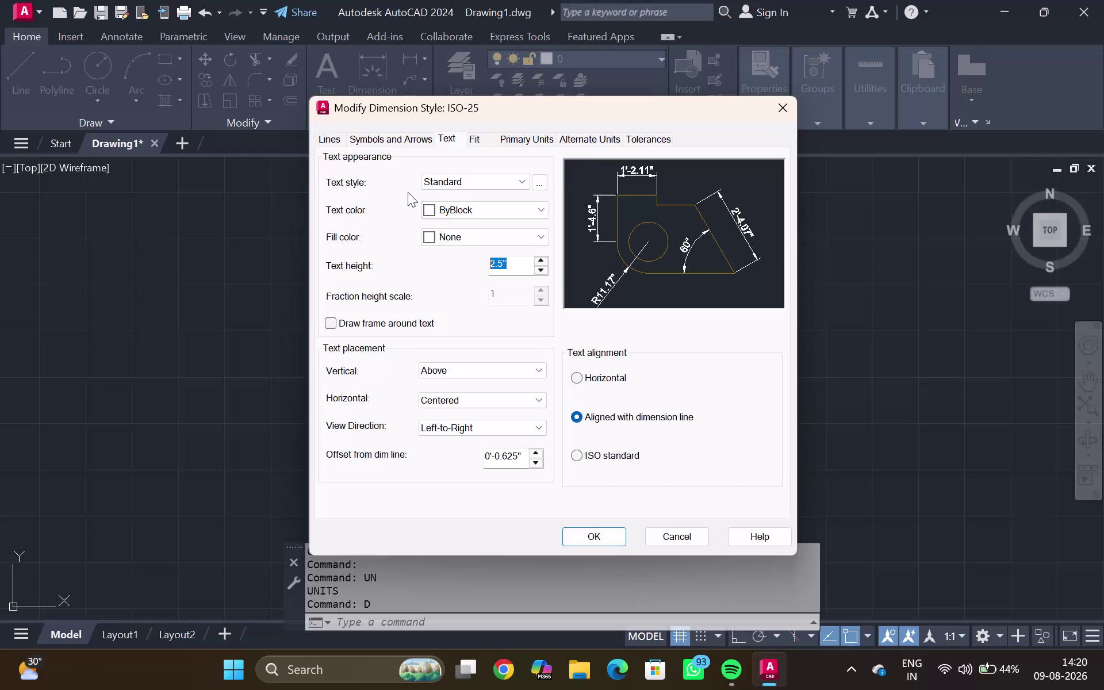
Give ISO-25 a text height of 5 and arrow size of 5", and make it current.
click(407, 192)
key(5)
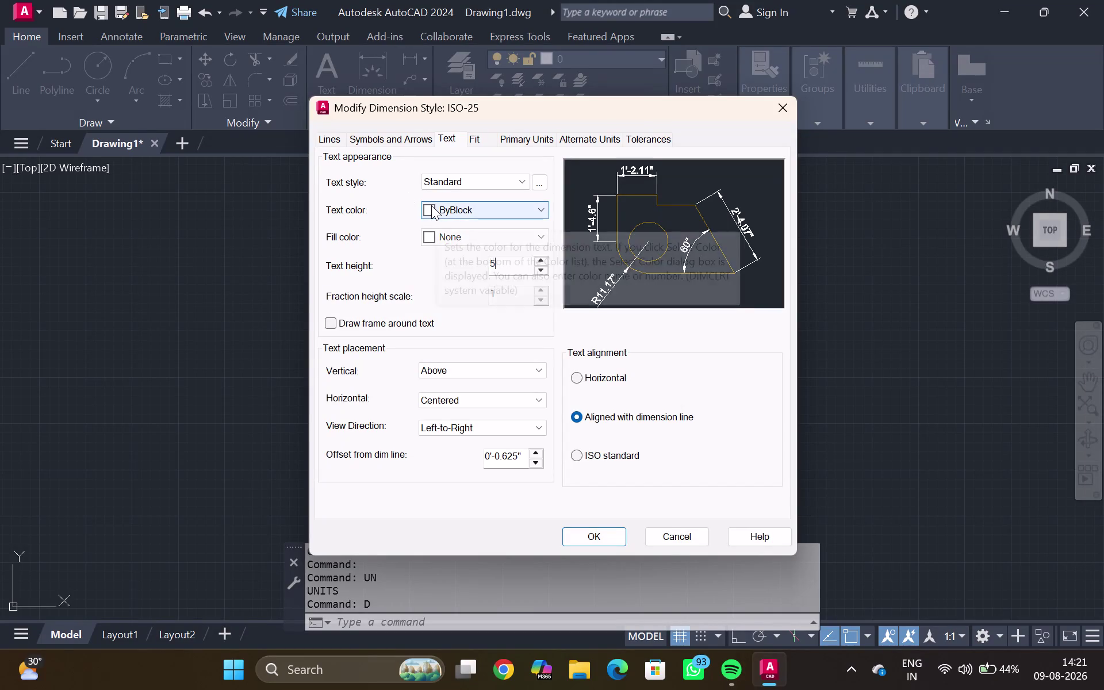
key(shift+quotedbl)
click(397, 134)
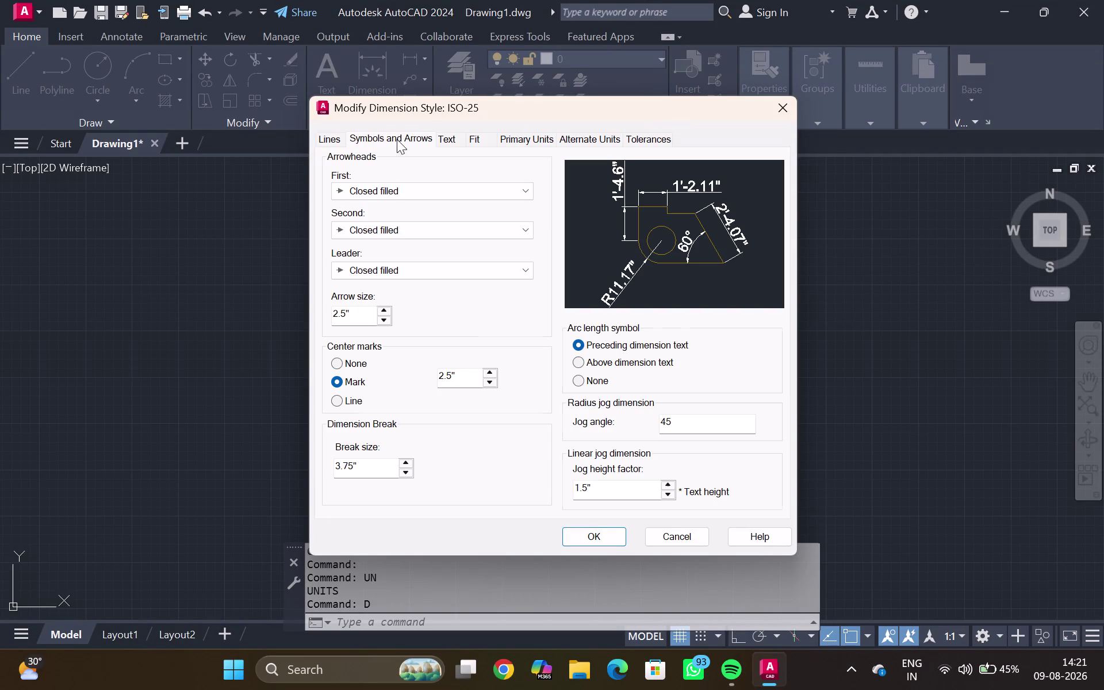
drag(358, 316, 294, 326)
text(5)
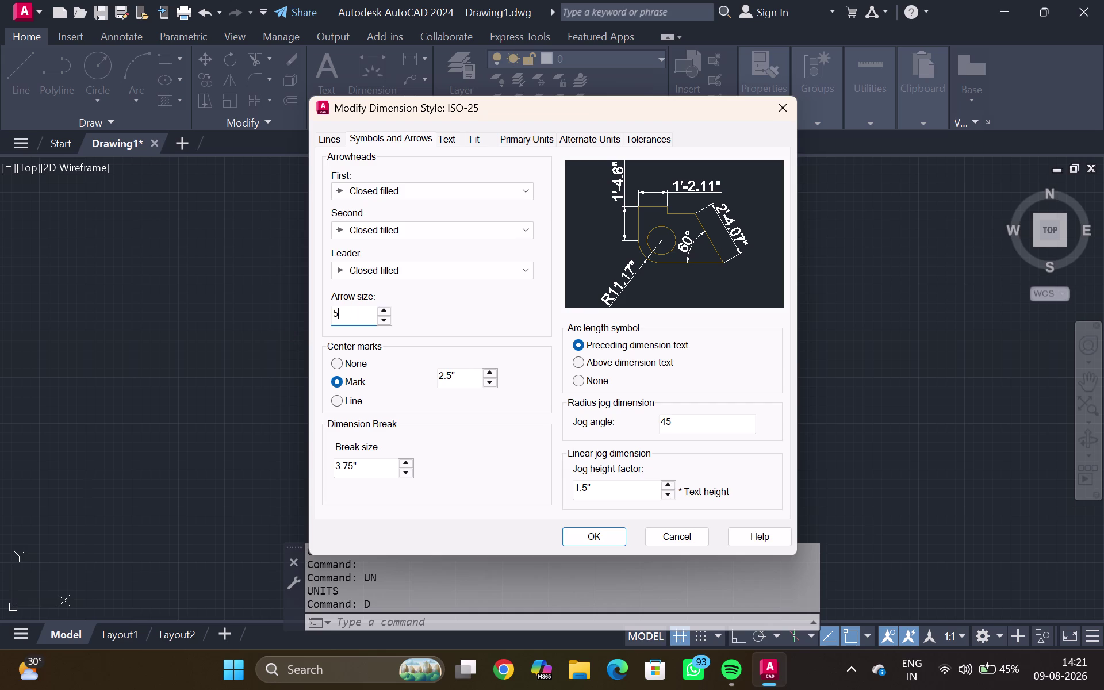
text(")
click(582, 542)
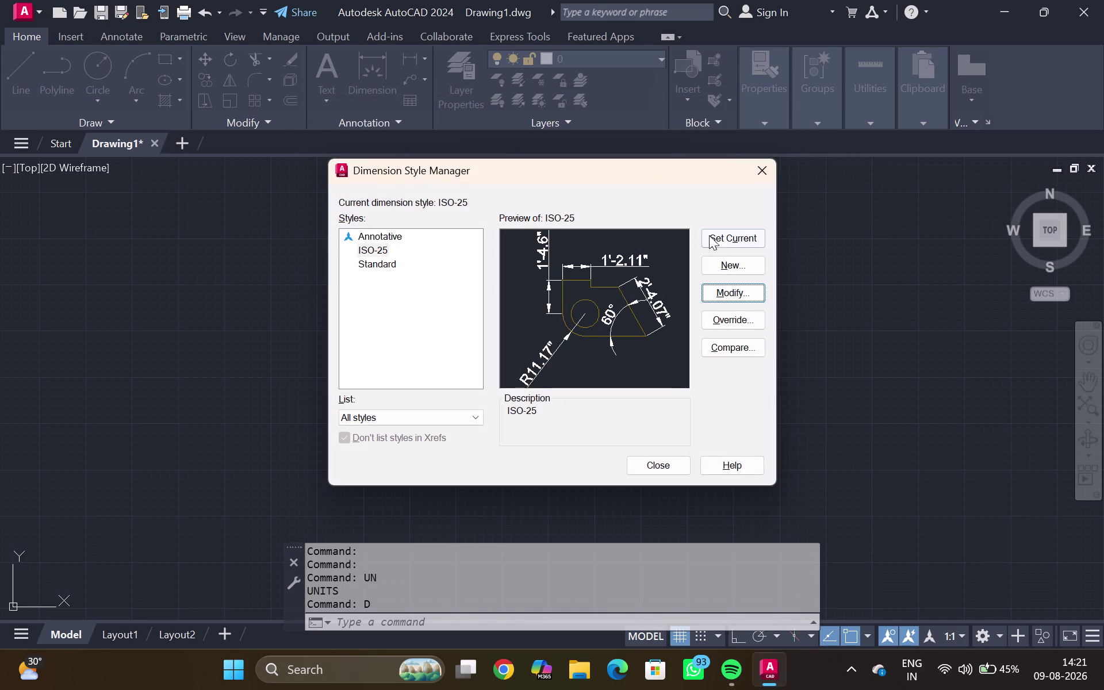
click(720, 243)
click(654, 469)
Draw a horizontal XL construction line through 0,0 with Ortho on.
scroll(down, 3)
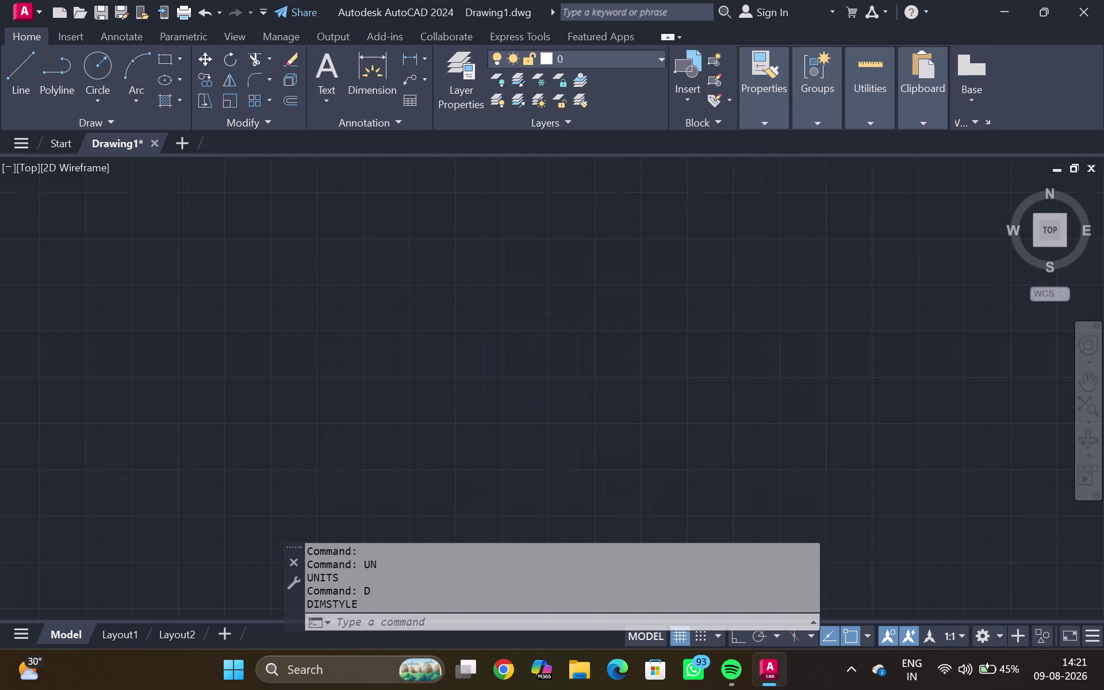
scroll(down, 3)
middle_drag(399, 393, 472, 301)
scroll(up, 3)
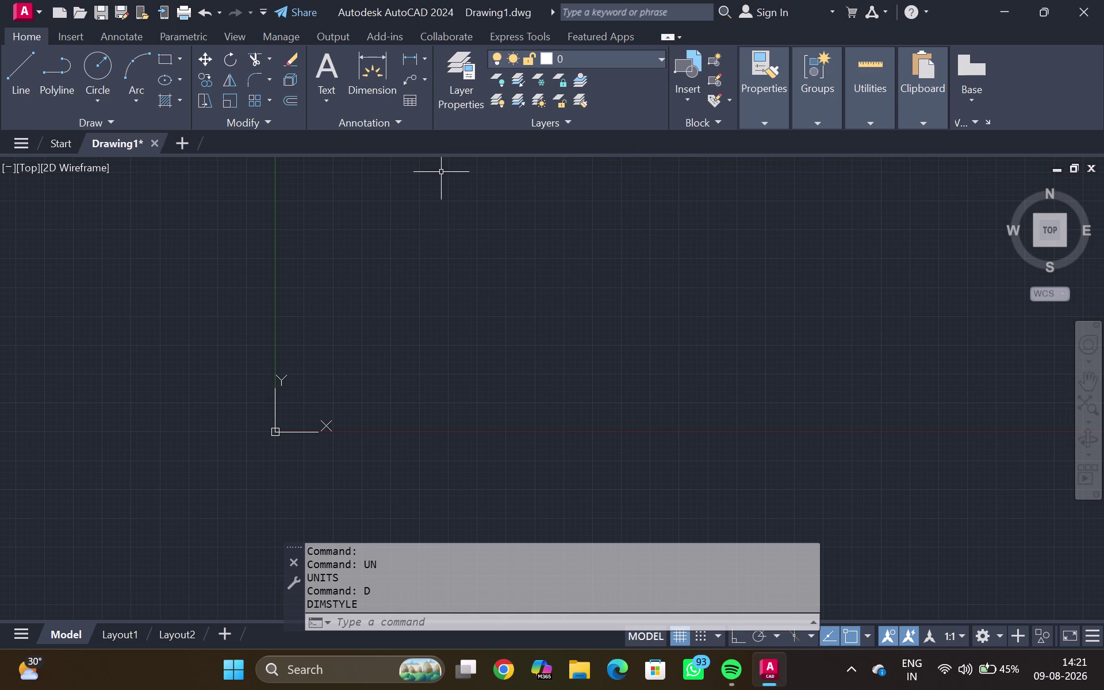
key(x)
key(l)
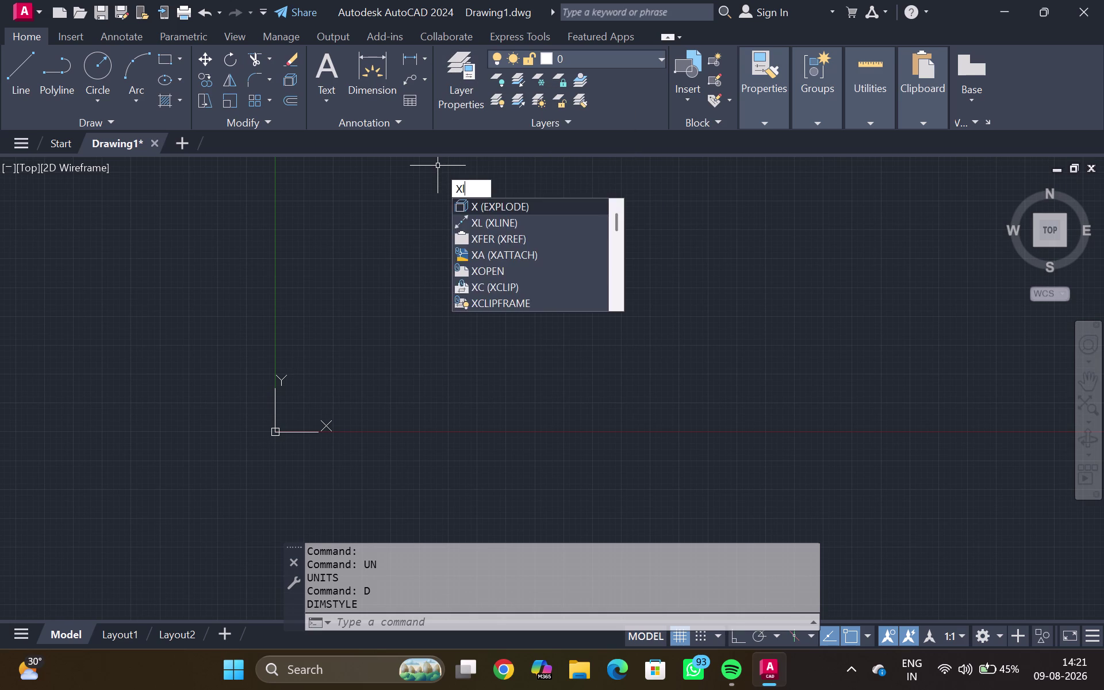
key(Return)
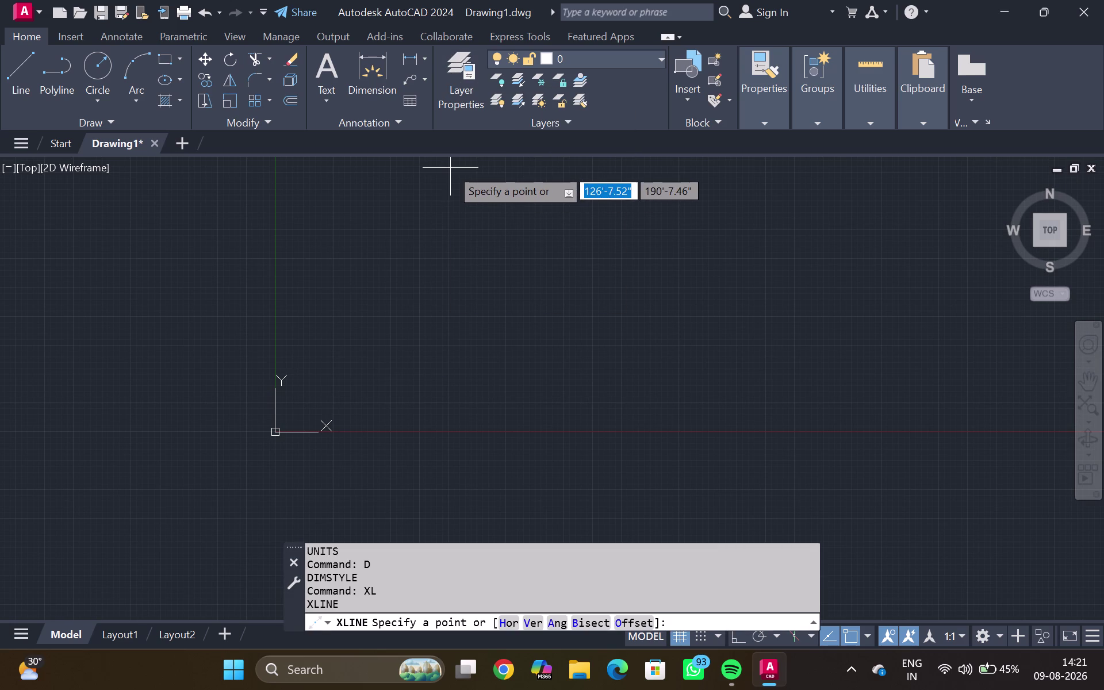
text(0,0)
key(Return)
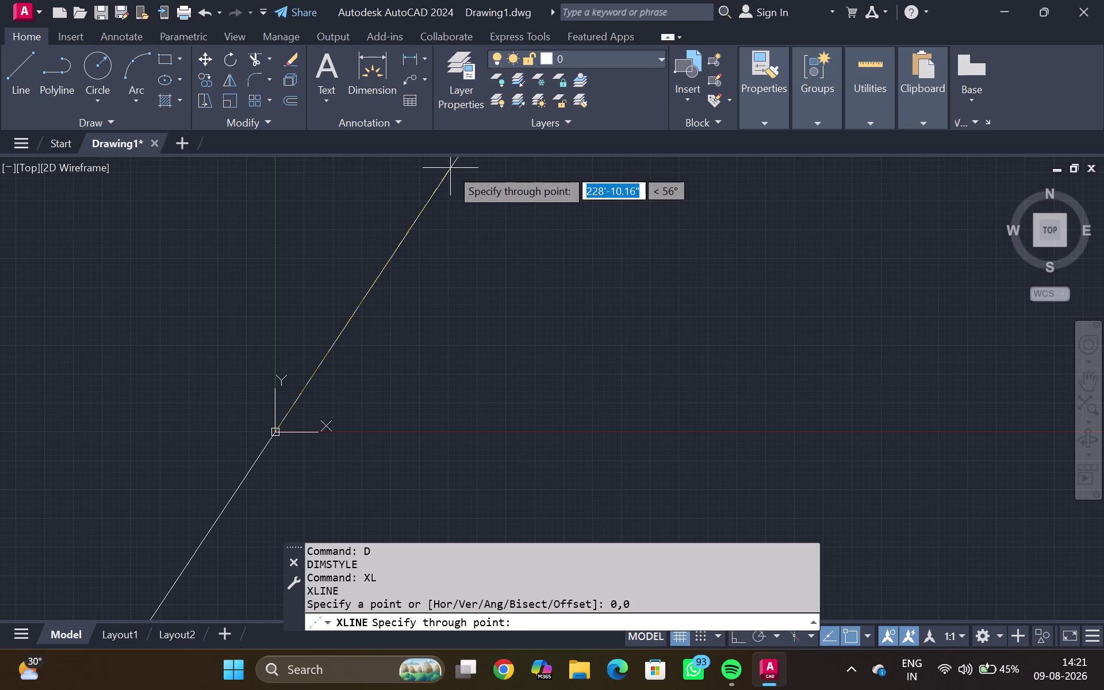
click(734, 632)
click(589, 472)
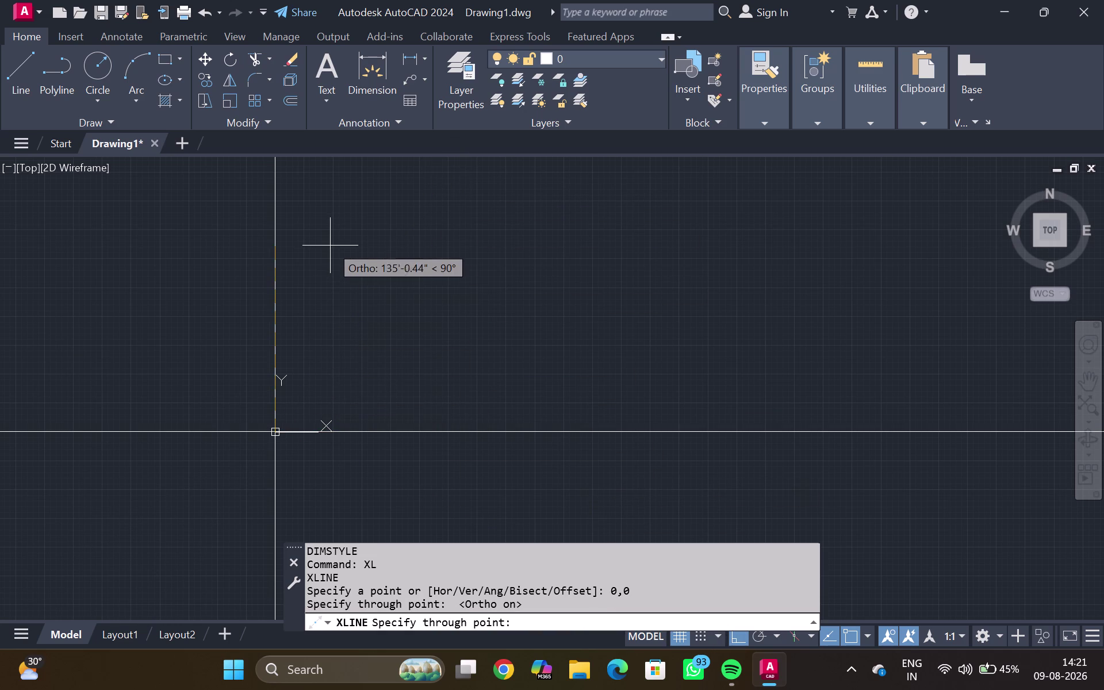
key(Escape)
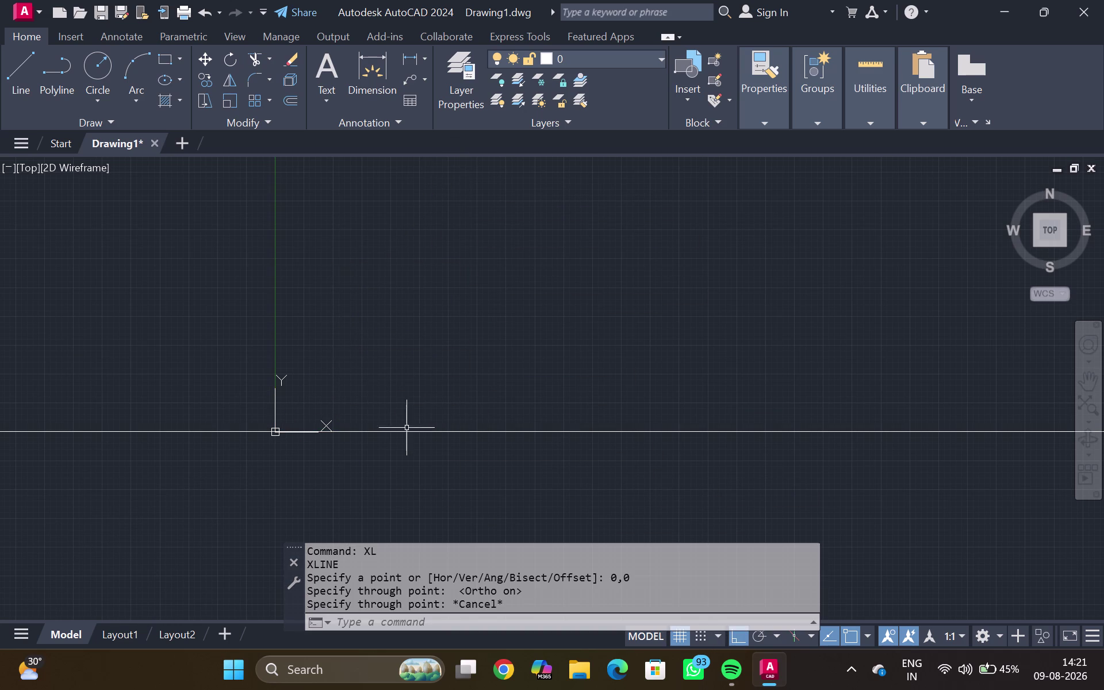
Start offsetting the horizontal line with a 0.75" distance.
click(408, 431)
key(o)
key(Return)
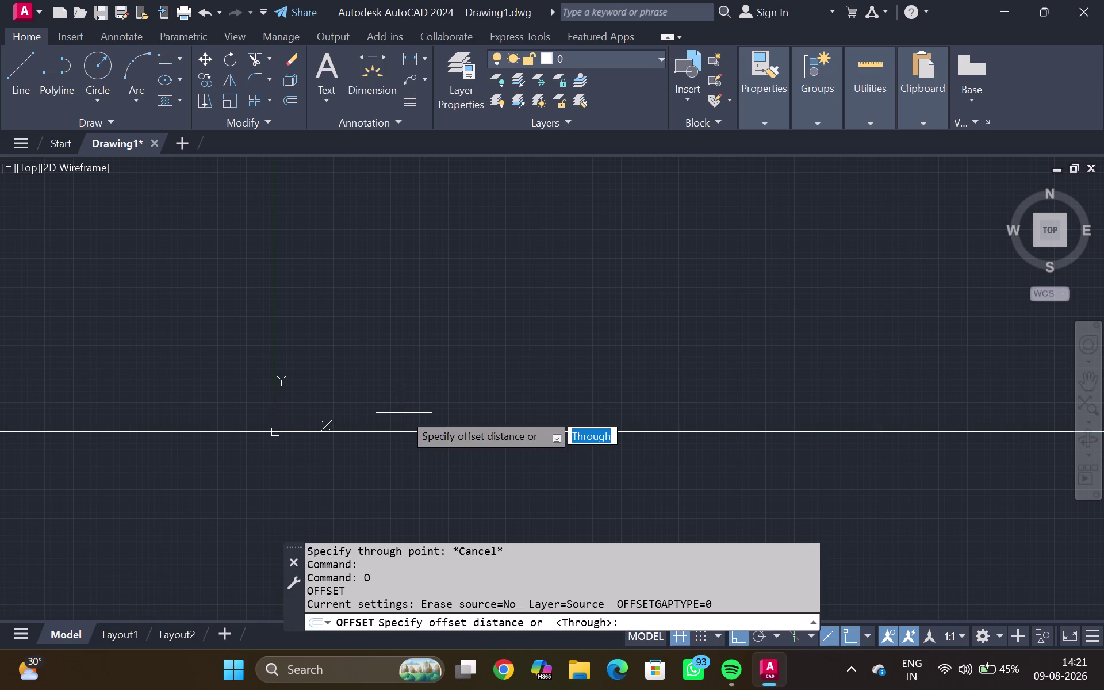
text(0)
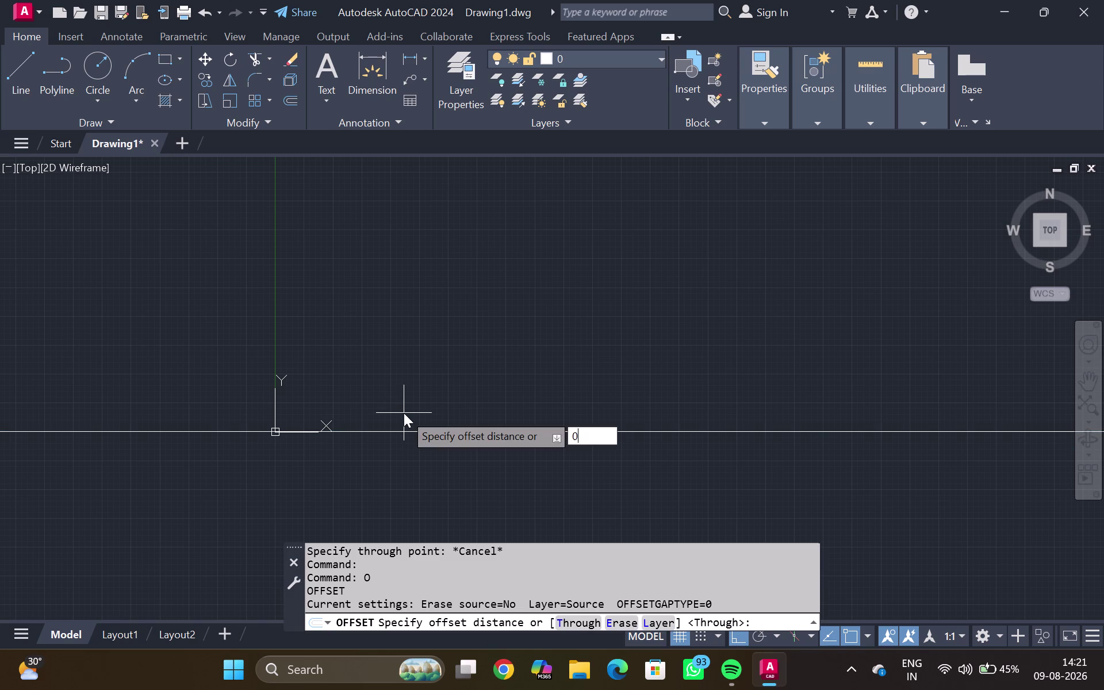
text(.)
text(75)
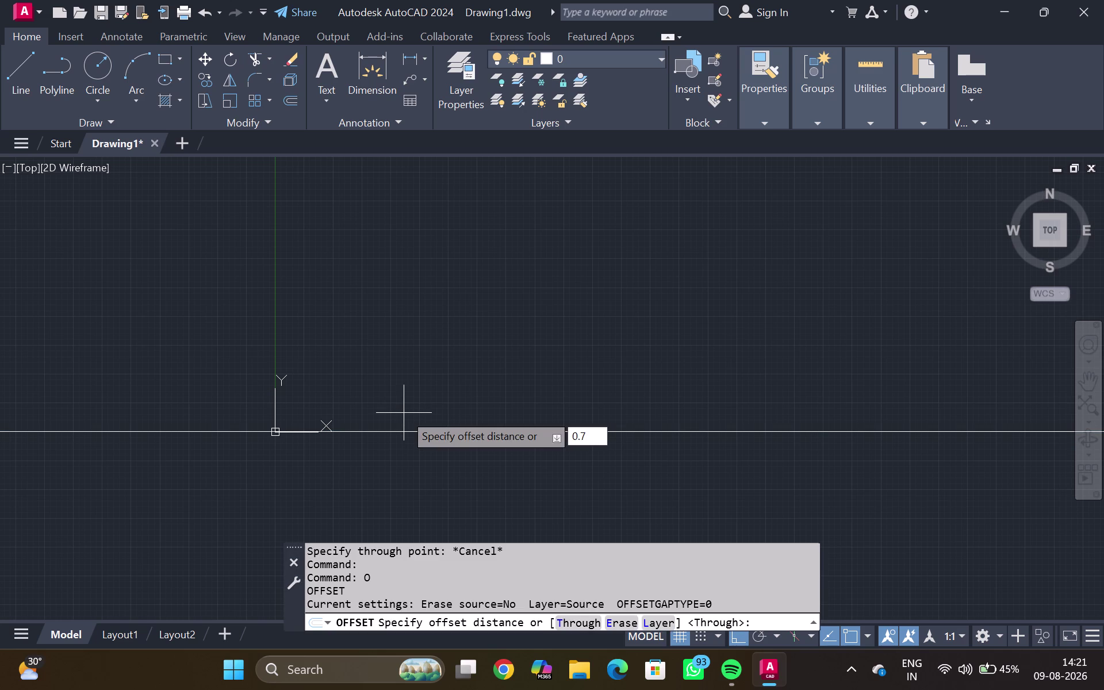
text(")
key(Return)
click(403, 413)
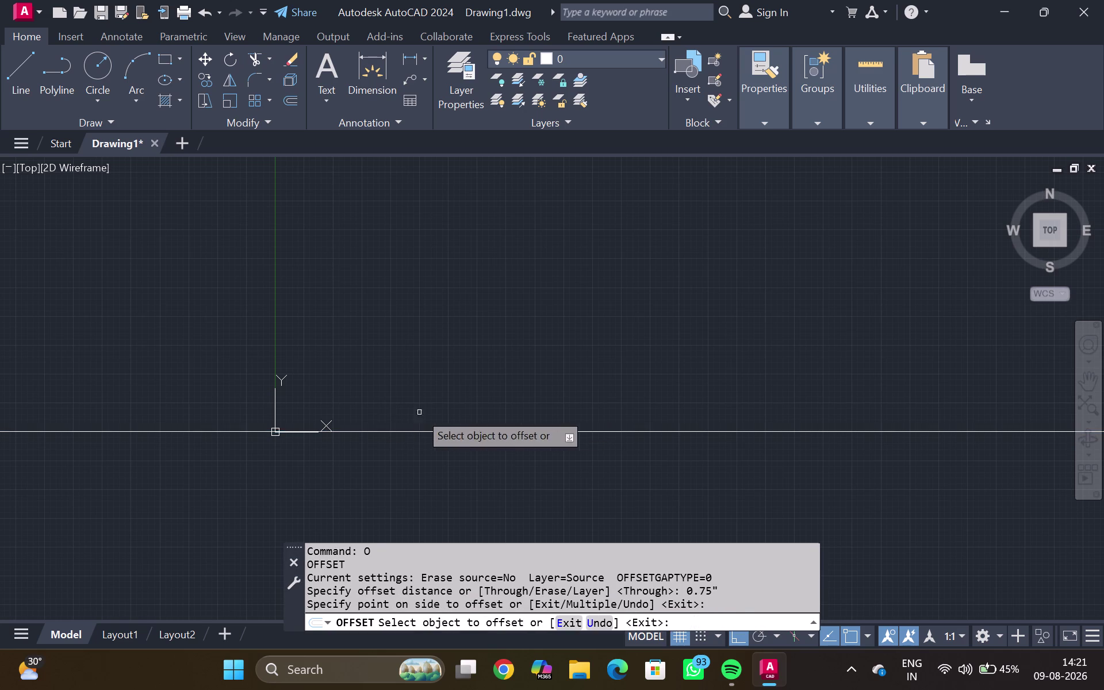
scroll(up, 3)
middle_drag(404, 337, 419, 596)
scroll(up, 3)
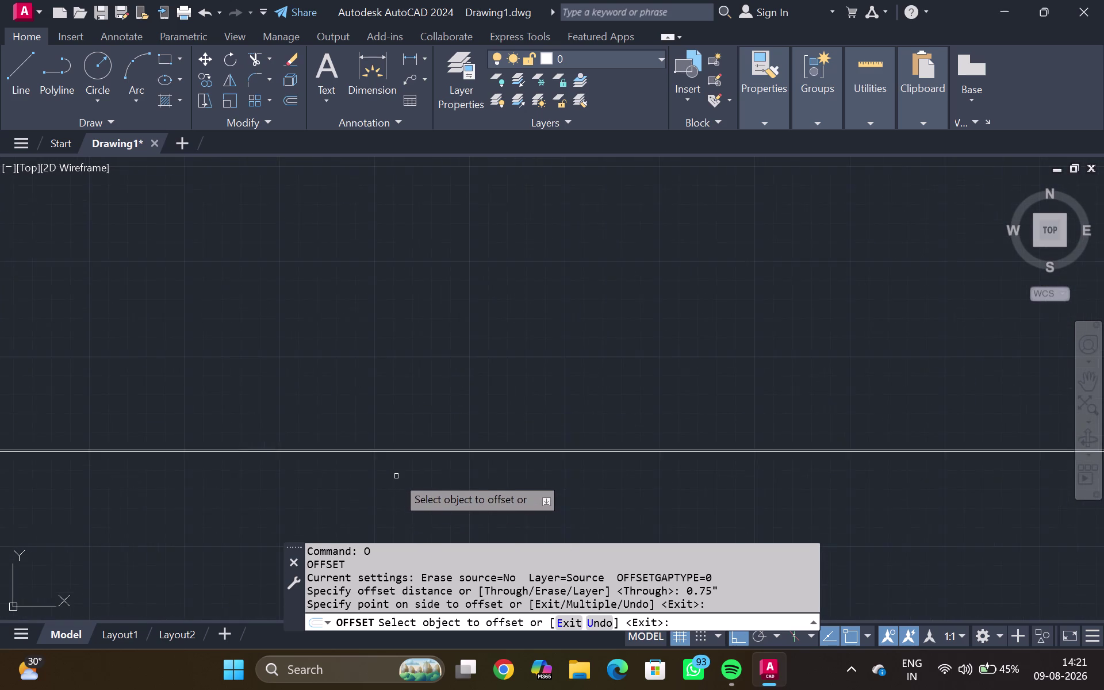
scroll(up, 3)
middle_drag(390, 460, 388, 492)
scroll(up, 3)
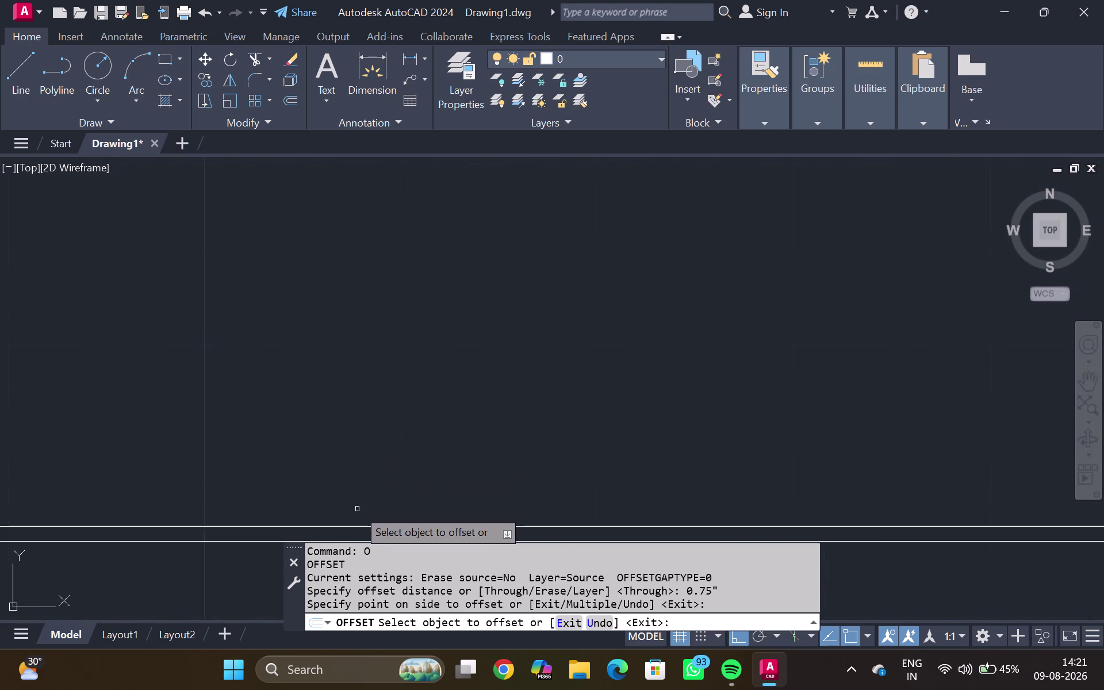
Offset a line 9" upward, then copy that upper line 0.75" beside it.
click(351, 526)
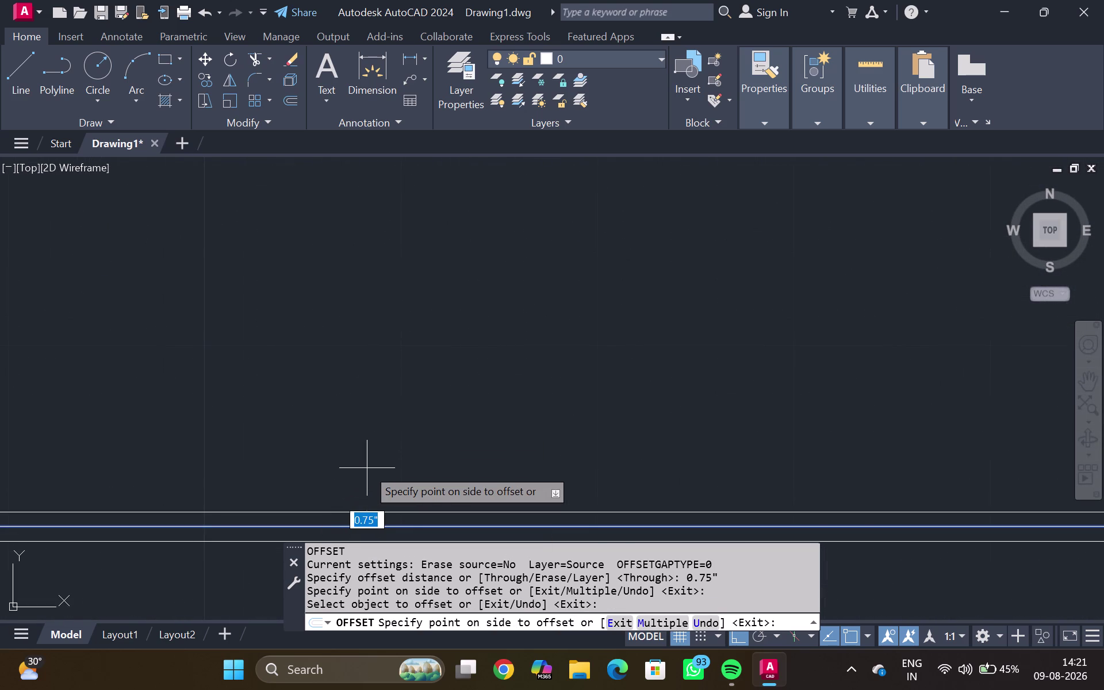
text(9)
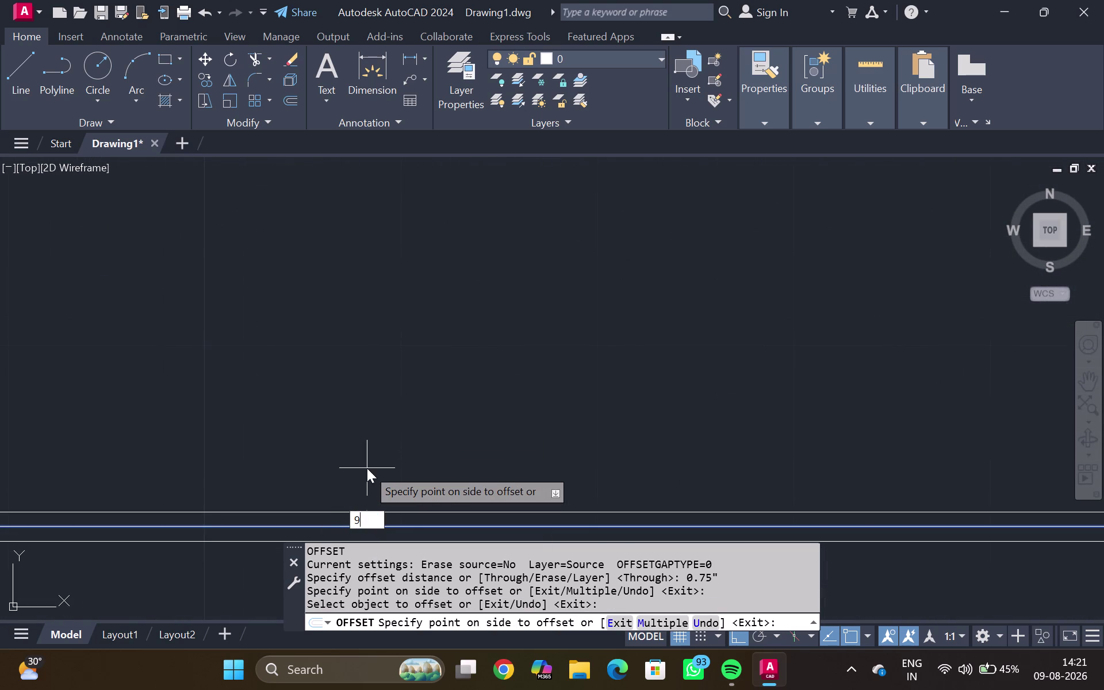
text(")
key(Return)
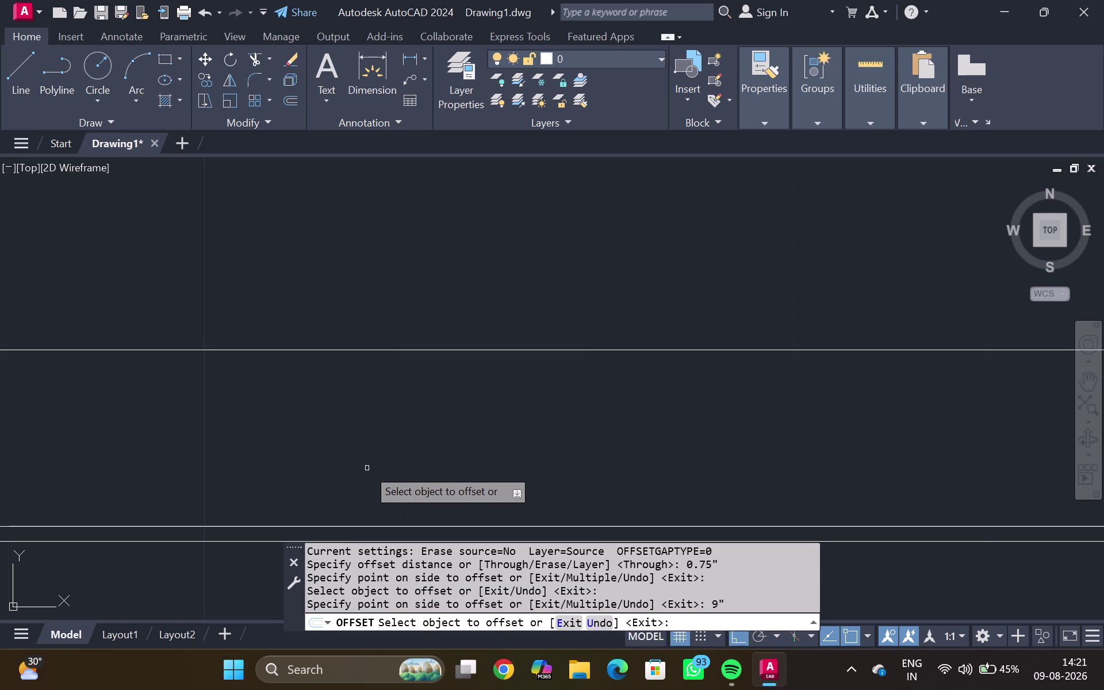
click(396, 352)
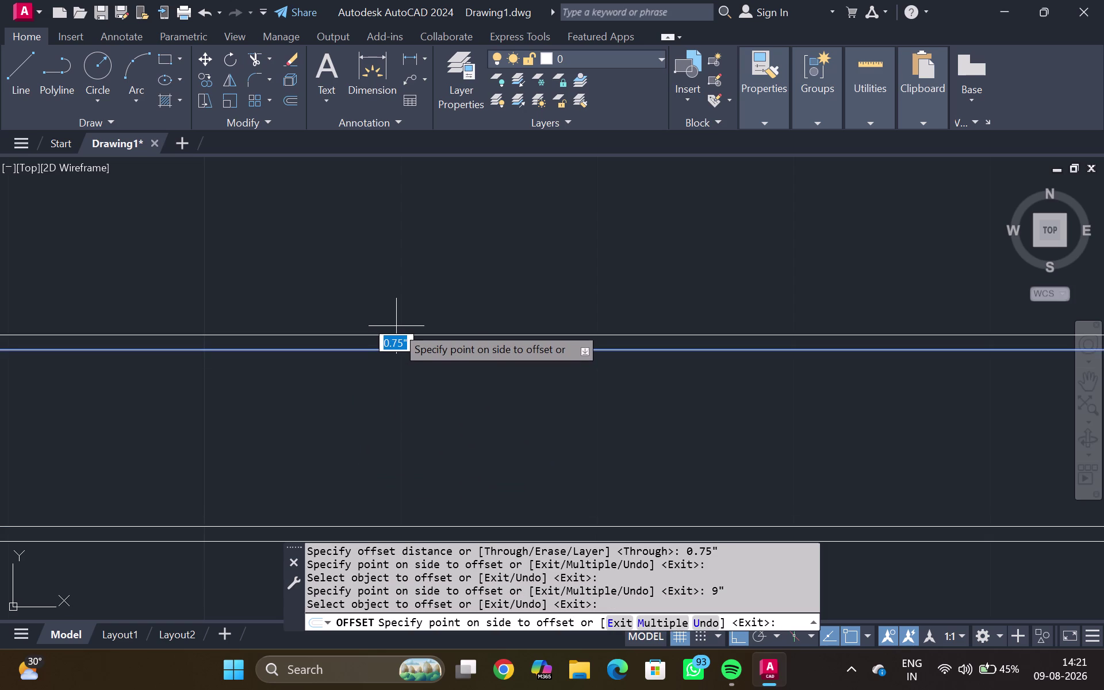
click(397, 328)
Pan and zoom to frame both pairs of parallel lines.
scroll(down, 3)
middle_drag(215, 332, 621, 316)
middle_drag(171, 304, 263, 317)
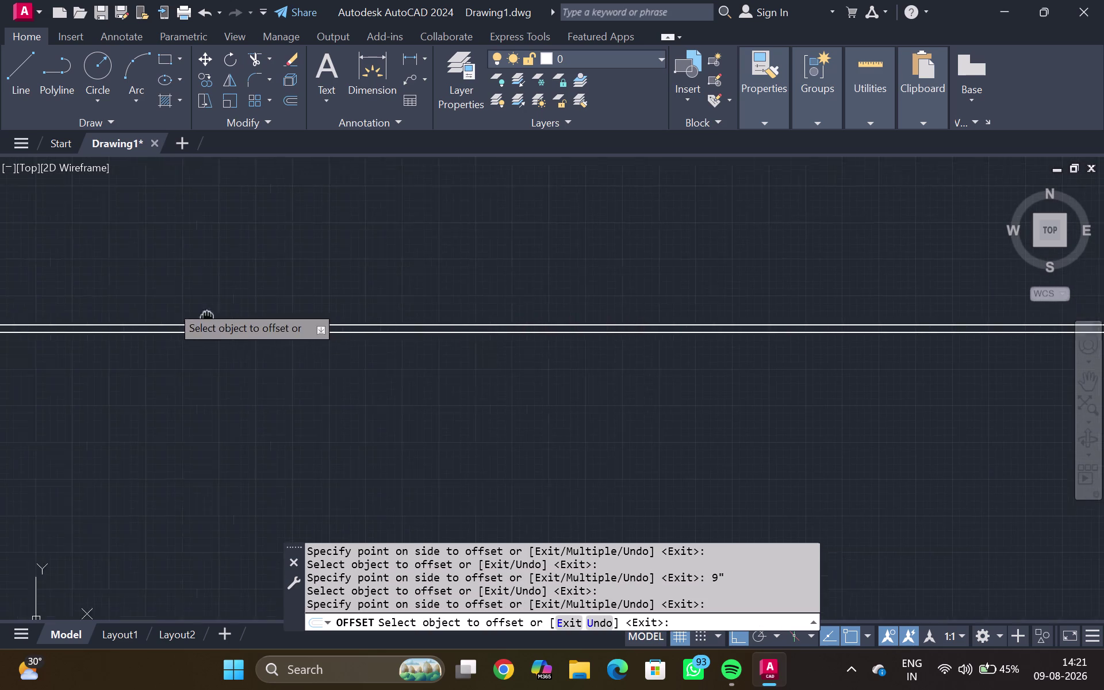
middle_drag(263, 317, 739, 308)
scroll(down, 3)
middle_click(424, 311)
scroll(up, 3)
scroll(up, 3)
middle_drag(276, 330, 338, 368)
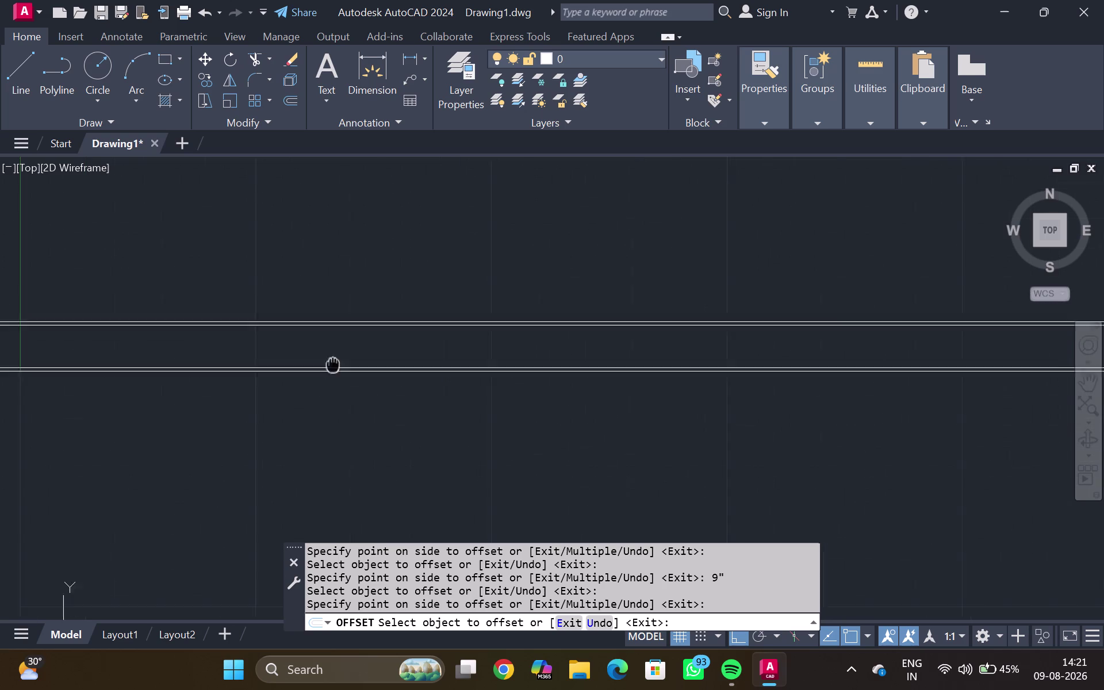
middle_drag(338, 368, 360, 366)
scroll(down, 3)
middle_drag(236, 351, 356, 346)
middle_click(356, 344)
scroll(up, 3)
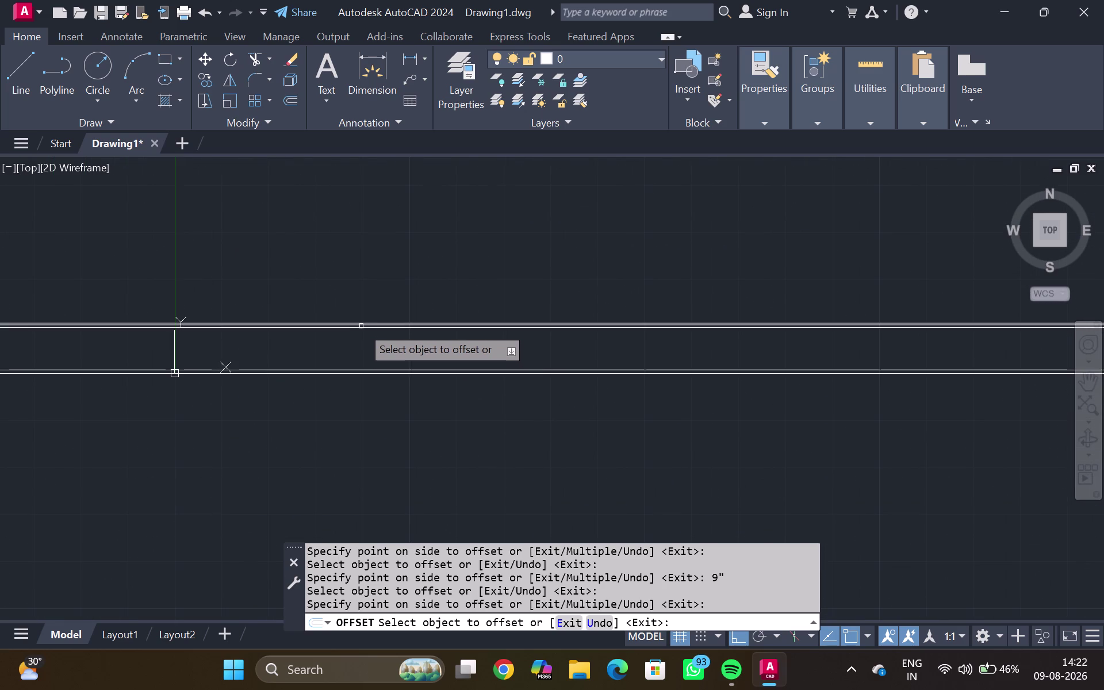
scroll(down, 3)
middle_drag(541, 334, 381, 341)
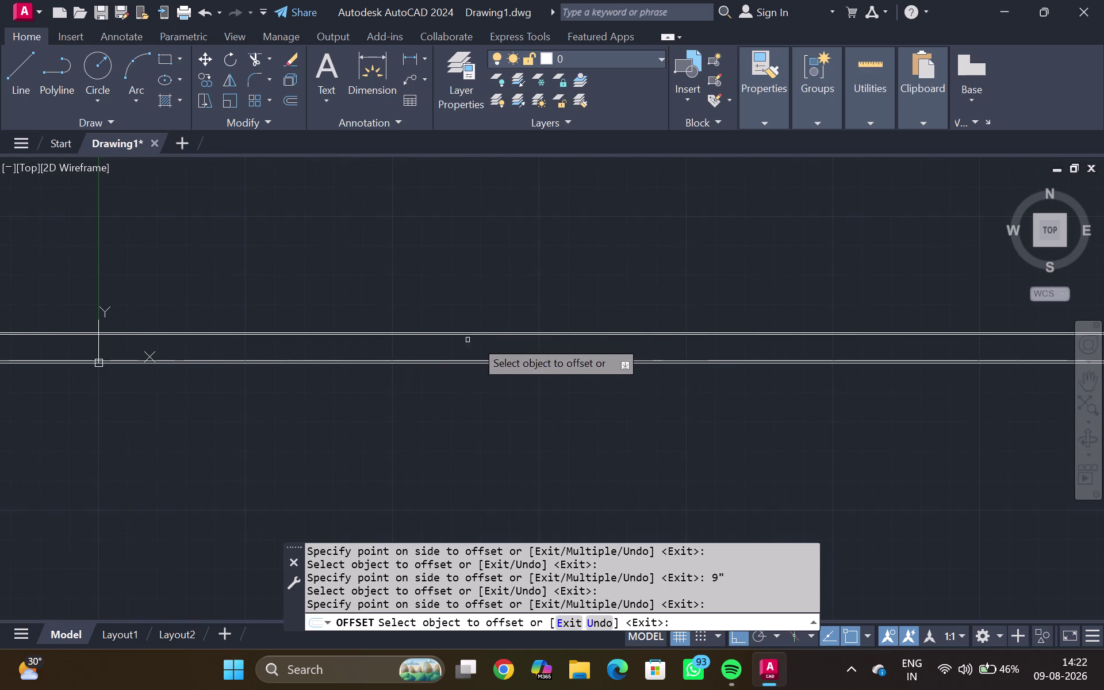
middle_drag(562, 341, 446, 346)
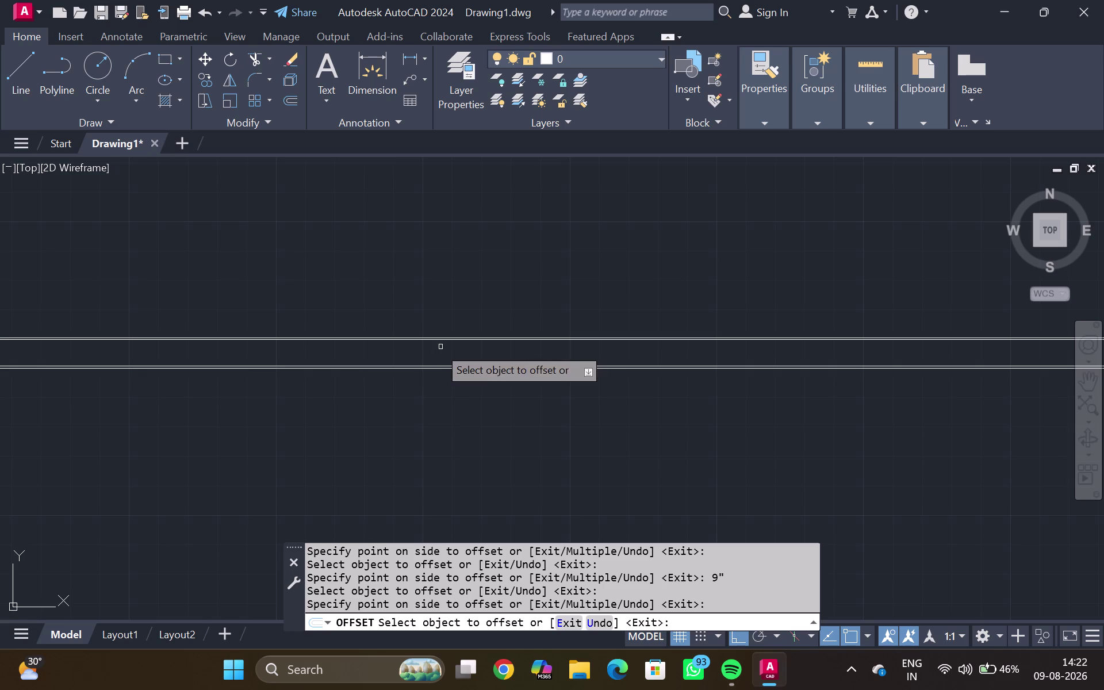
scroll(down, 3)
middle_drag(354, 355, 383, 355)
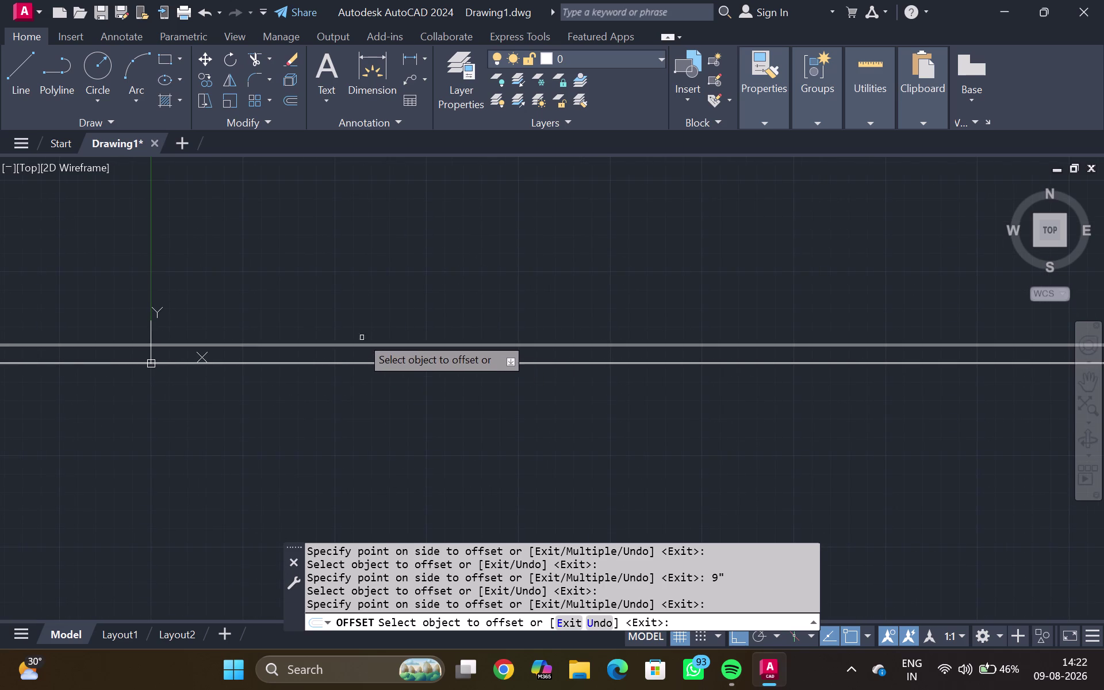
middle_drag(278, 326, 563, 267)
scroll(up, 3)
scroll(up, 3)
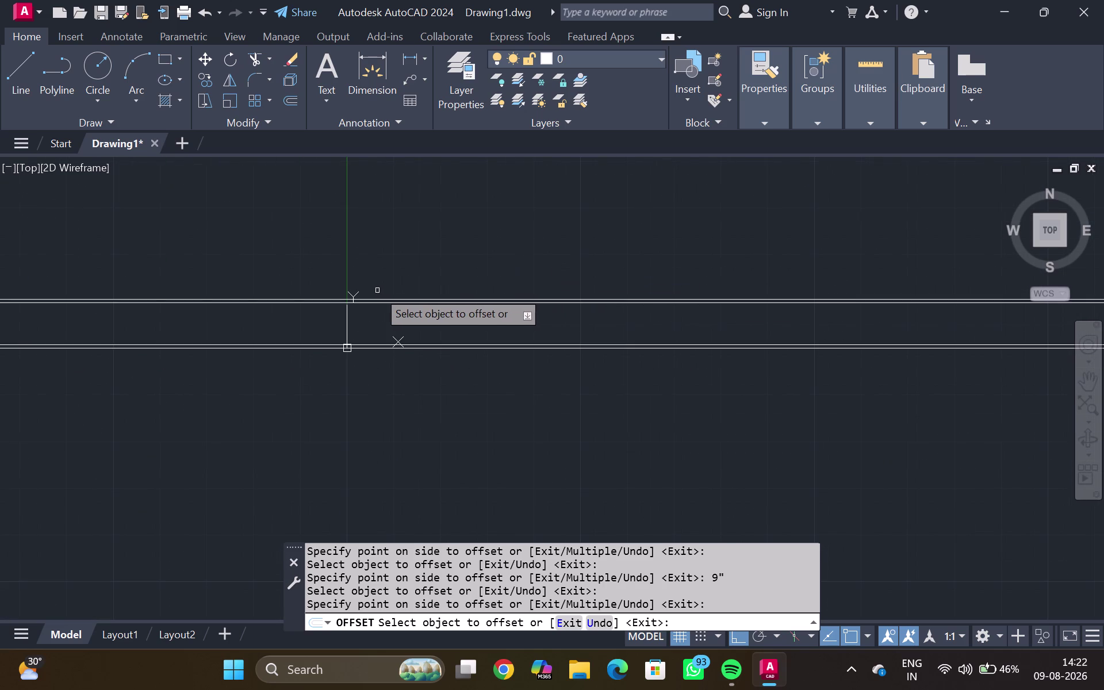
scroll(up, 3)
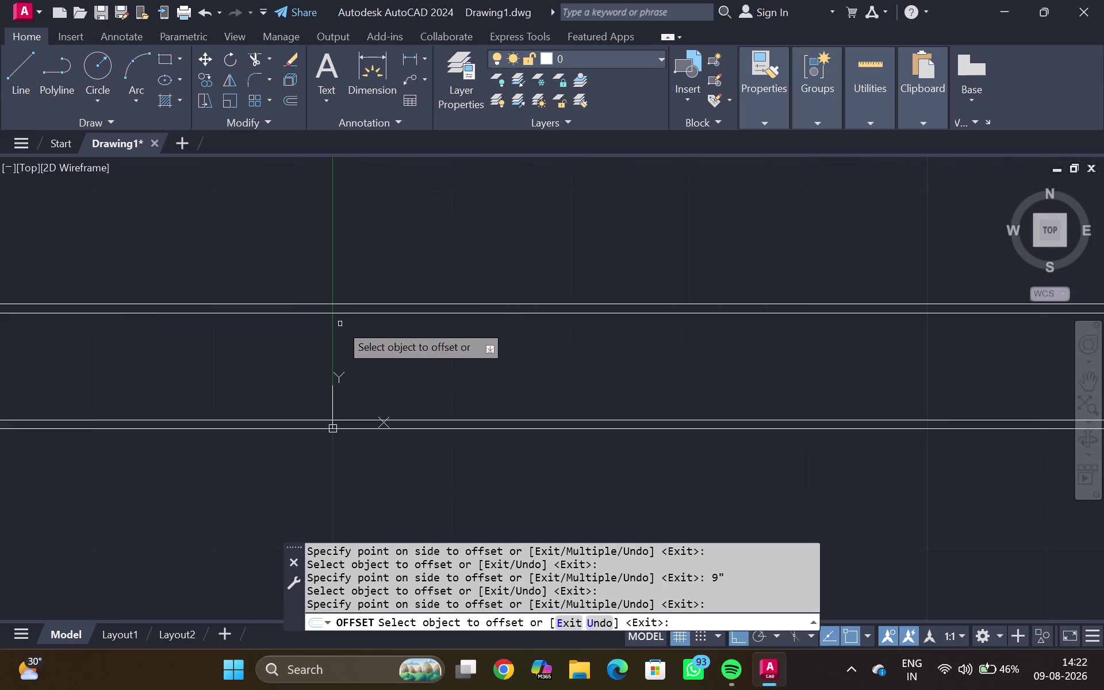
Cancel the offset command and clear any pending command.
text(xl)
key(Return)
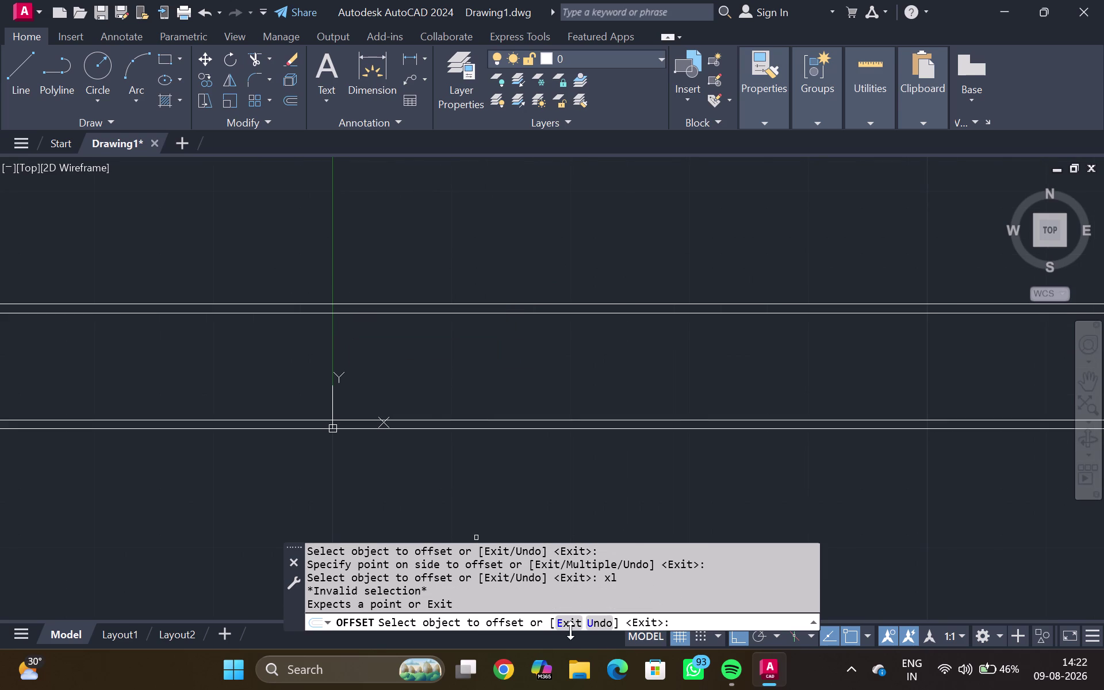
key(Escape)
key(Escape)
key(Escape)
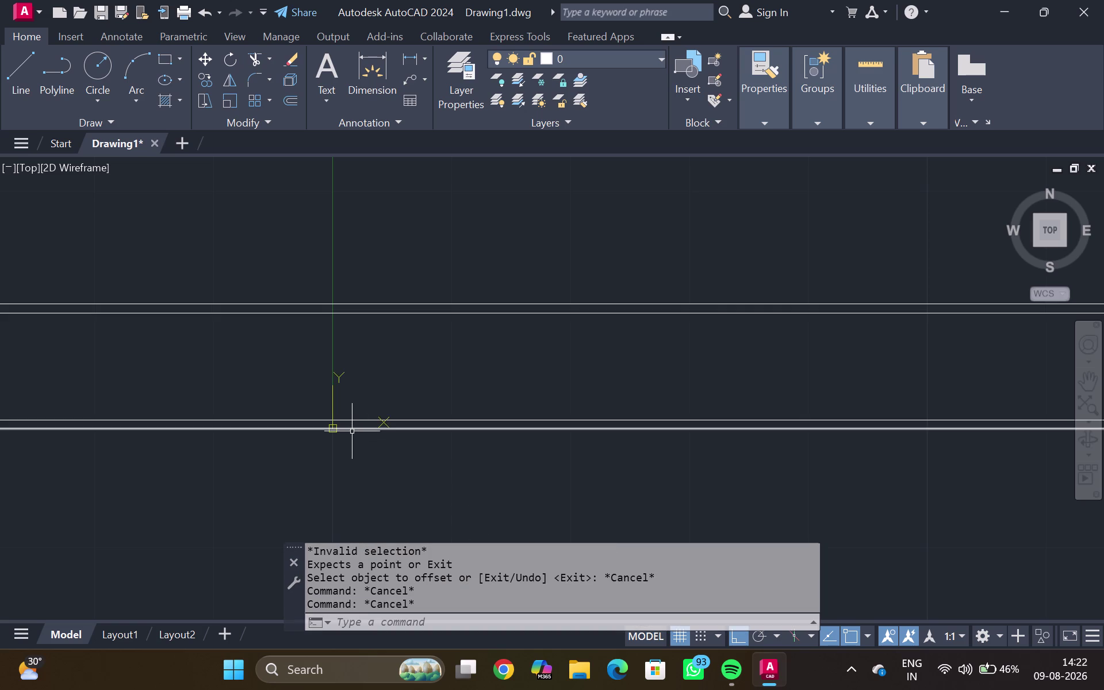
Add a vertical construction line through the wall's left corner.
drag(463, 546, 465, 566)
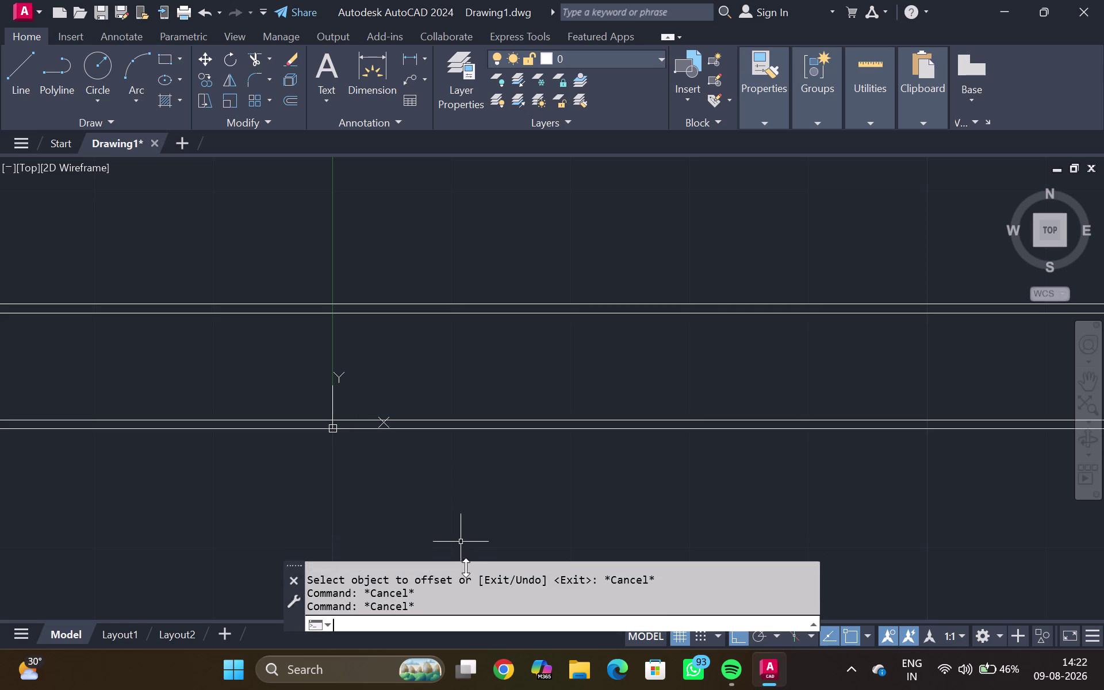
drag(466, 565, 469, 606)
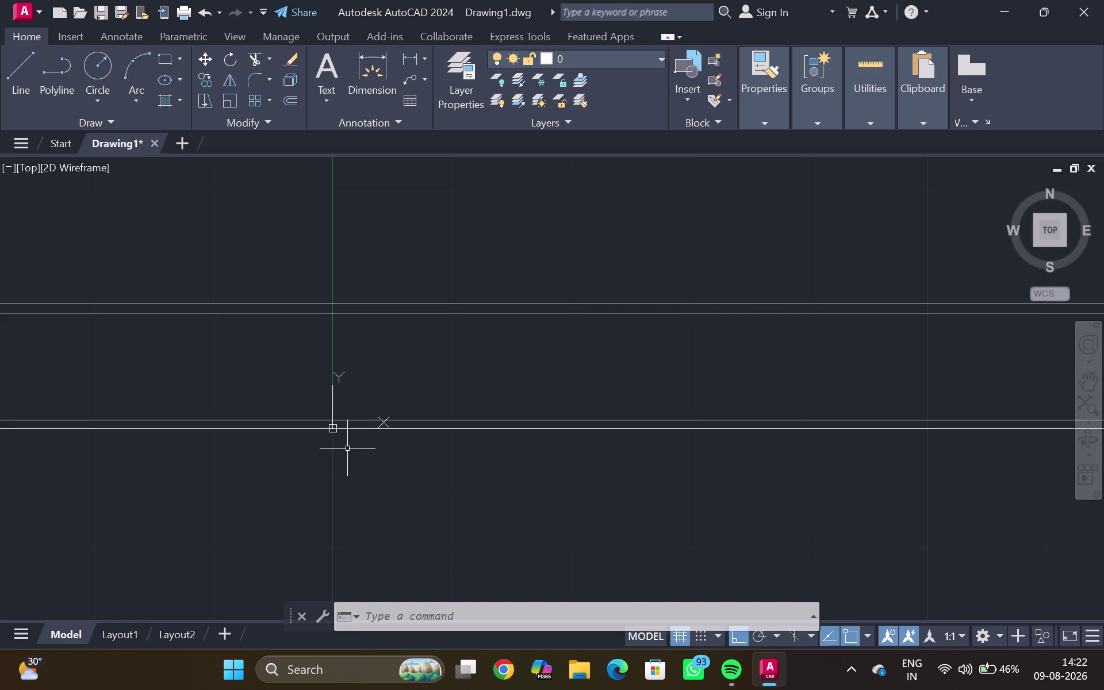
text(xl)
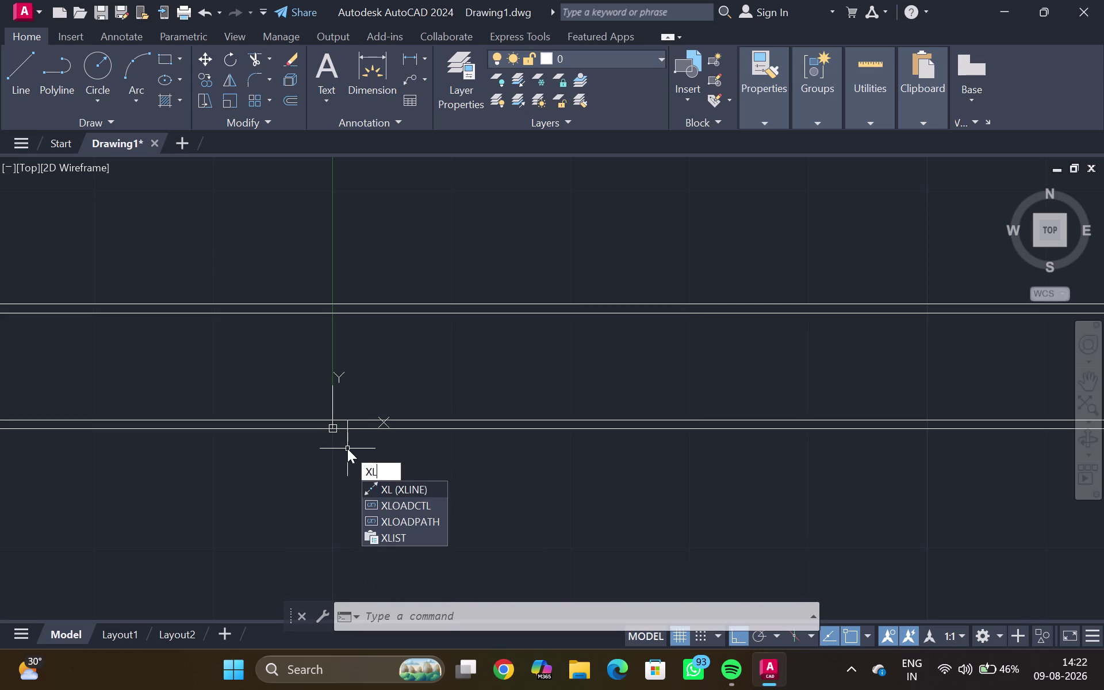
key(Return)
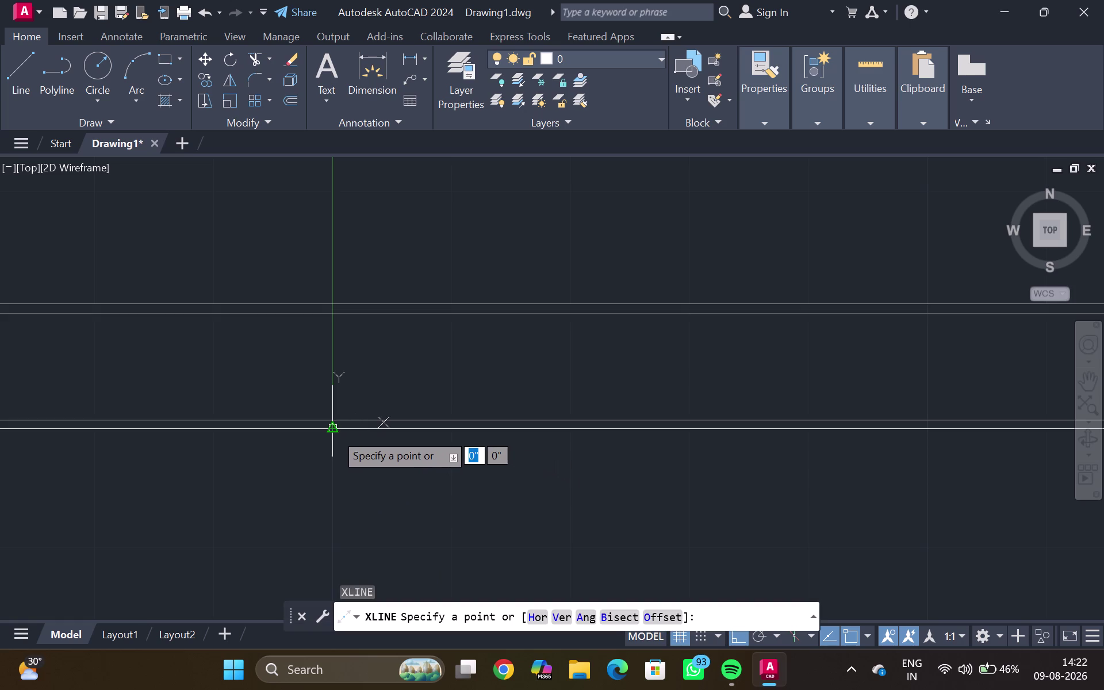
click(335, 431)
click(337, 367)
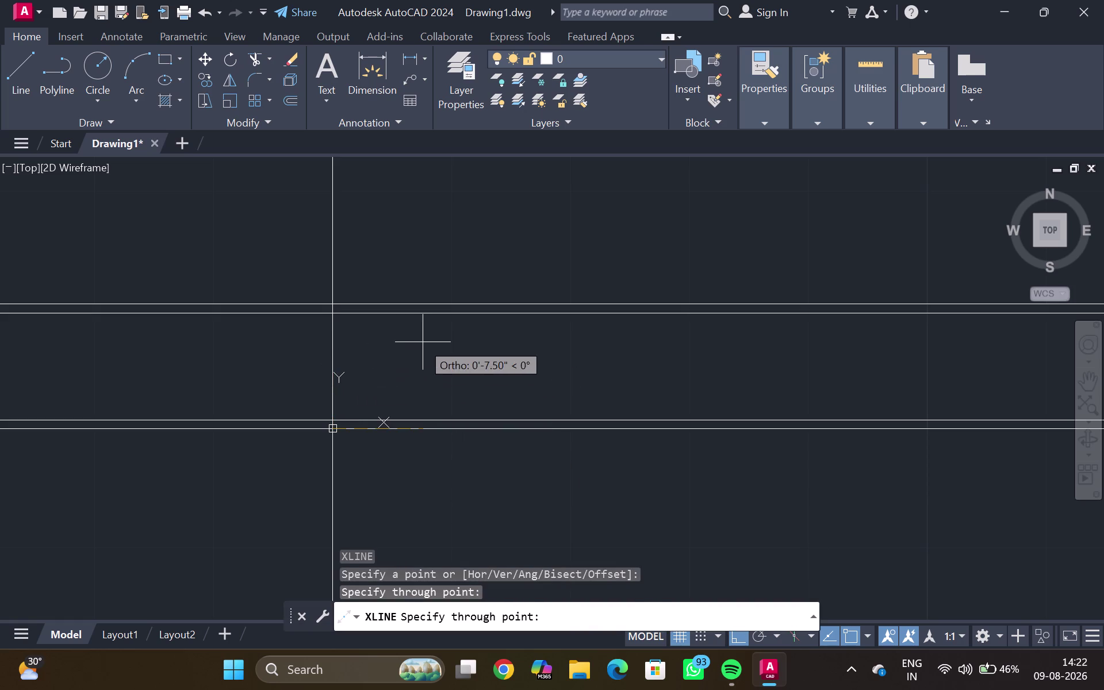
key(Escape)
Try trimming the wall lines left of and below the vertical line.
key(t)
key(r)
key(Return)
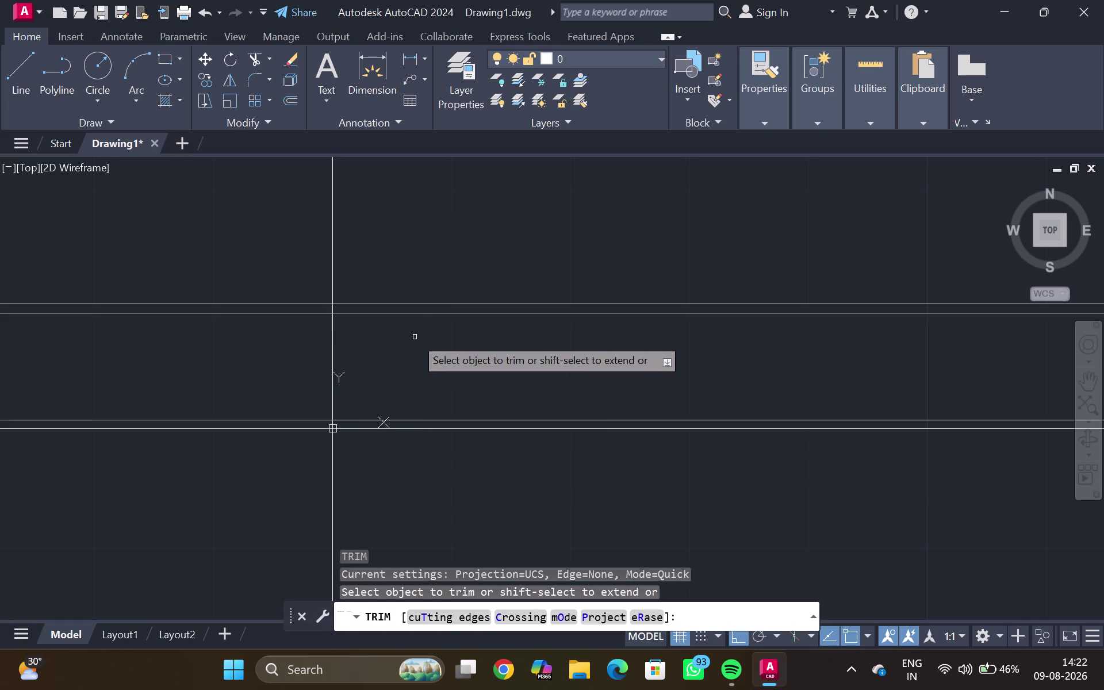
drag(253, 283, 285, 506)
key(Escape)
scroll(down, 3)
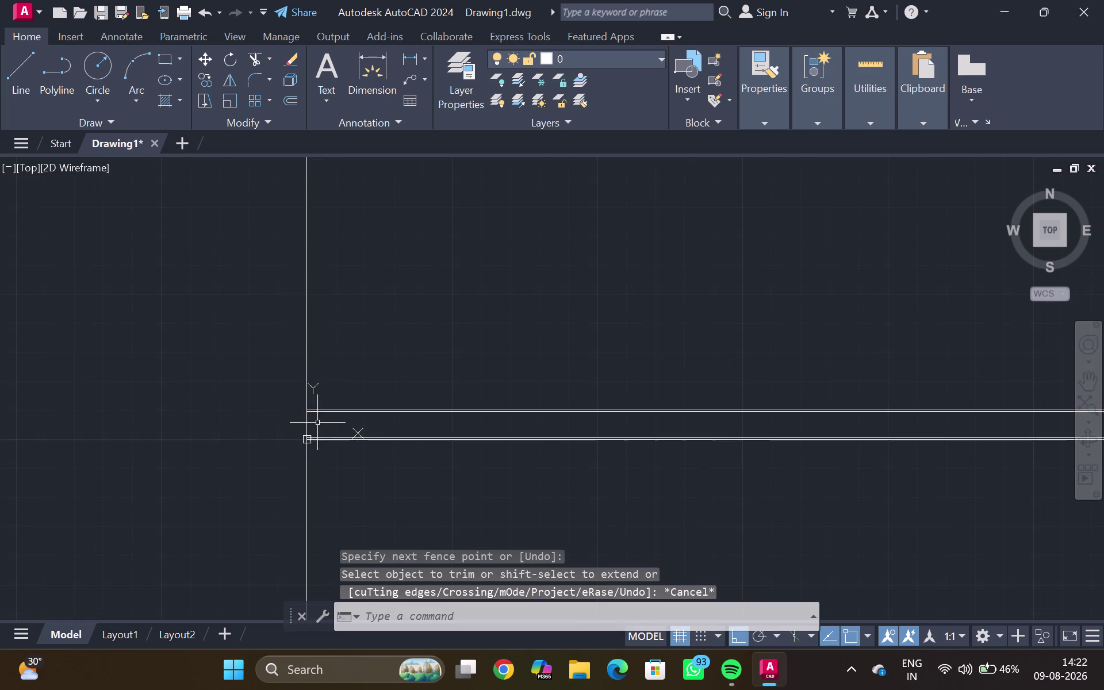
text(tr)
drag(375, 544, 134, 490)
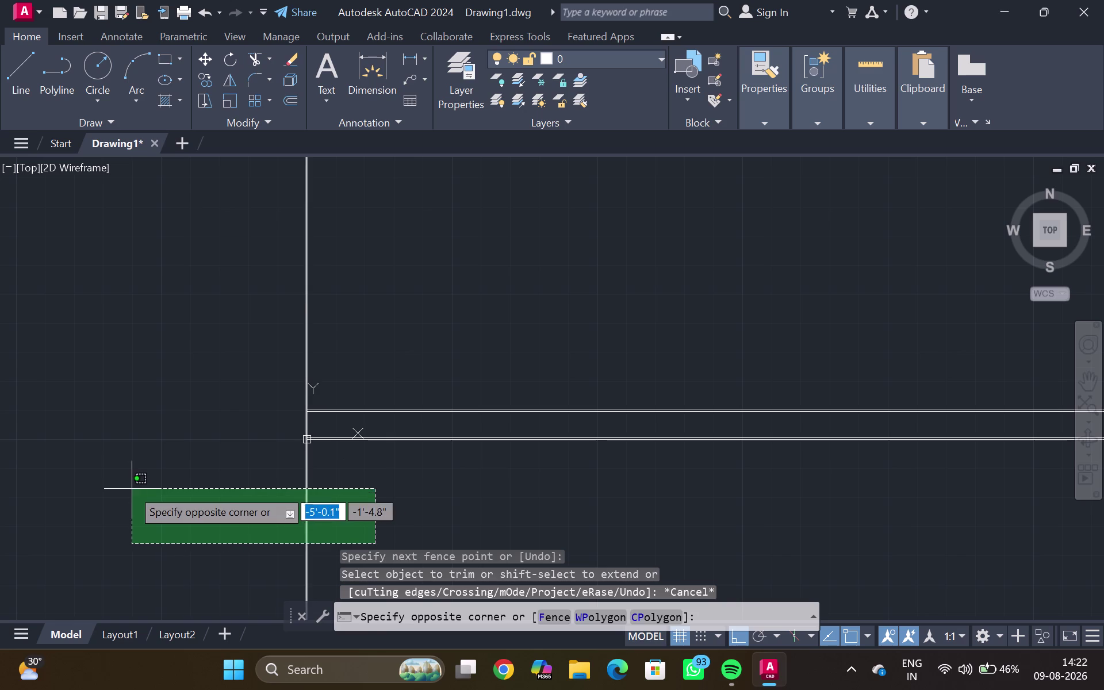
click(135, 491)
key(Escape)
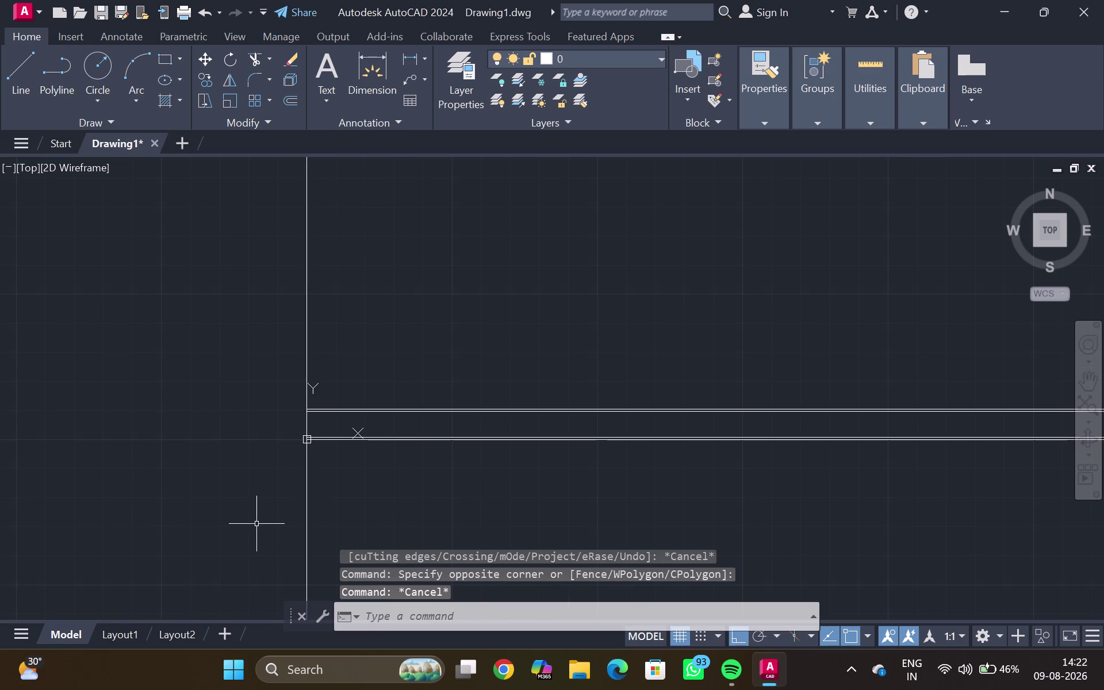
Attempt a fence trim across the line ends, then pan to check the corner.
text(tr)
drag(380, 509, 144, 553)
drag(344, 526, 318, 526)
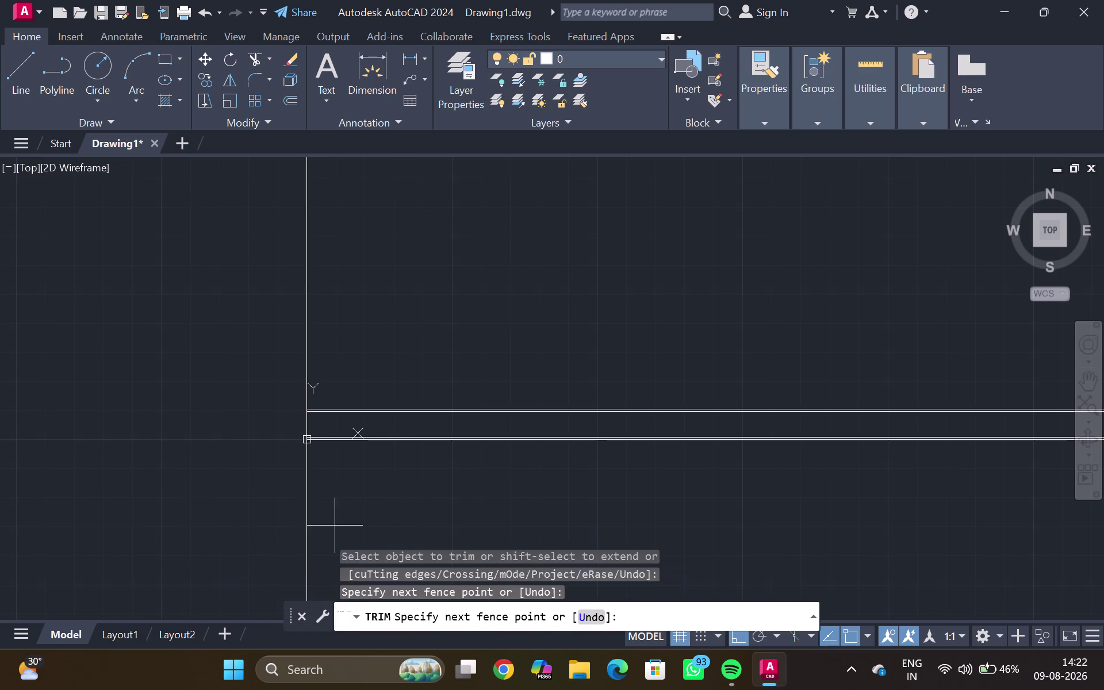
drag(318, 527, 155, 524)
key(Escape)
scroll(down, 3)
scroll(up, 3)
middle_drag(311, 434, 321, 438)
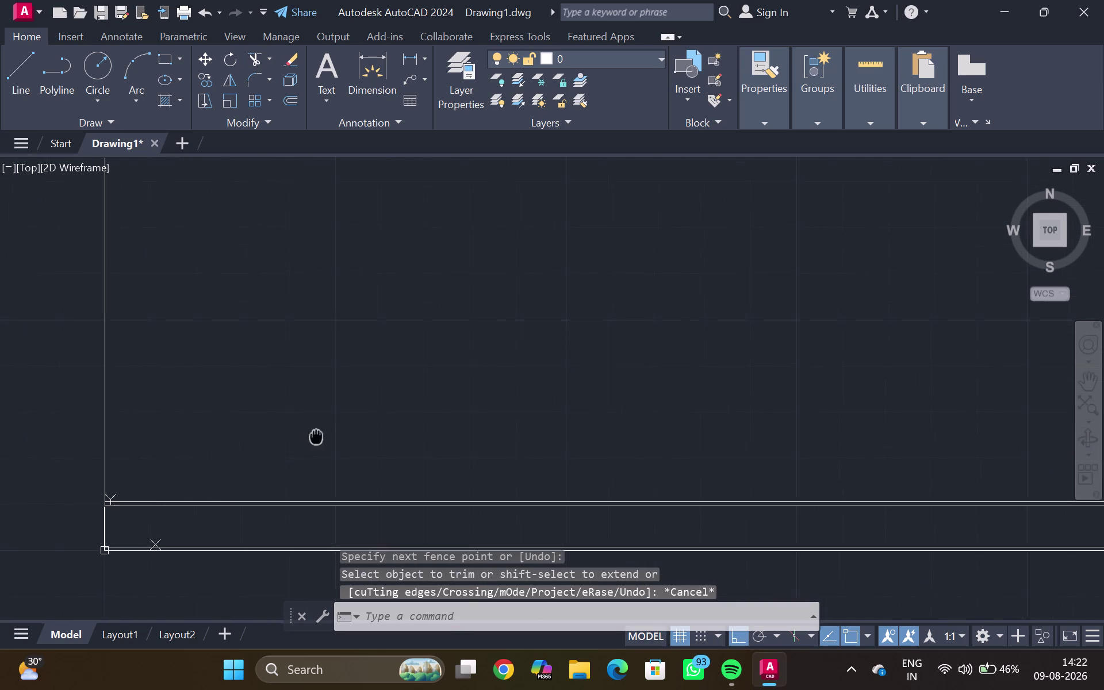
middle_drag(321, 438, 416, 335)
scroll(up, 3)
middle_drag(247, 385, 307, 335)
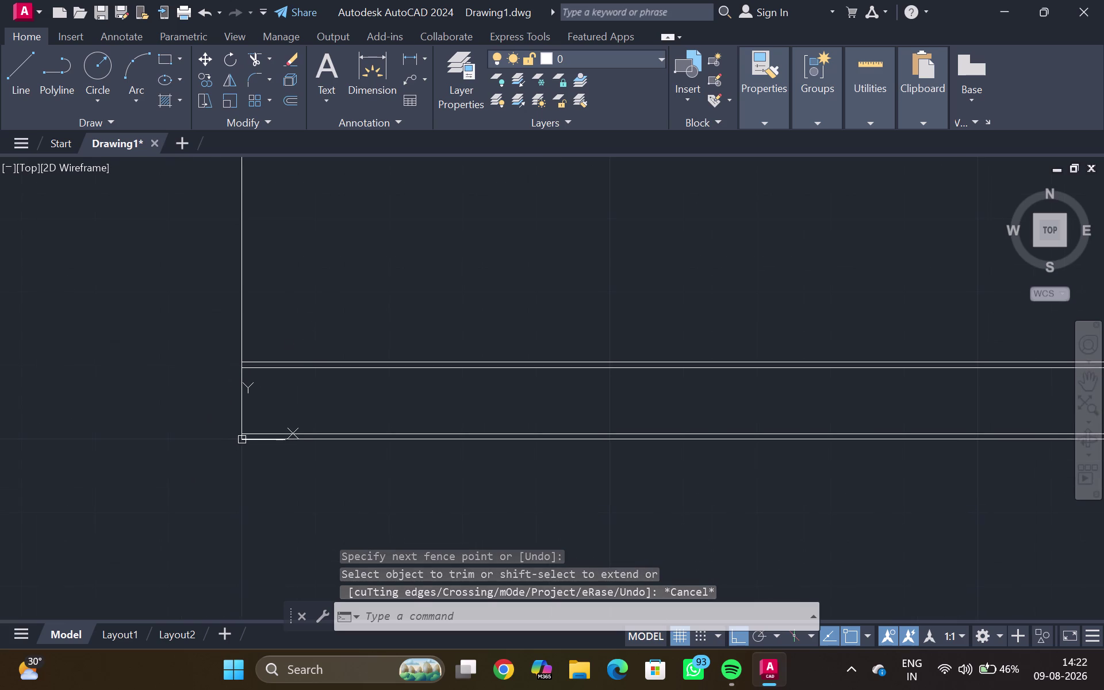
middle_drag(300, 384, 300, 418)
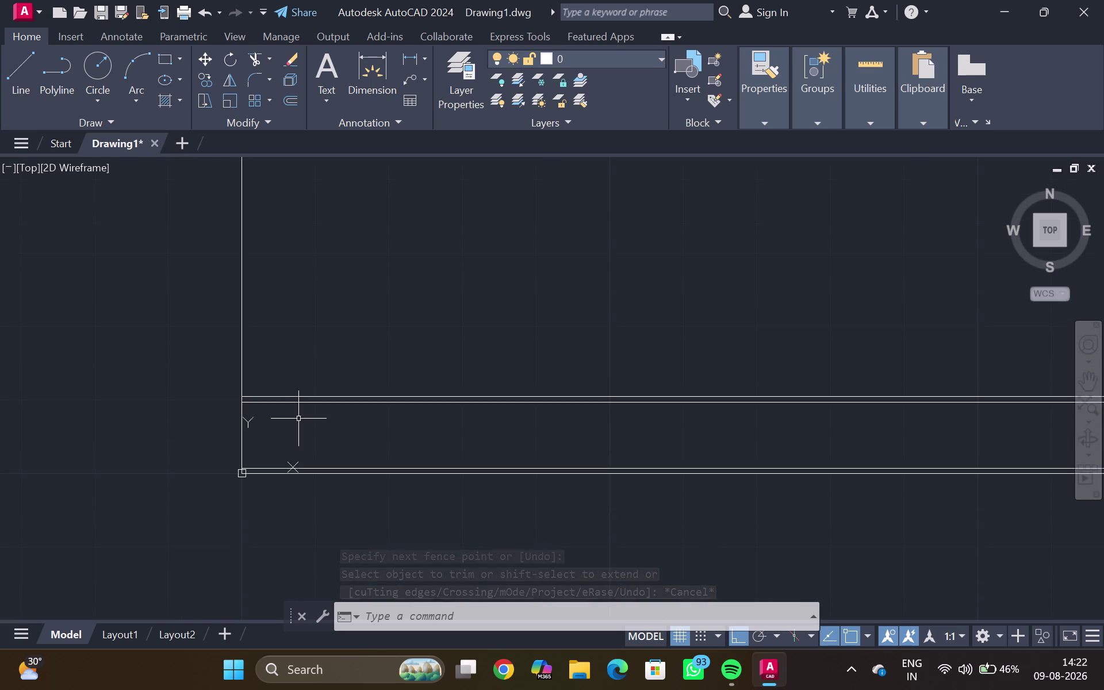
scroll(up, 3)
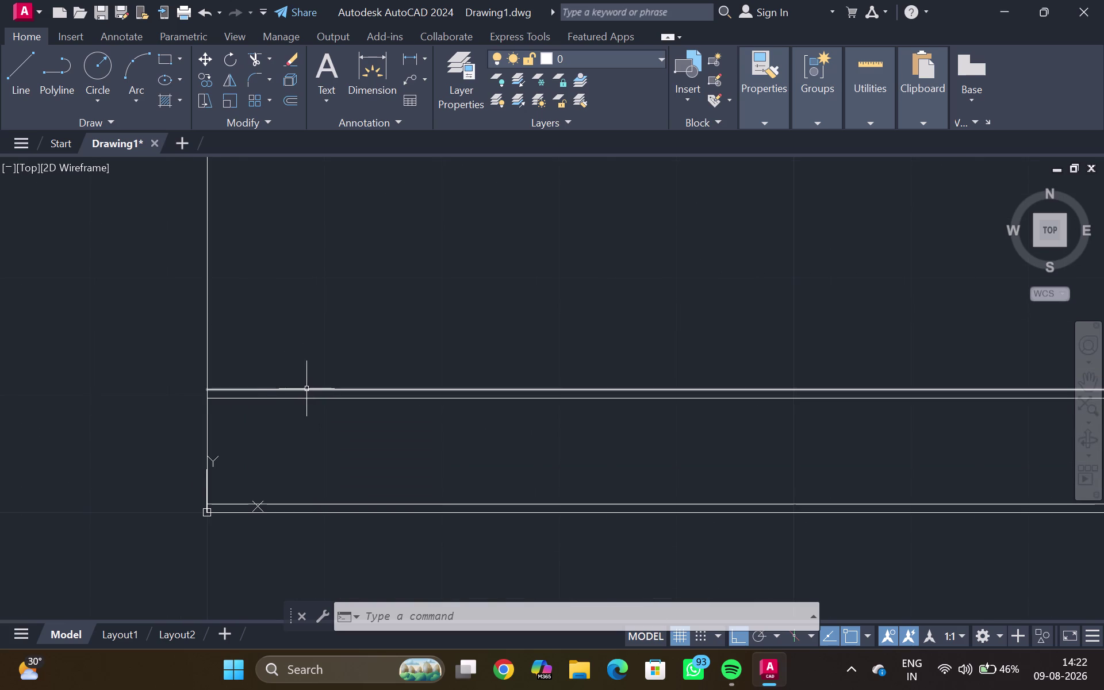
Draw a 3' vertical line upward from the upper inner wall line.
key(l)
key(Return)
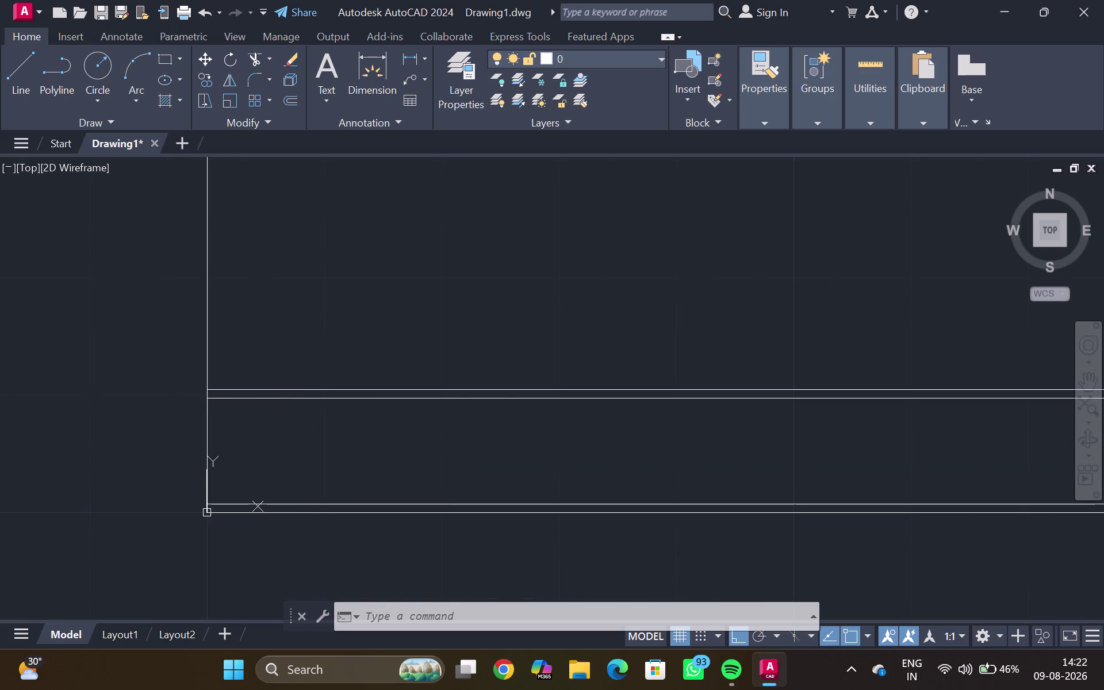
click(330, 386)
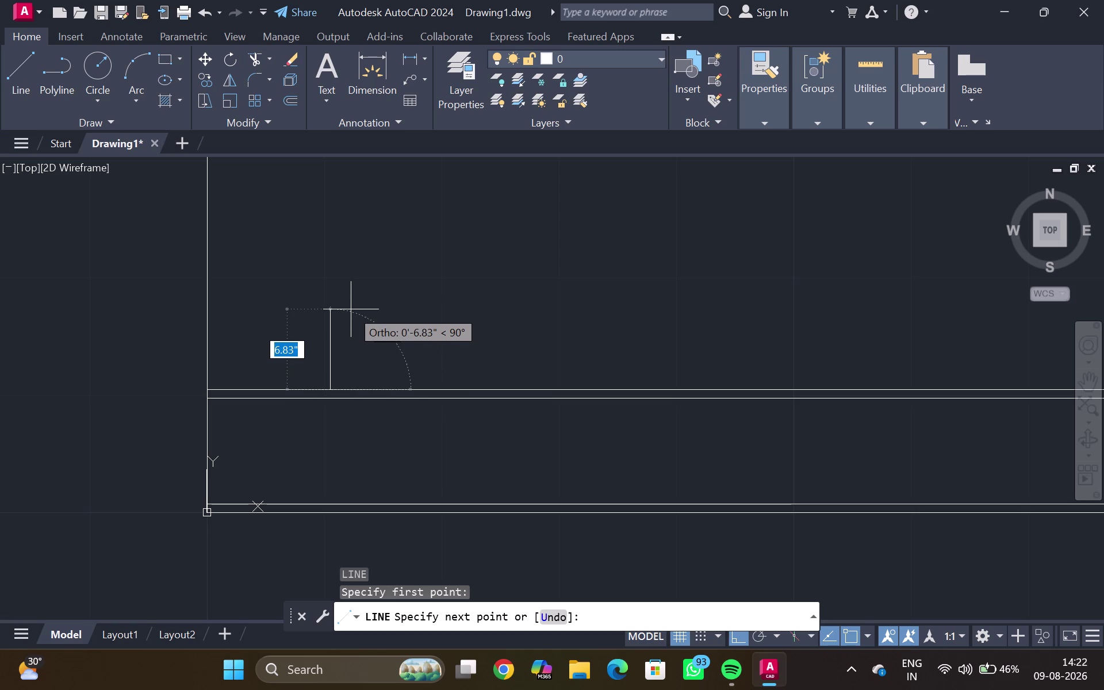
text(3')
key(Return)
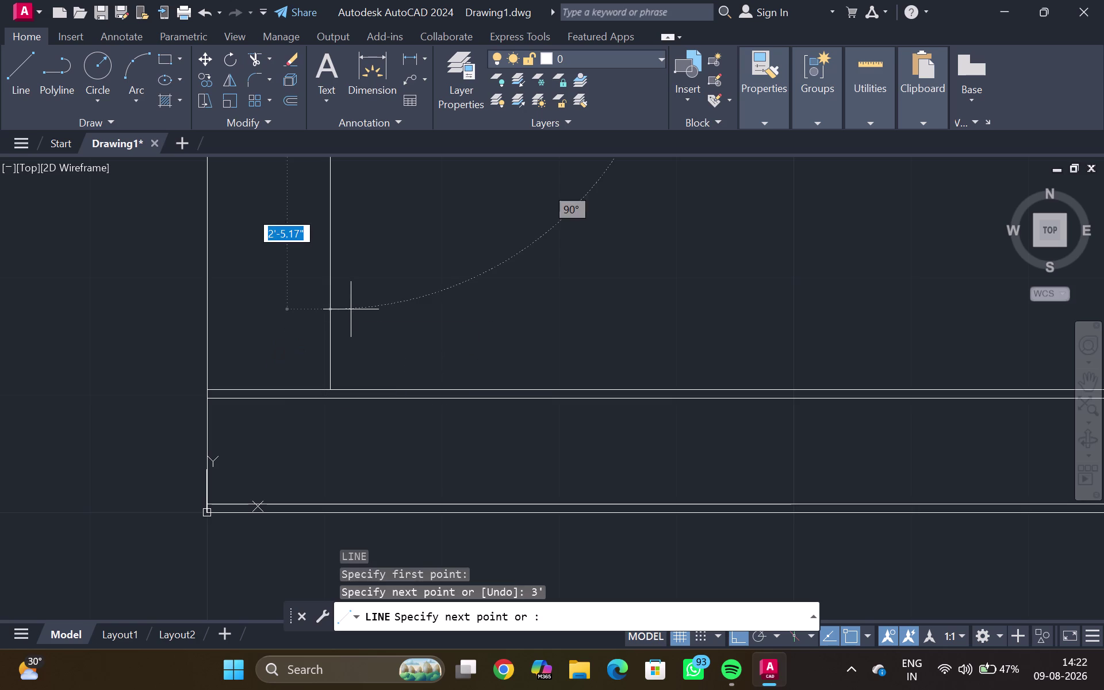
scroll(down, 3)
middle_drag(379, 264, 379, 369)
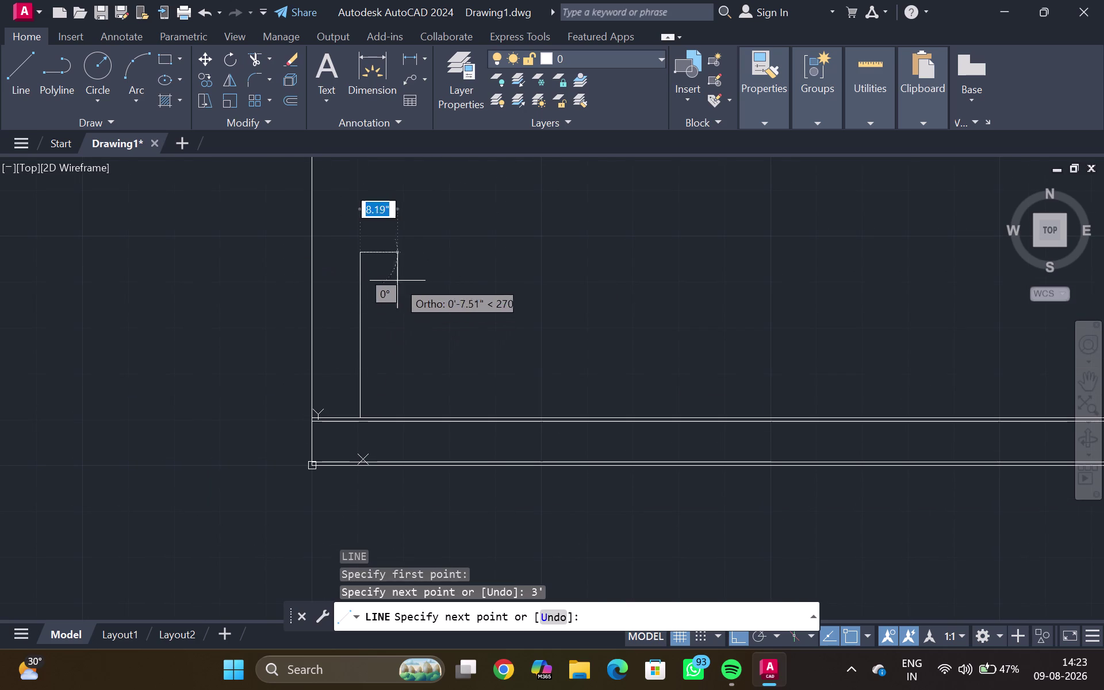
key(Escape)
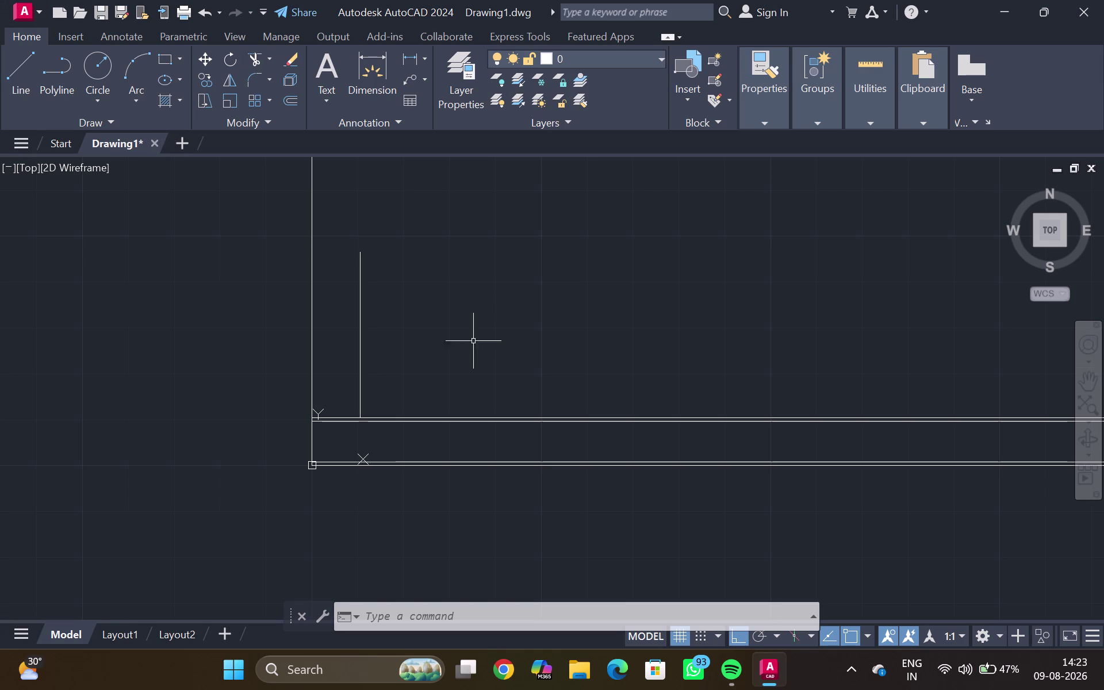
Offset the 3-foot vertical line by 1" to make a parallel copy.
click(359, 288)
key(o)
key(Return)
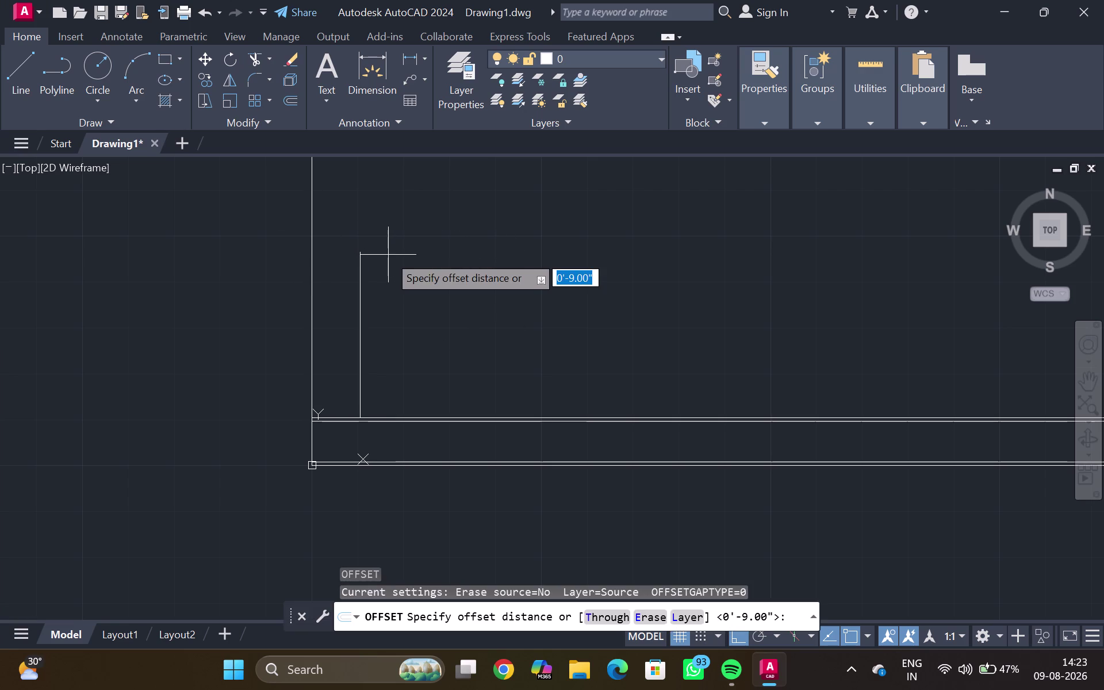
key(1)
key(shift+quotedbl)
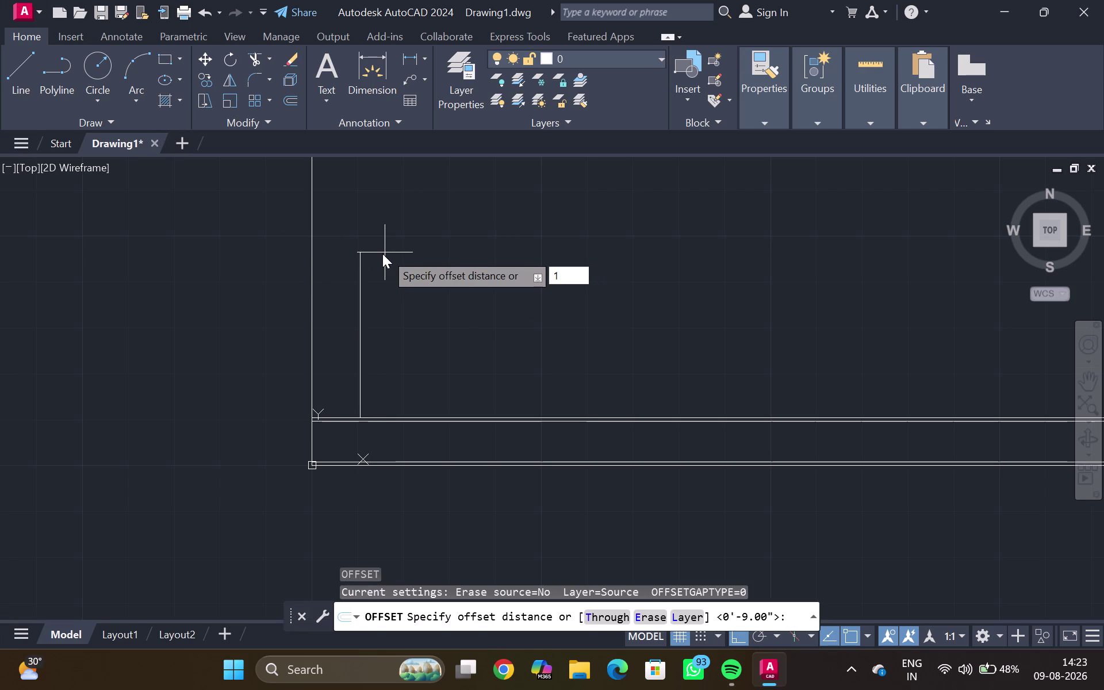
key(Return)
click(386, 261)
key(Escape)
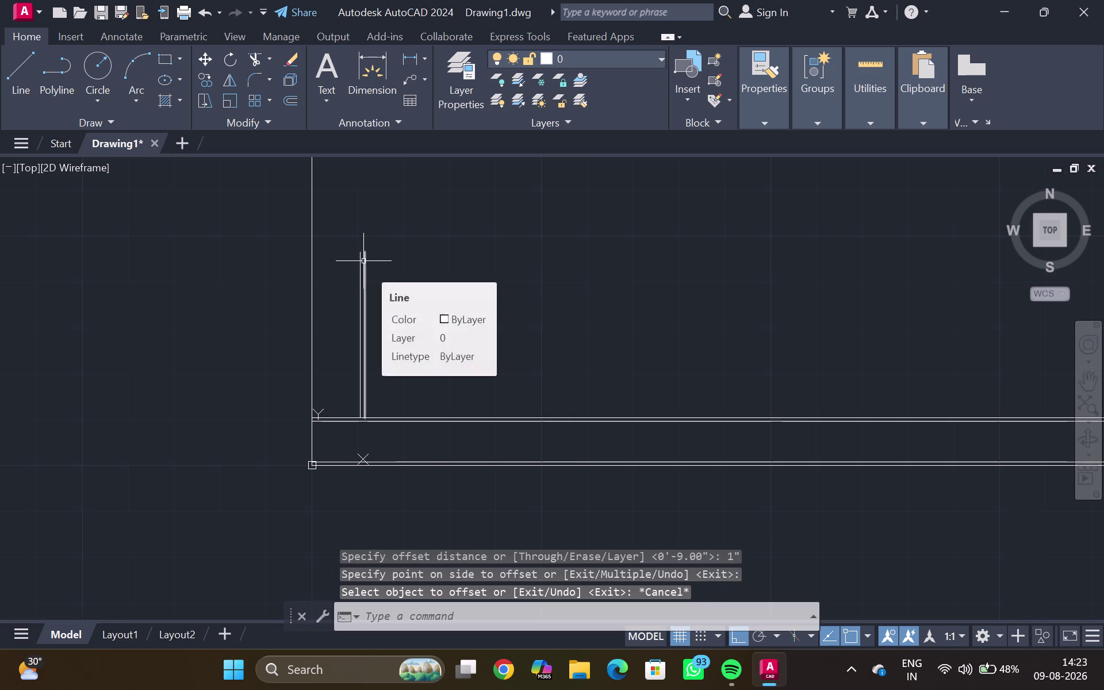
Open the Linetype Manager with LIN and browse the acadiso.lin linetypes list.
text(lin)
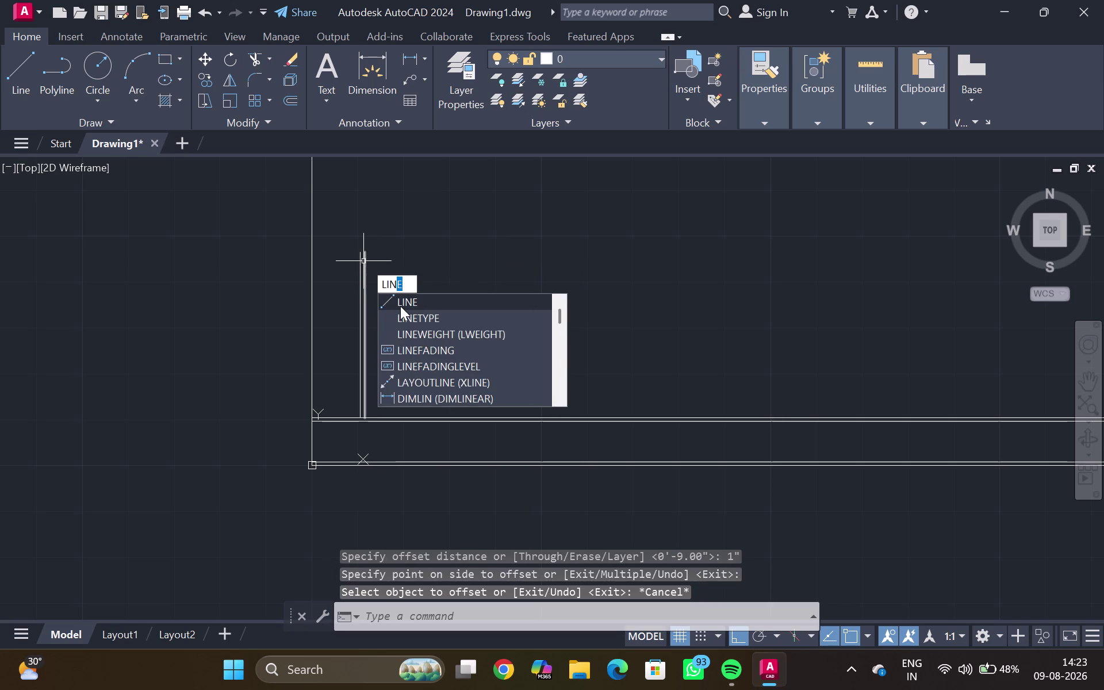
click(405, 317)
click(688, 185)
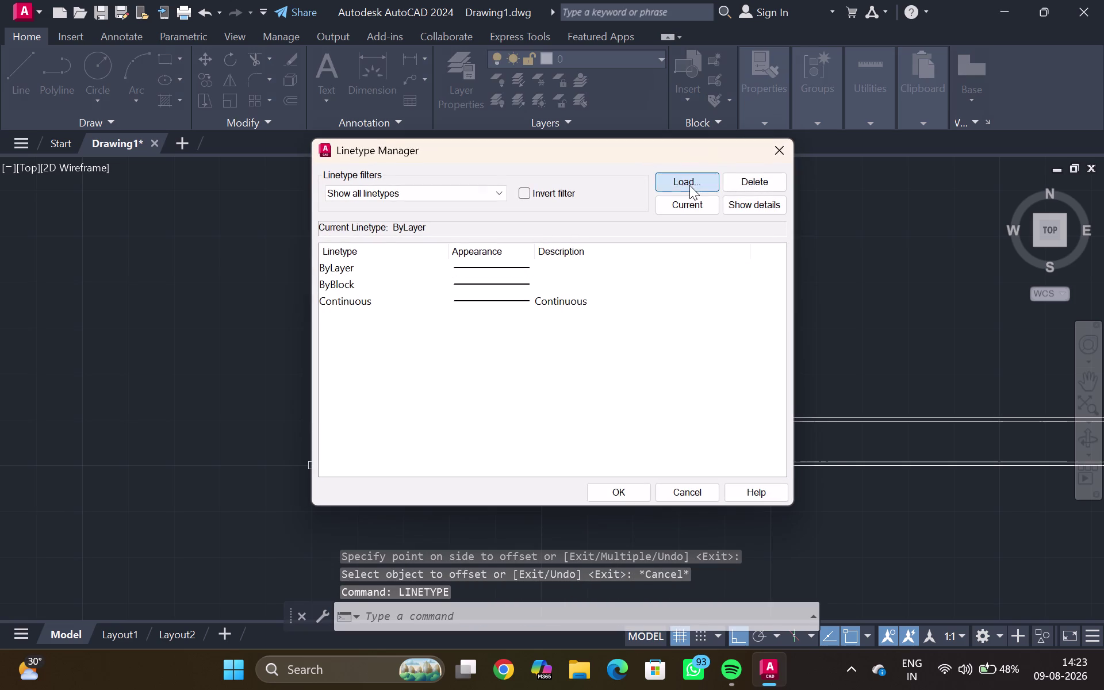
scroll(down, 3)
scroll(down, 3)
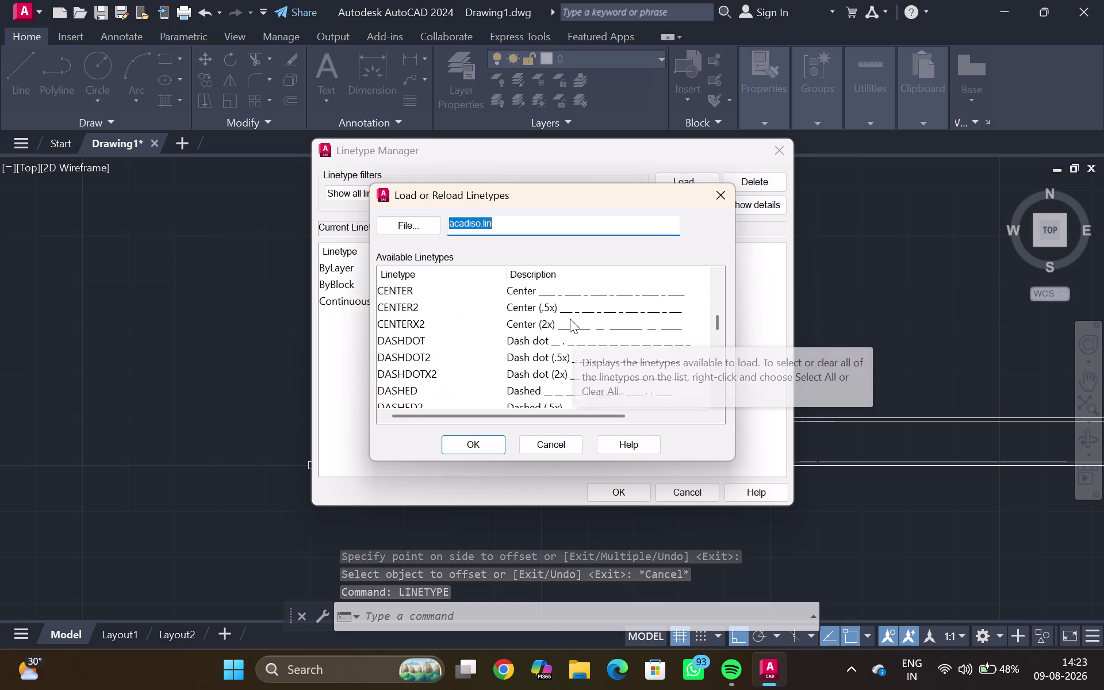
scroll(down, 3)
scroll(down, 3)
scroll(down, 3)
scroll(down, 3)
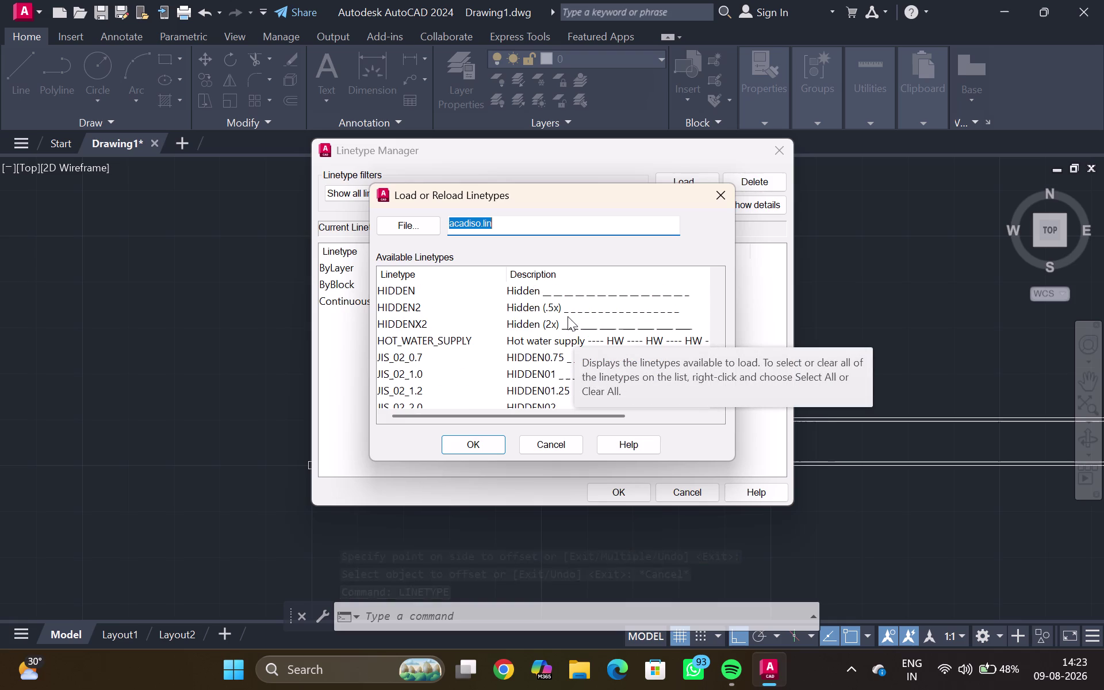
scroll(down, 3)
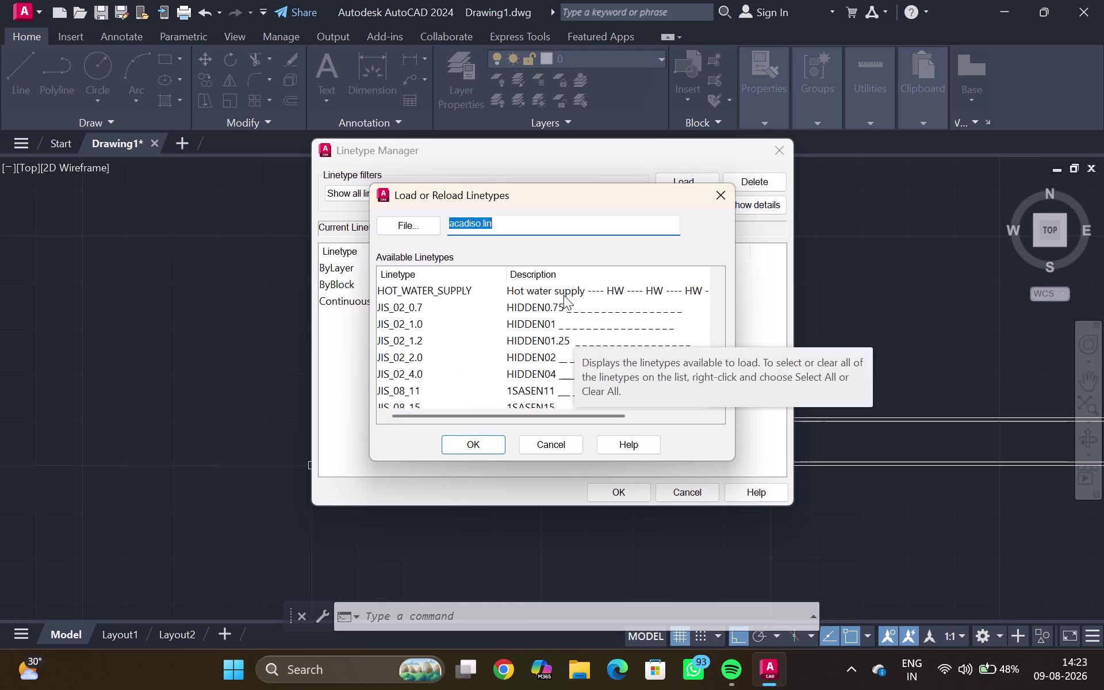
scroll(down, 3)
scroll(down, 3)
scroll(down, 3)
scroll(down, 3)
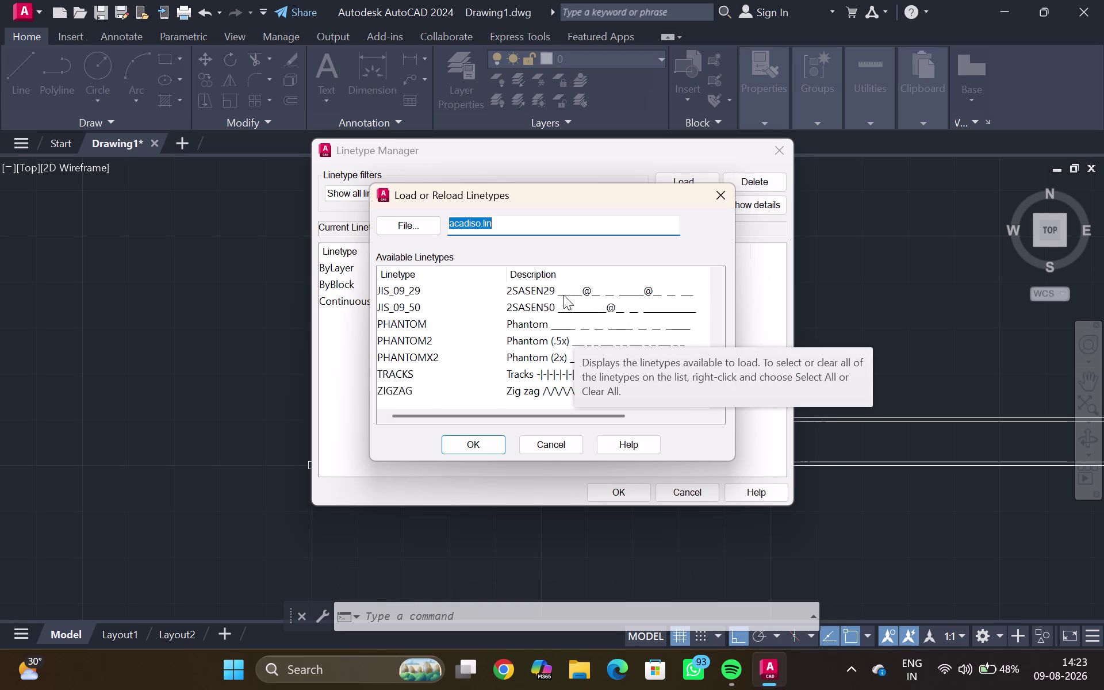
scroll(down, 3)
scroll(down, 3)
scroll(up, 3)
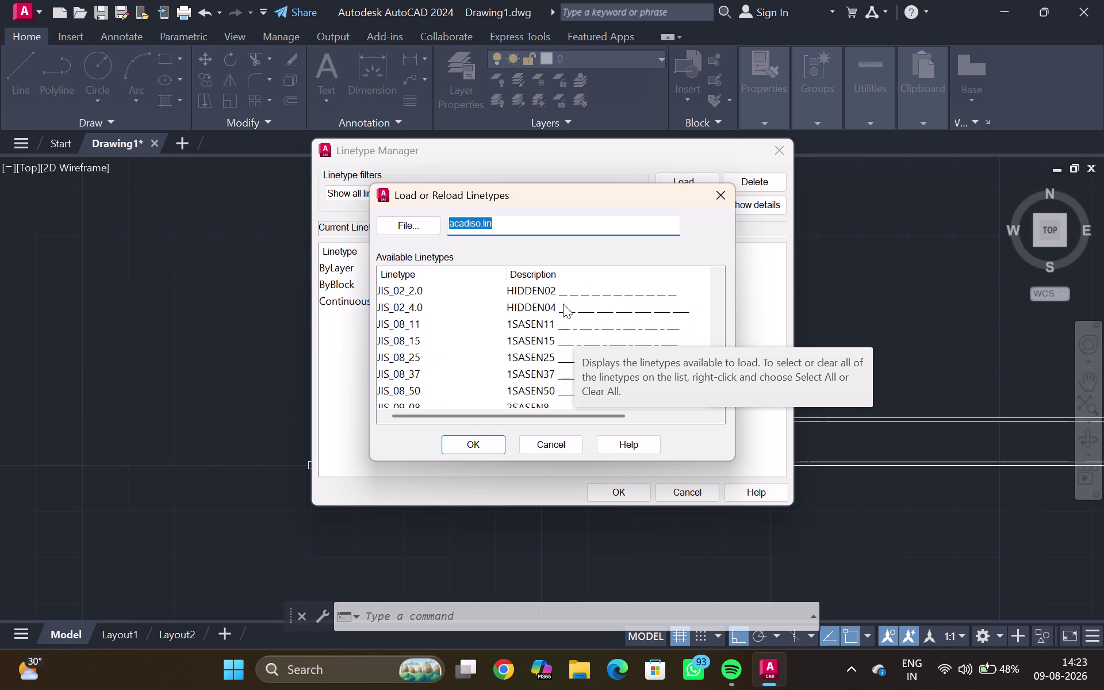
scroll(up, 3)
scroll(up, 3)
scroll(up, 3)
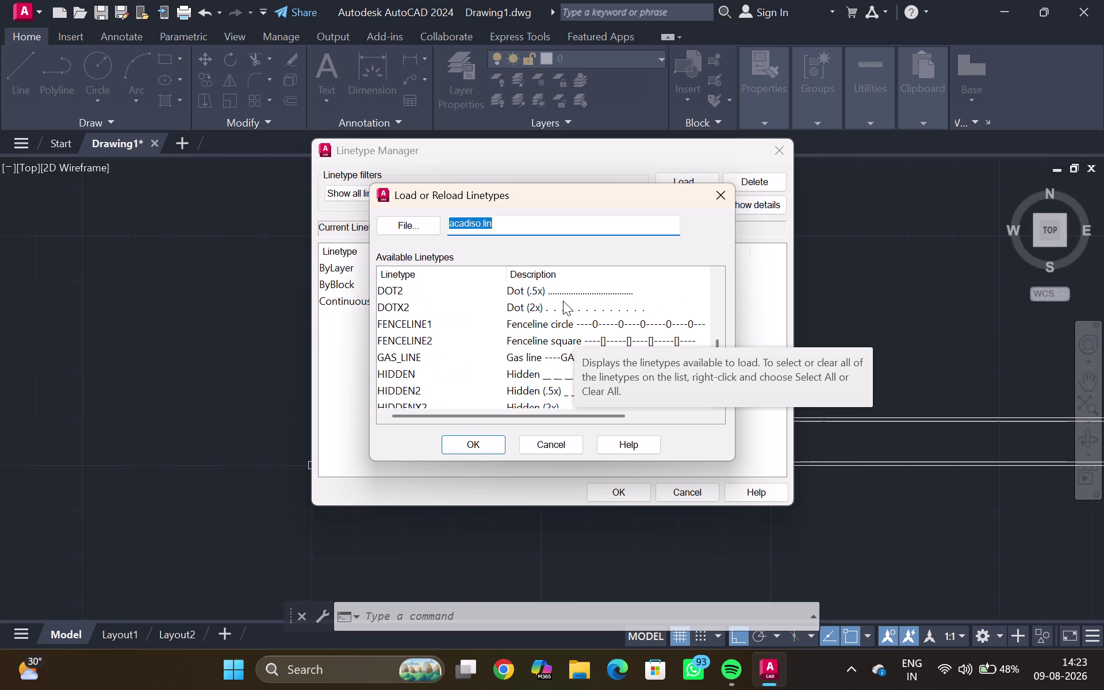
scroll(up, 3)
scroll(up, 3)
scroll(down, 3)
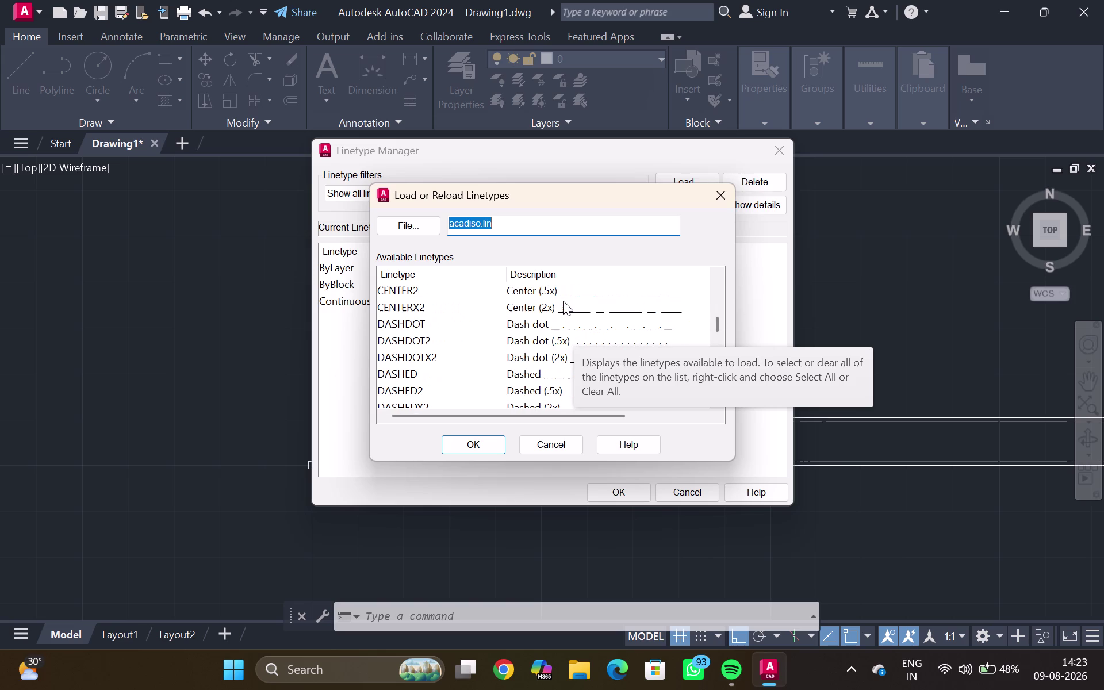
scroll(down, 3)
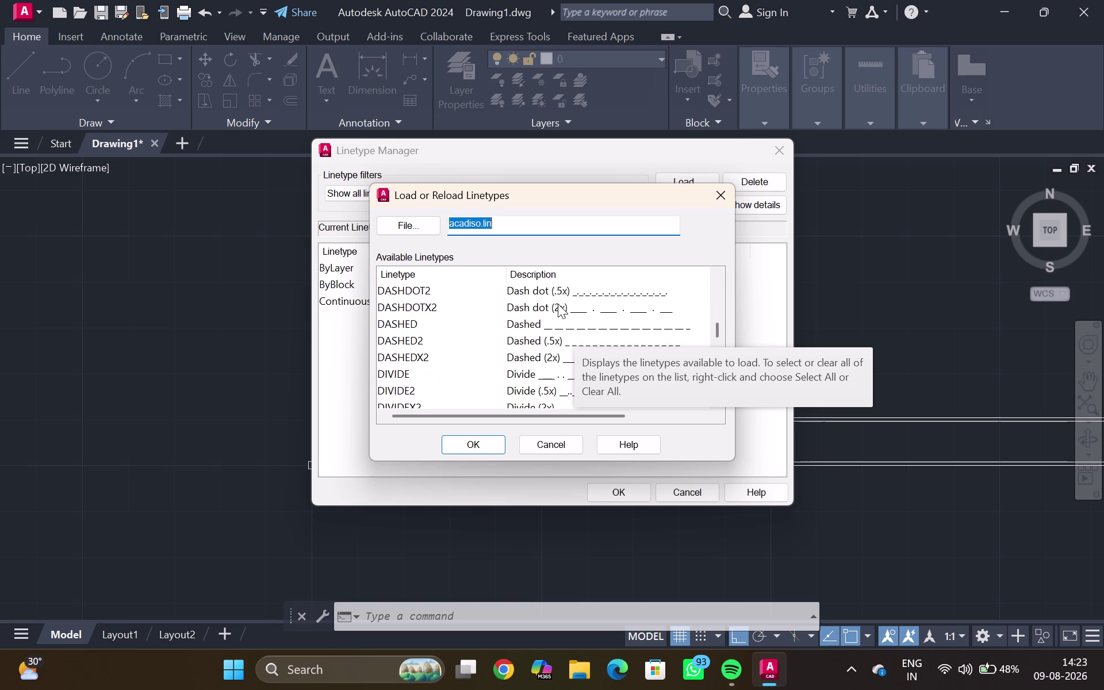
Load the DASHED linetype and close the Linetype Manager.
click(534, 321)
click(468, 449)
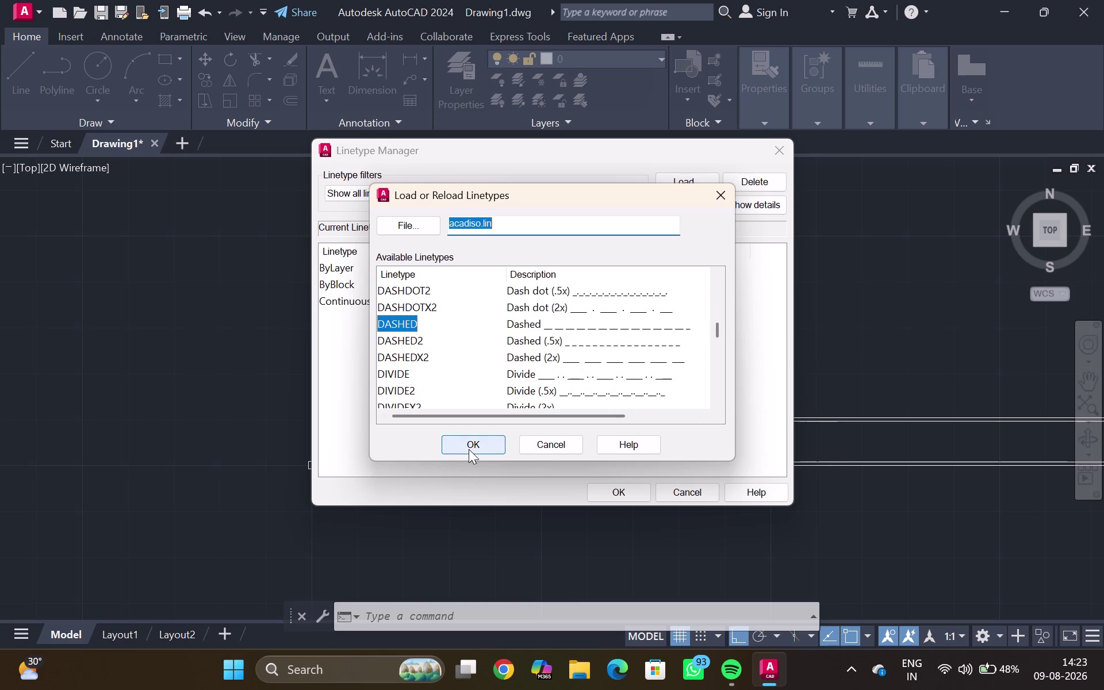
click(635, 493)
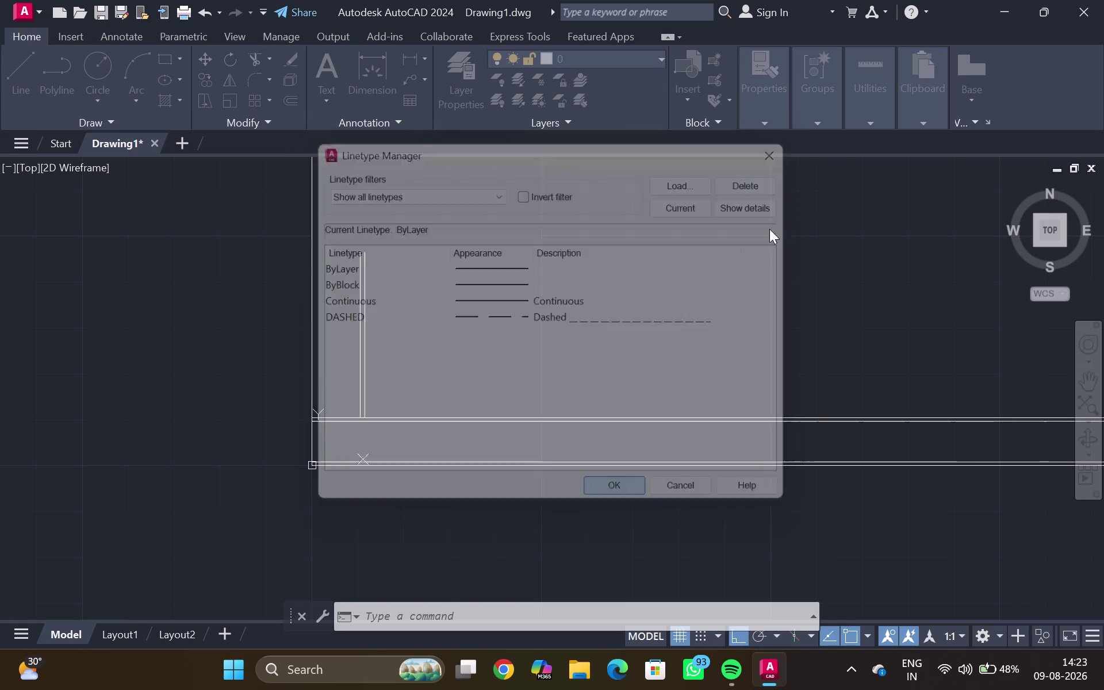
click(776, 129)
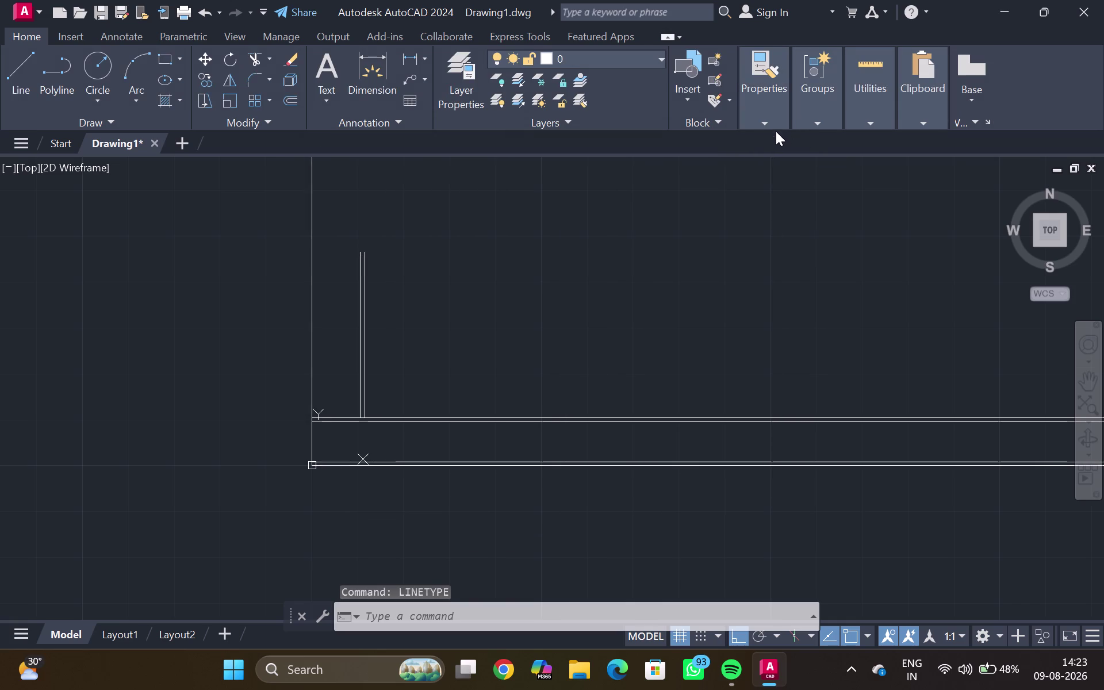
Set the inner vertical post line to DASHED from the linetype dropdown, then show Properties.
click(763, 126)
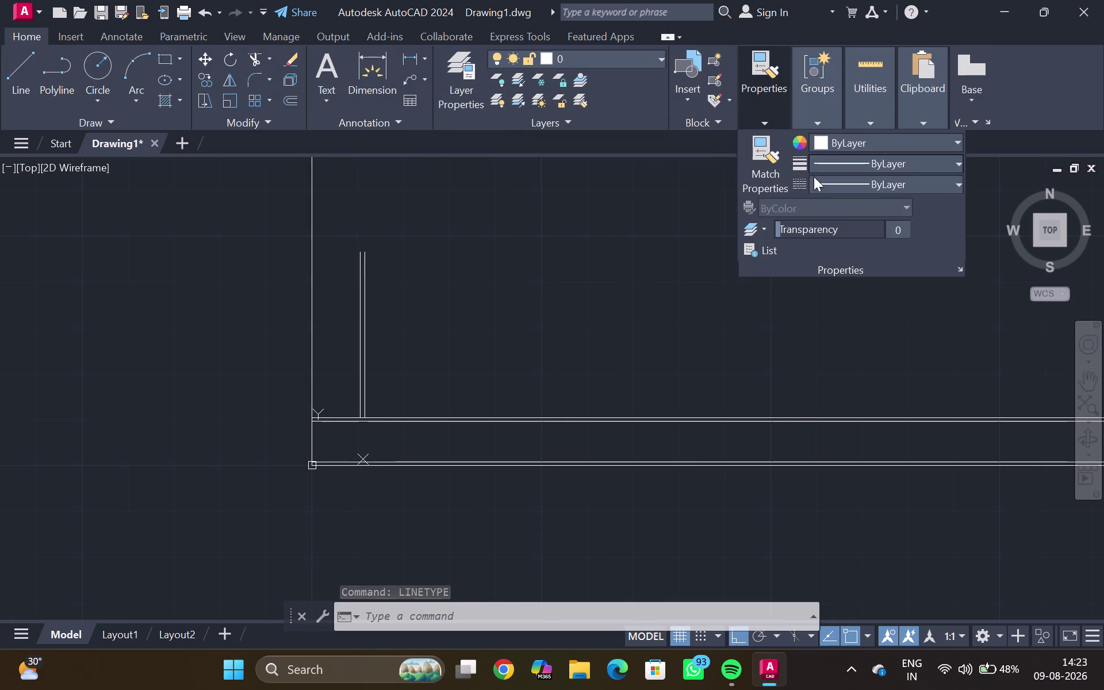
click(366, 262)
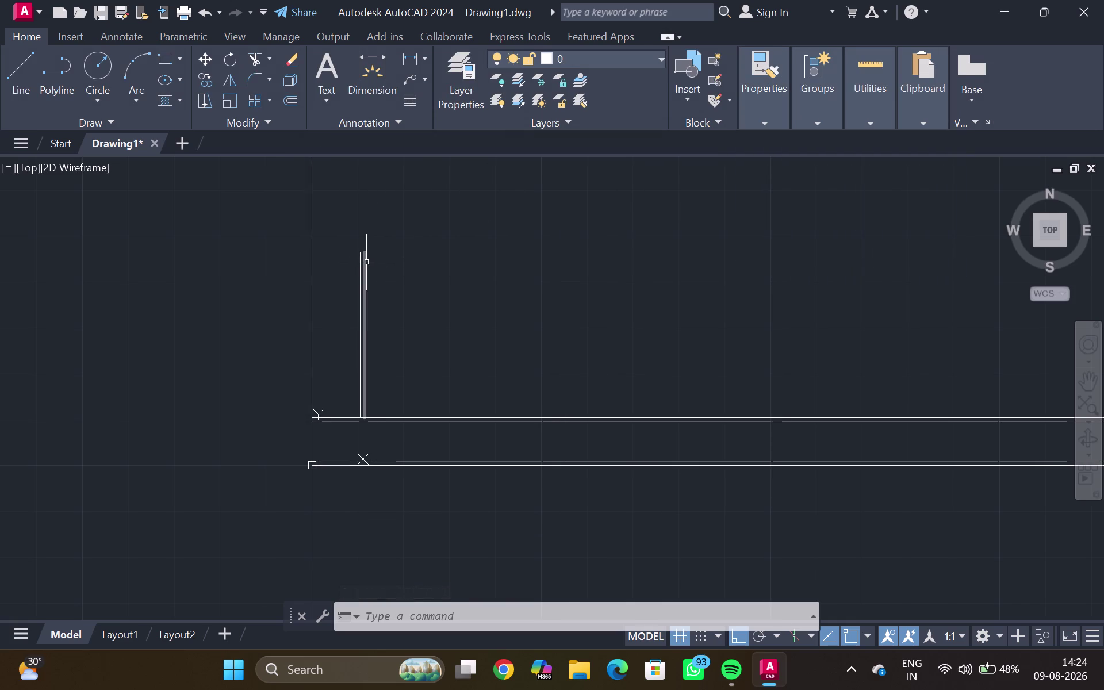
drag(754, 128, 760, 132)
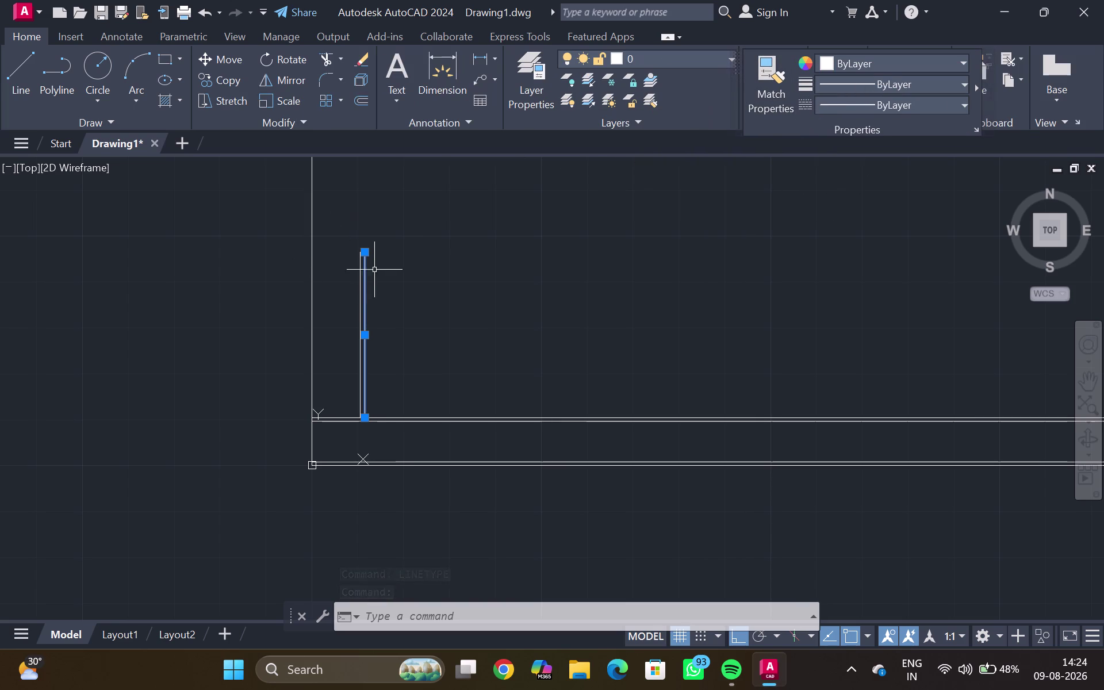
click(892, 109)
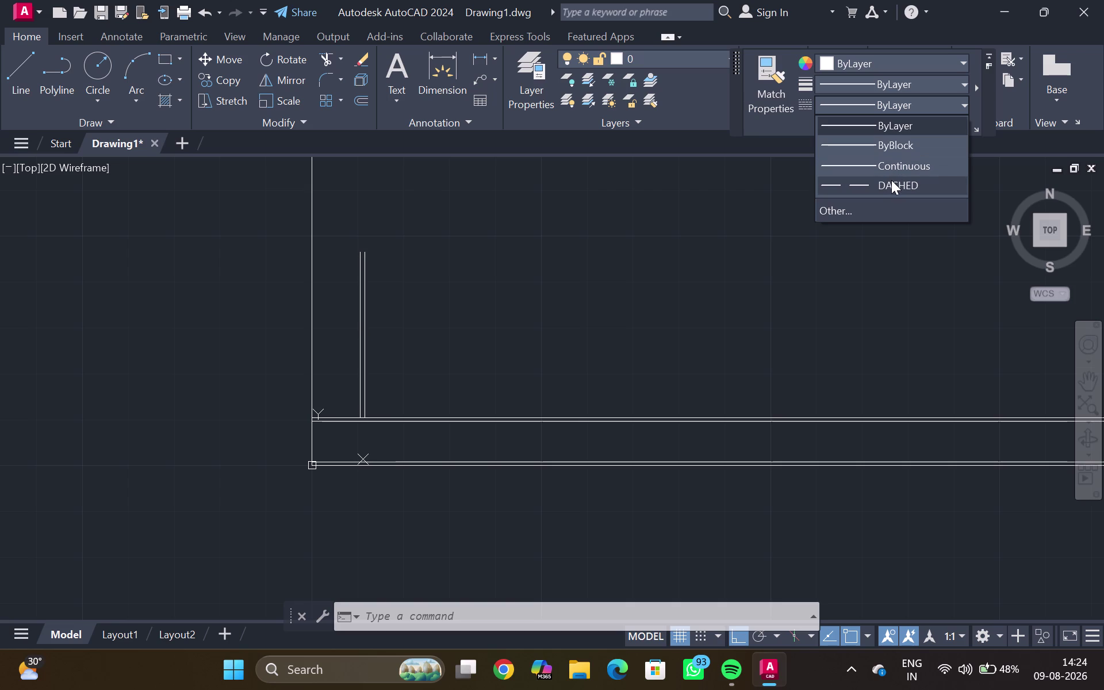
click(891, 180)
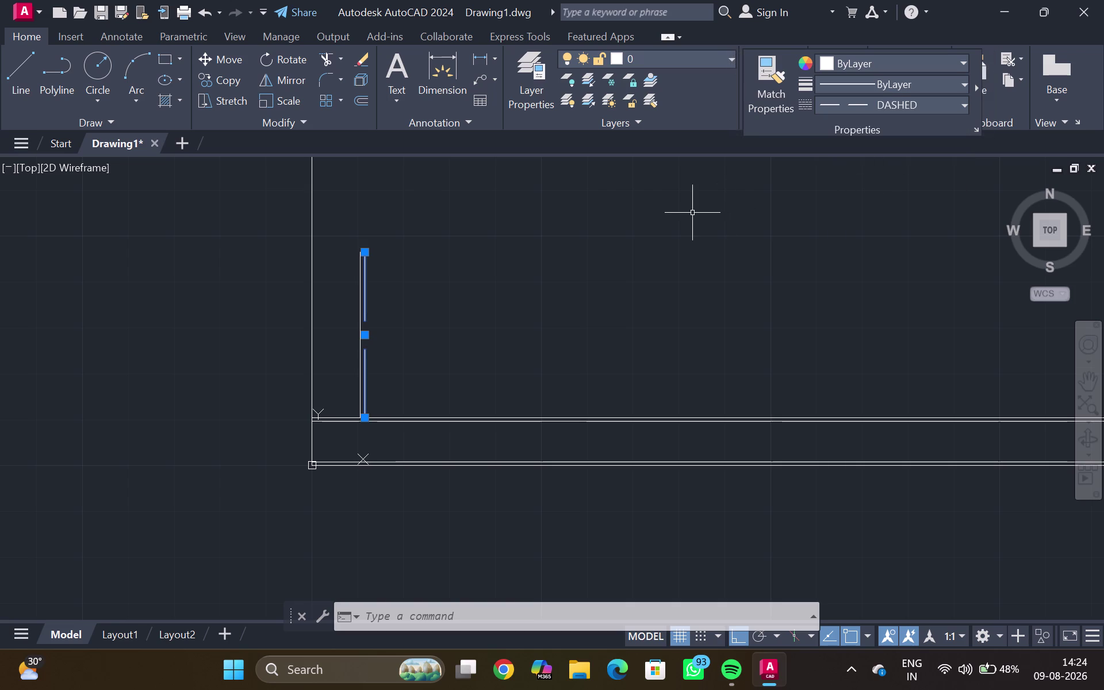
key(Escape)
key(ctrl+1)
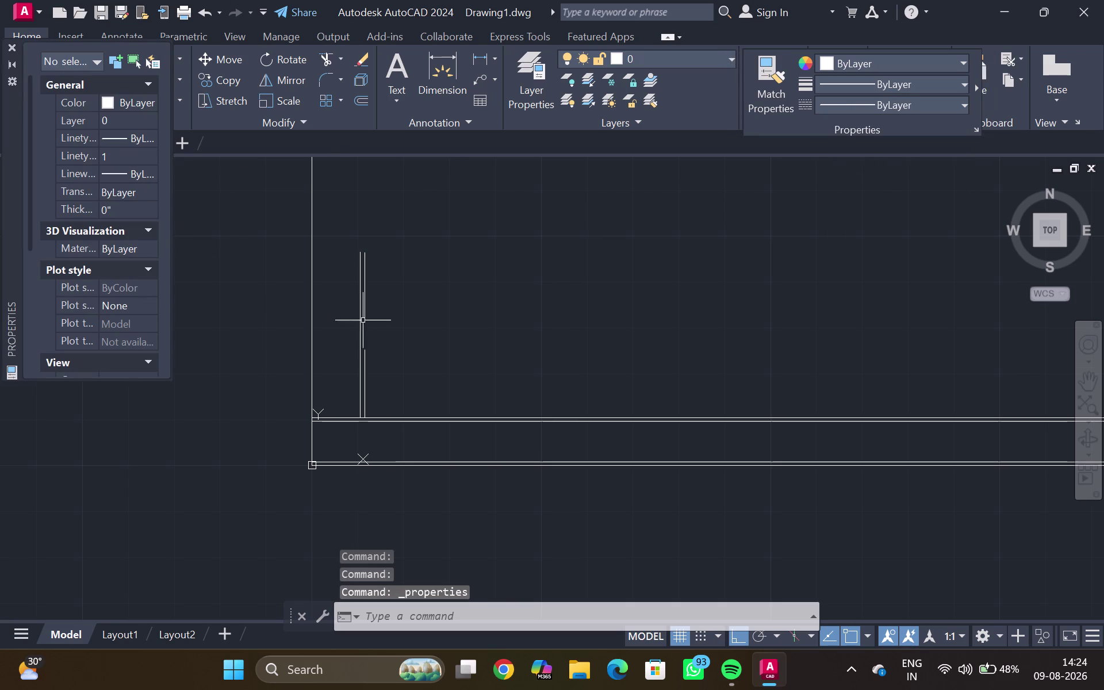
Change the dashed post line's linetype scale to 0.2 in the Properties palette.
click(364, 301)
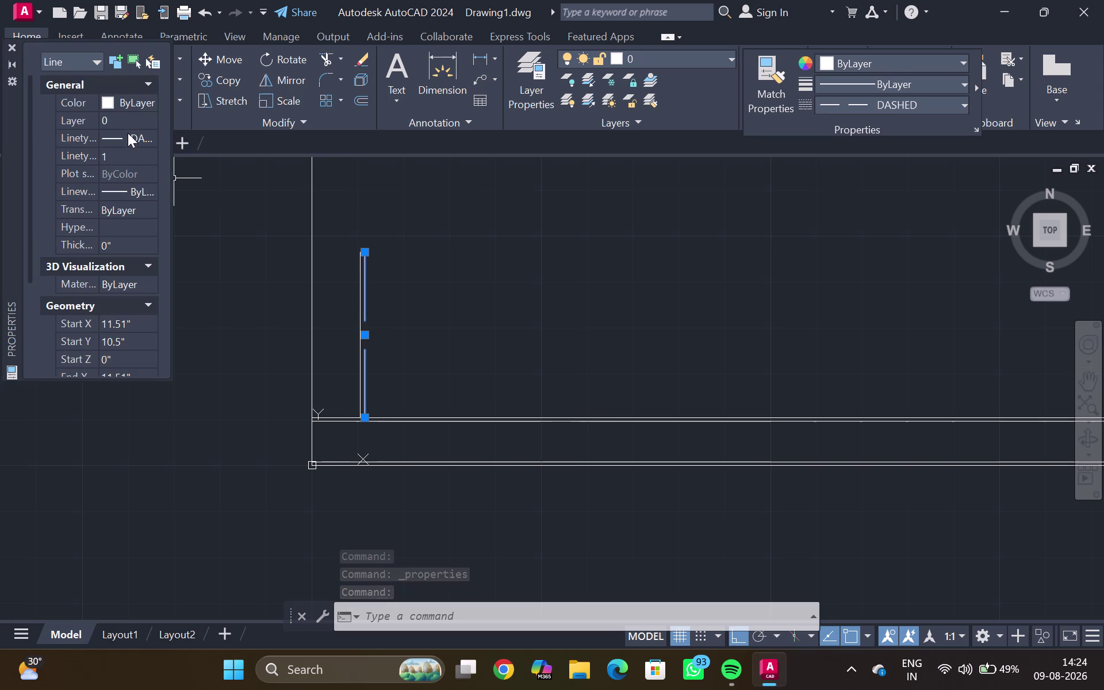
click(127, 149)
key(BackSpace)
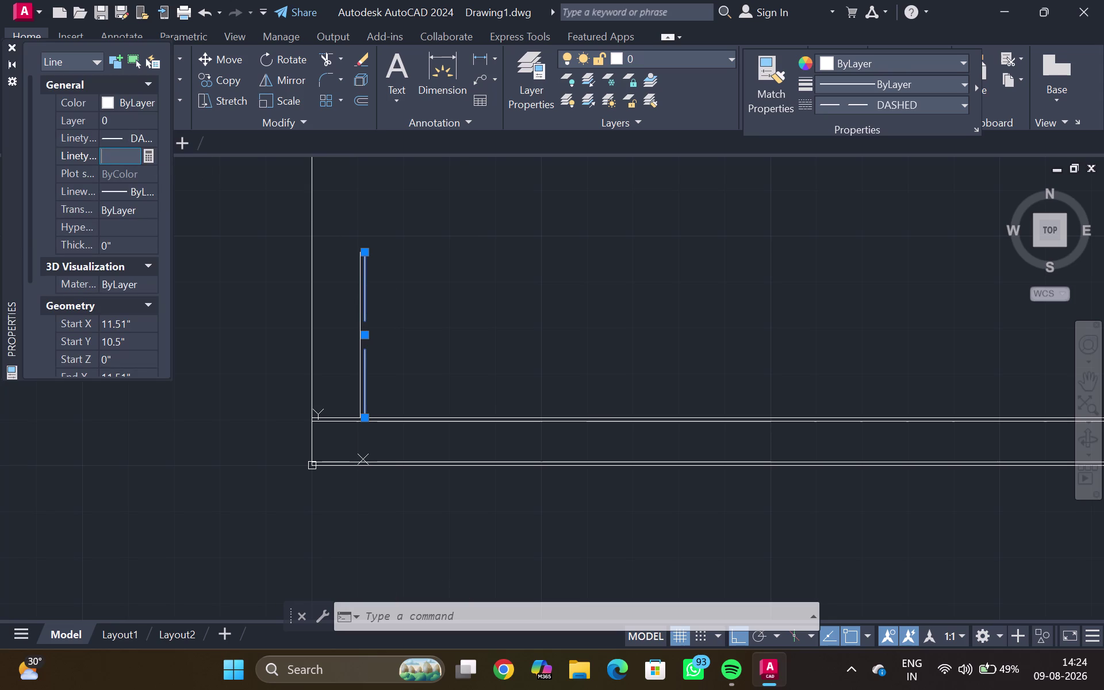
text(0.)
key(2)
key(Return)
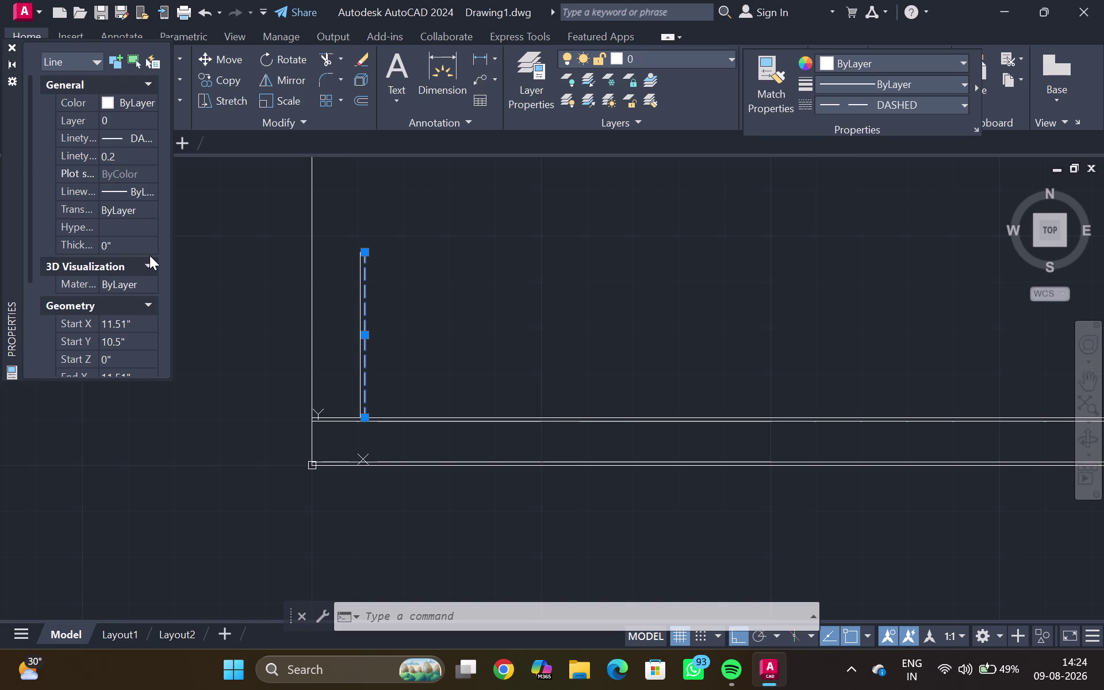
click(455, 294)
key(Escape)
key(Escape)
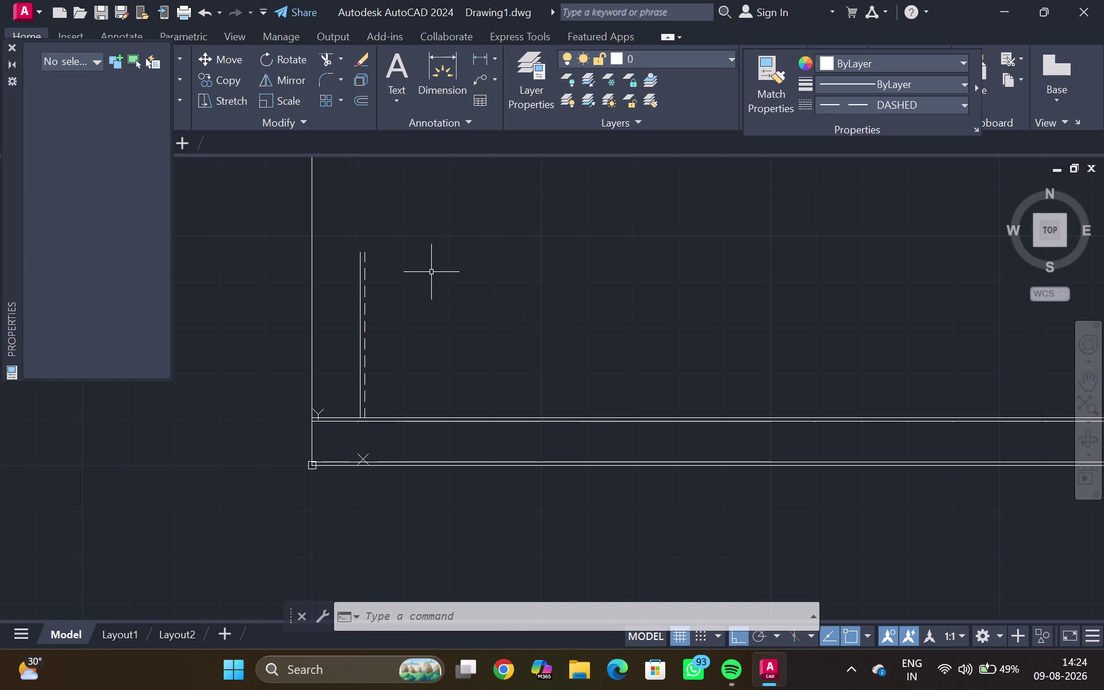
Close the Properties palette and select both the solid and dashed post lines.
scroll(down, 3)
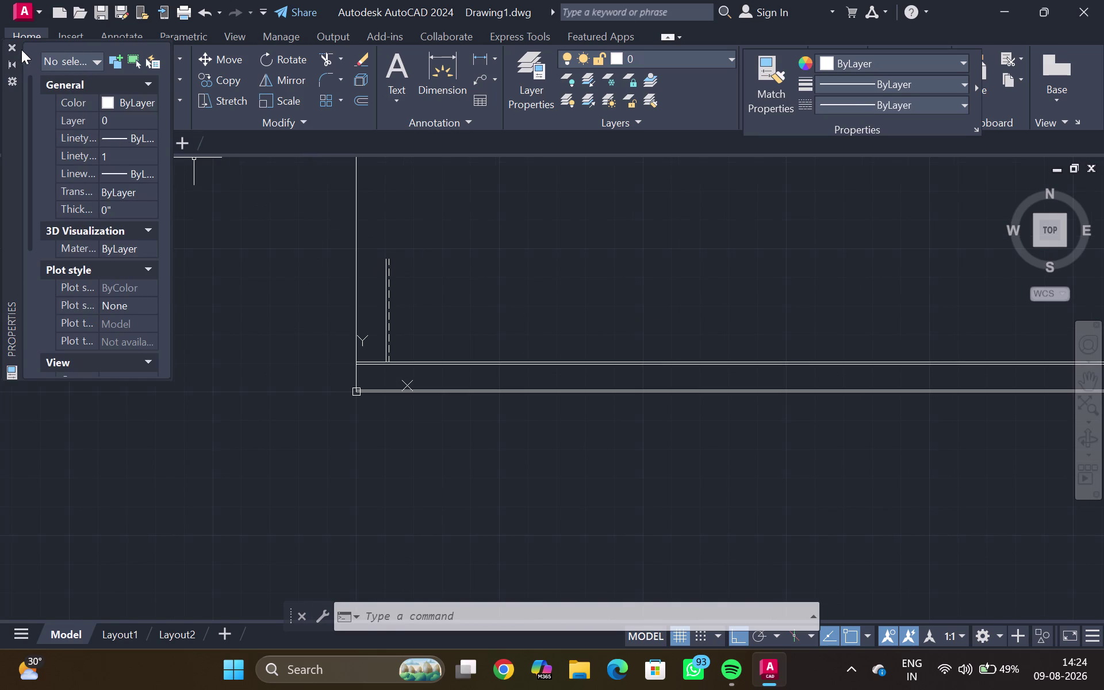
drag(8, 43, 15, 45)
scroll(up, 3)
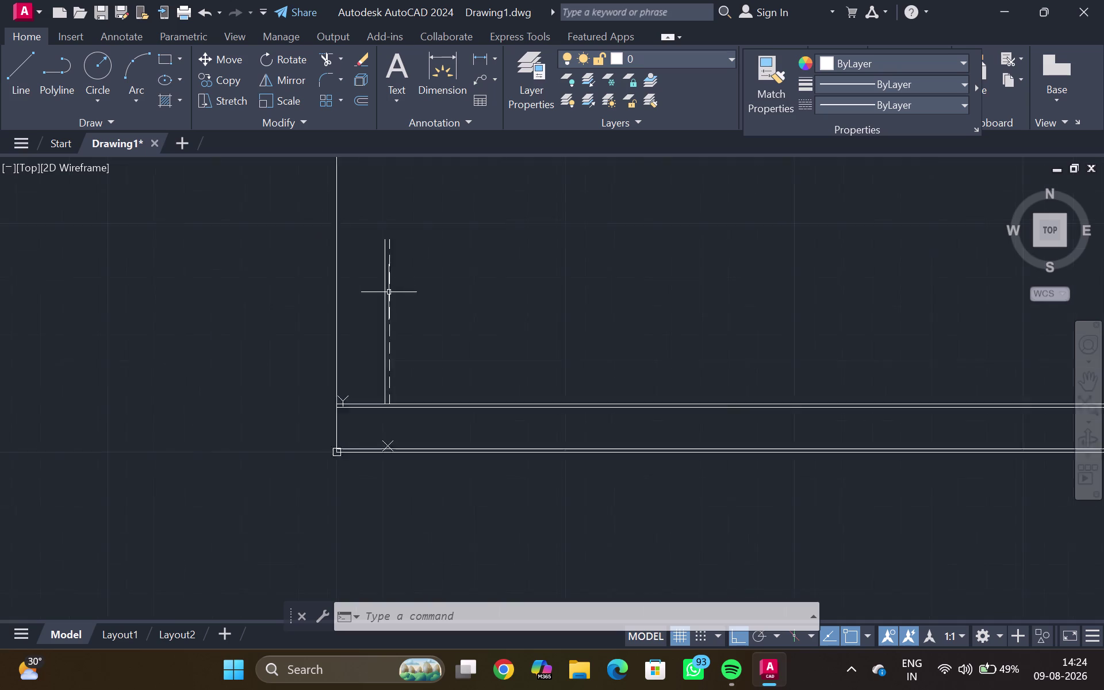
scroll(up, 3)
drag(376, 267, 381, 270)
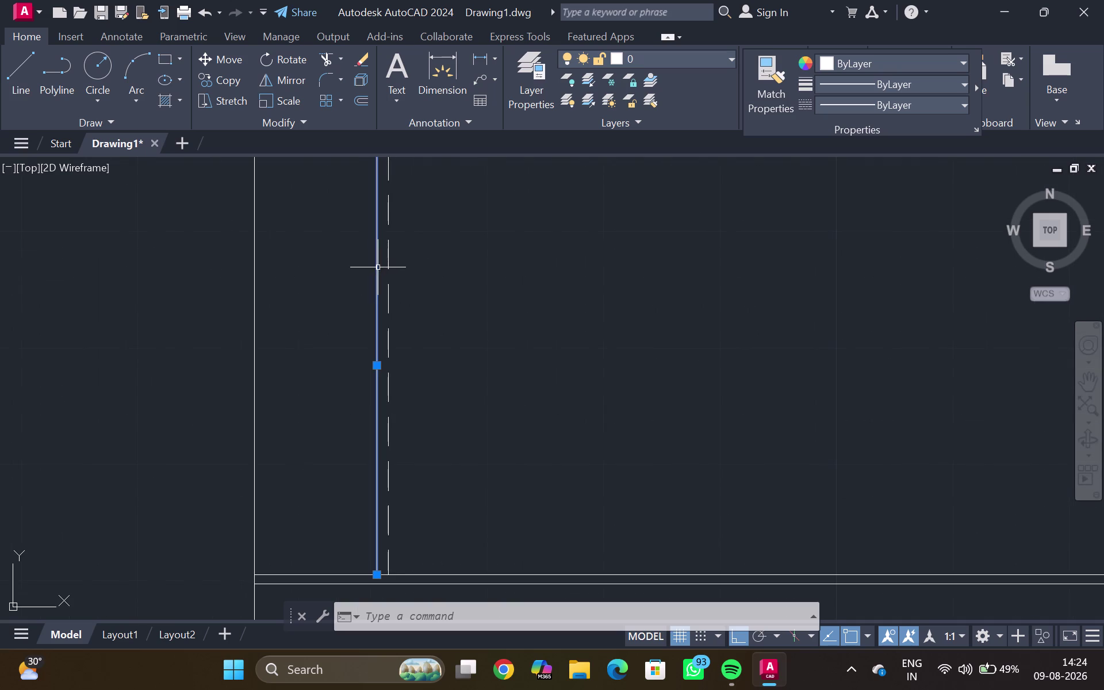
click(389, 268)
scroll(down, 3)
middle_click(440, 363)
middle_drag(440, 353, 444, 292)
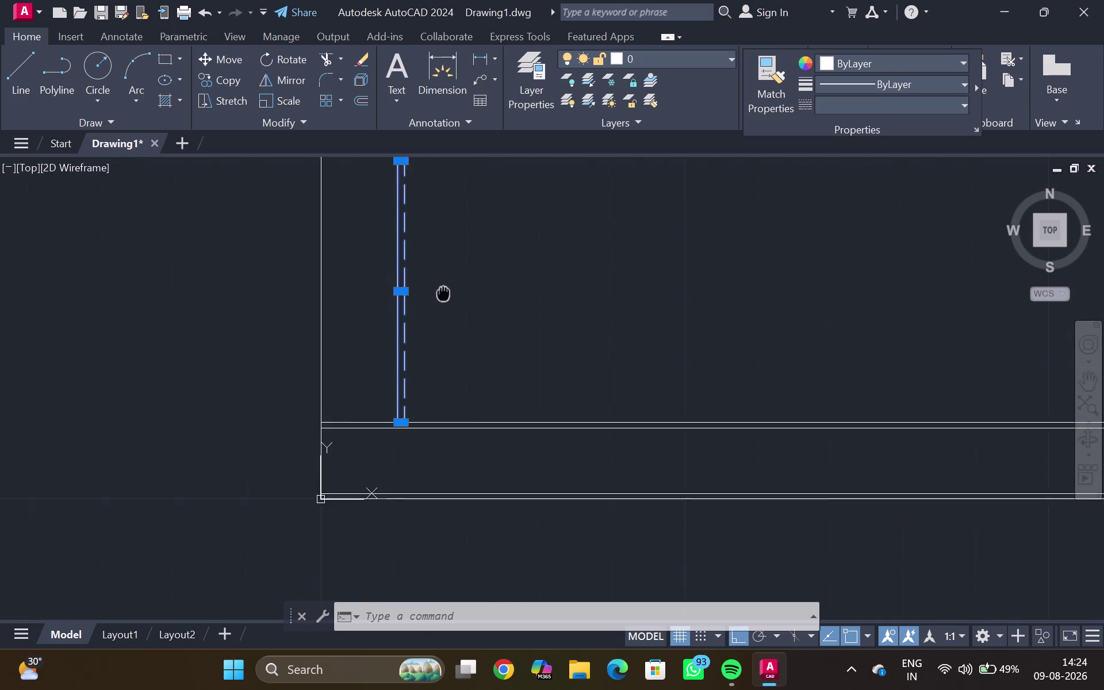
scroll(up, 3)
middle_drag(444, 293, 442, 290)
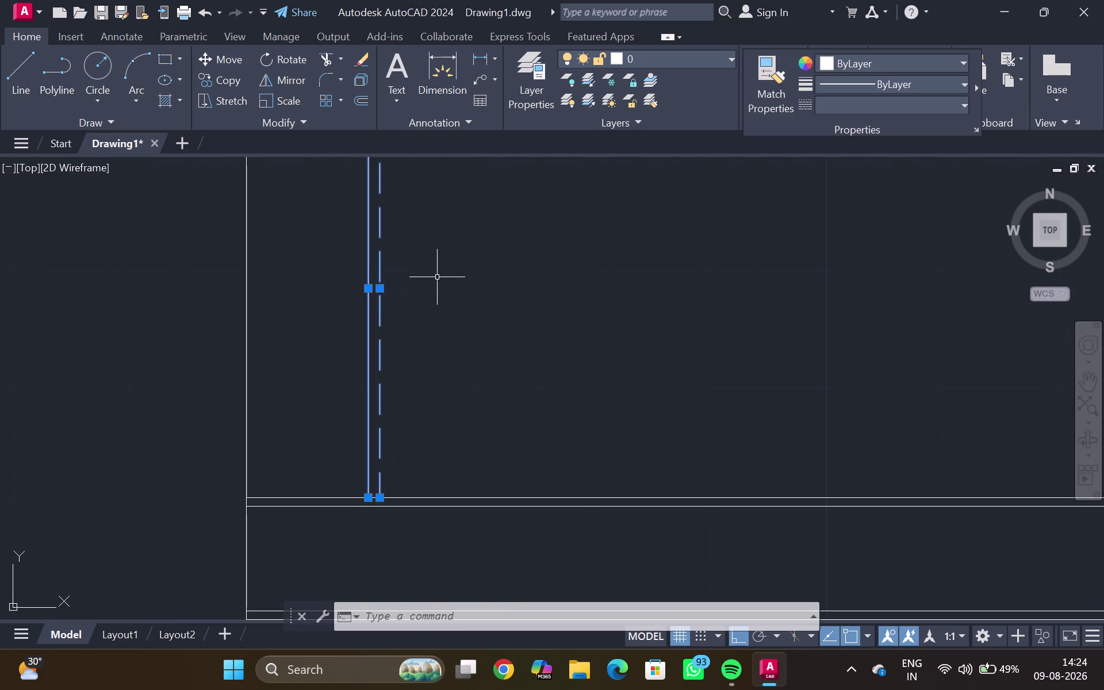
Copy the post line pair as an array of 11 items at 1' spacing.
text(co)
key(Return)
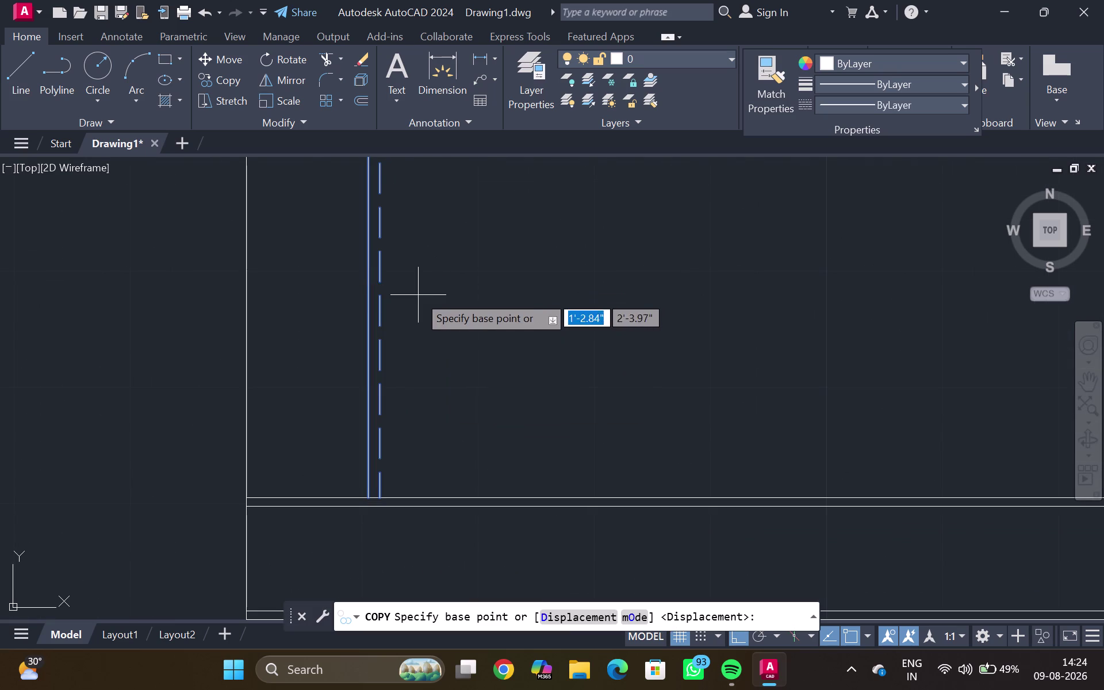
middle_drag(397, 384, 412, 284)
scroll(up, 3)
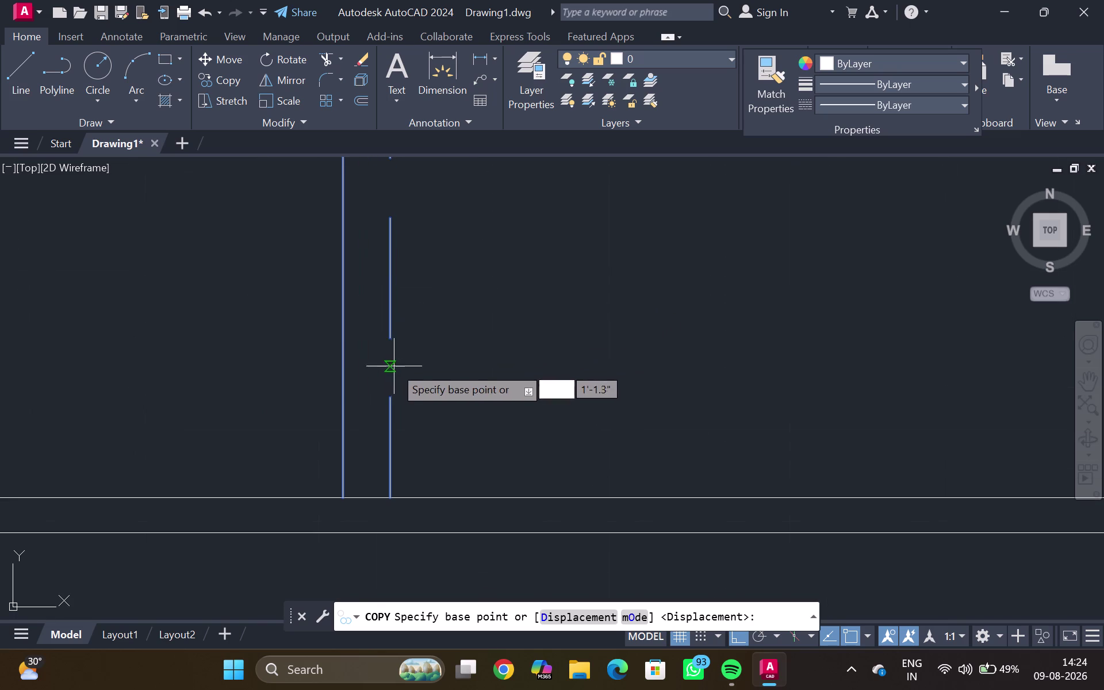
click(343, 493)
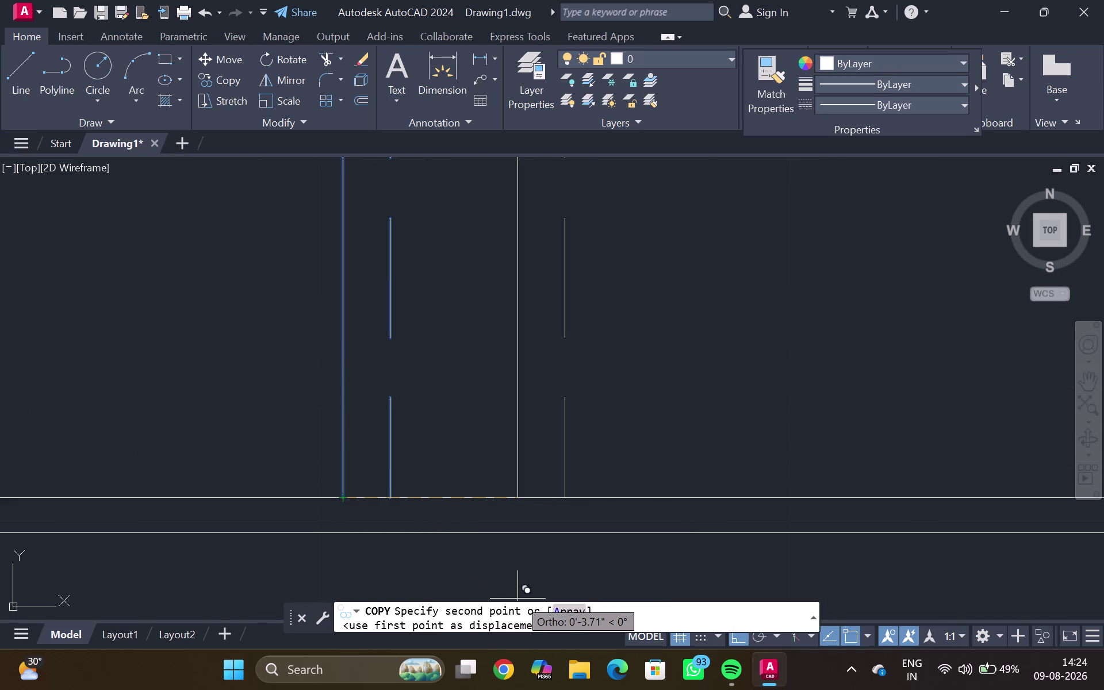
click(565, 613)
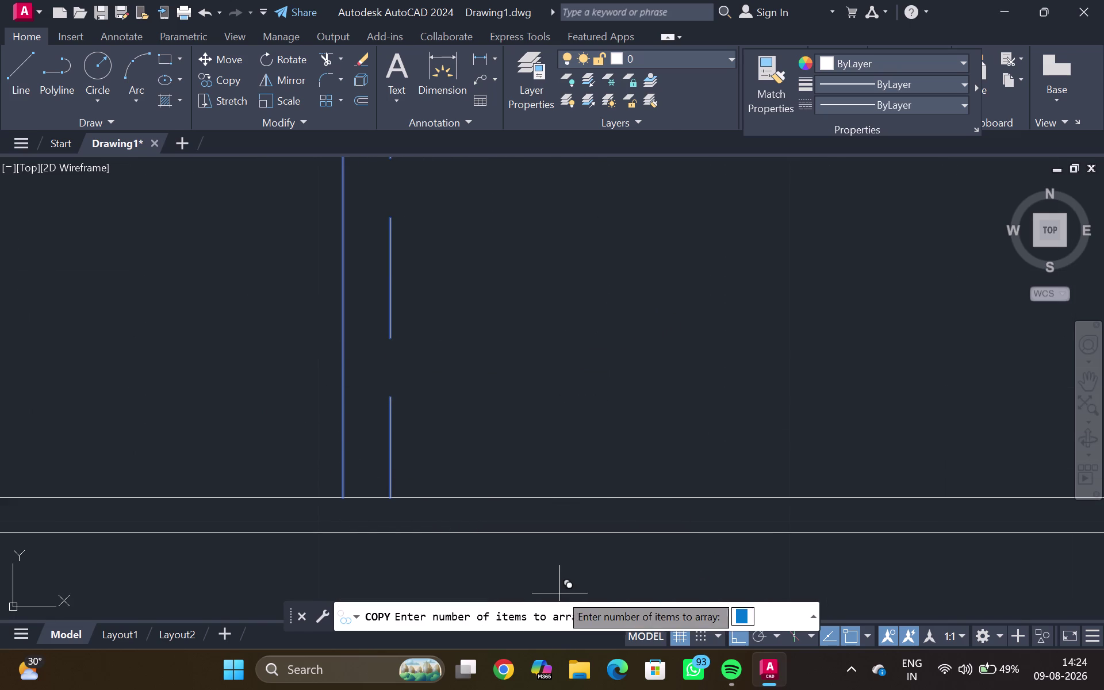
key(1)
key(1)
key(Return)
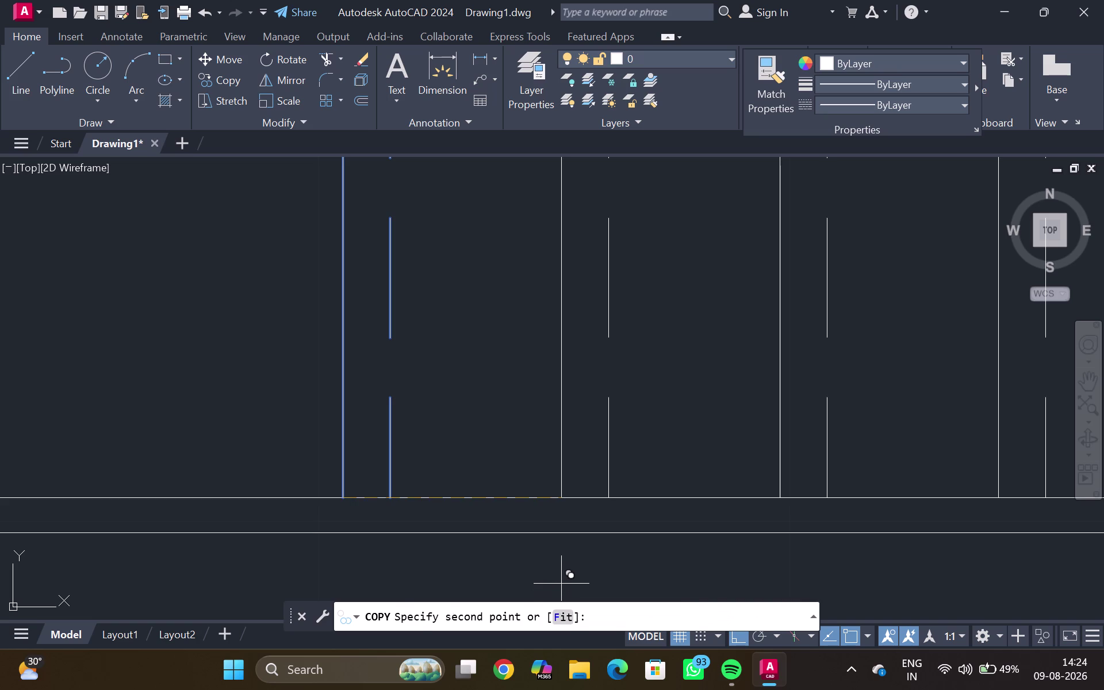
key(1)
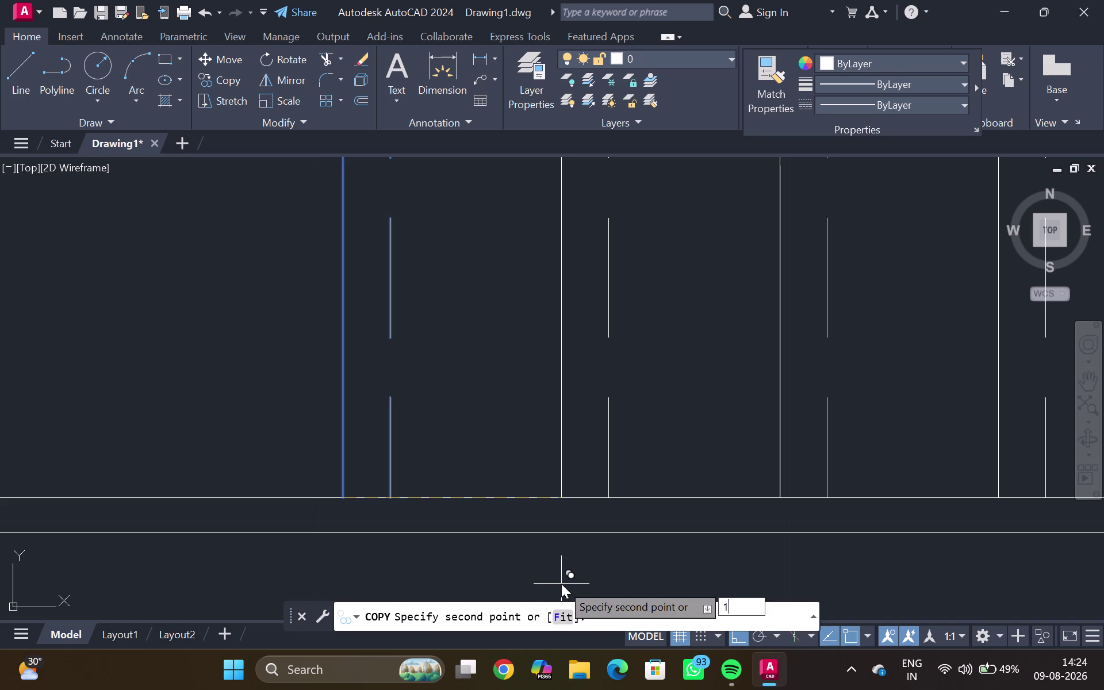
key(apostrophe)
key(Return)
scroll(down, 3)
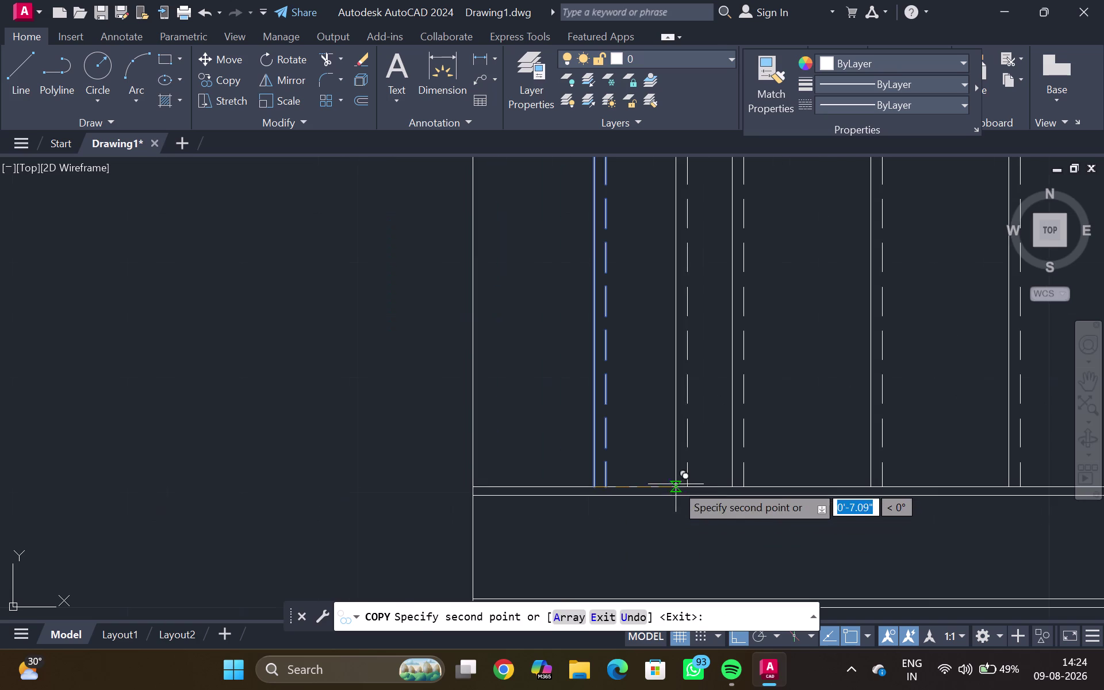
key(Escape)
Pan along the wall to inspect the row of copied posts.
scroll(down, 3)
middle_drag(872, 437, 732, 434)
scroll(down, 3)
middle_drag(967, 422, 820, 413)
middle_drag(814, 410, 771, 410)
scroll(up, 3)
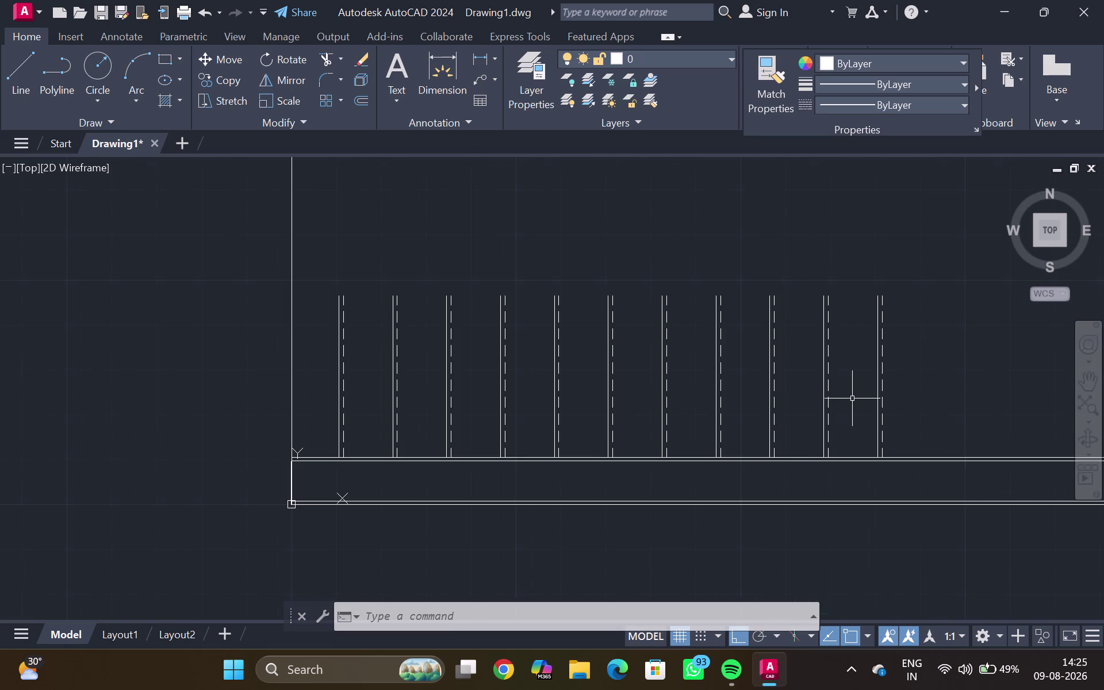
middle_drag(856, 401, 795, 390)
scroll(up, 3)
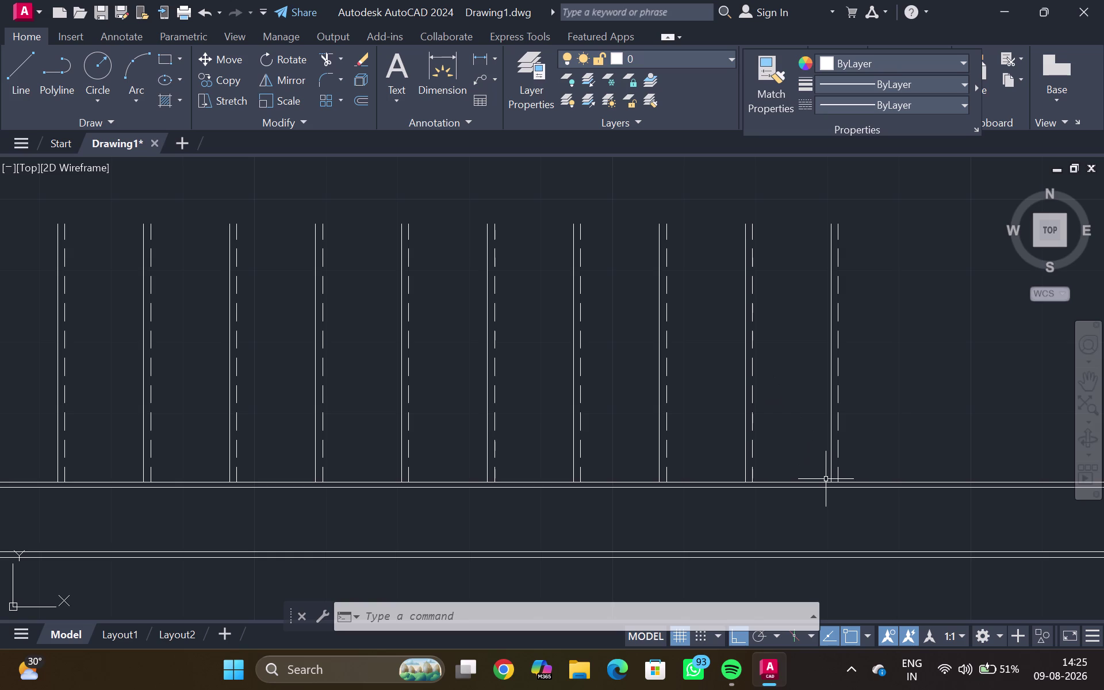
scroll(up, 3)
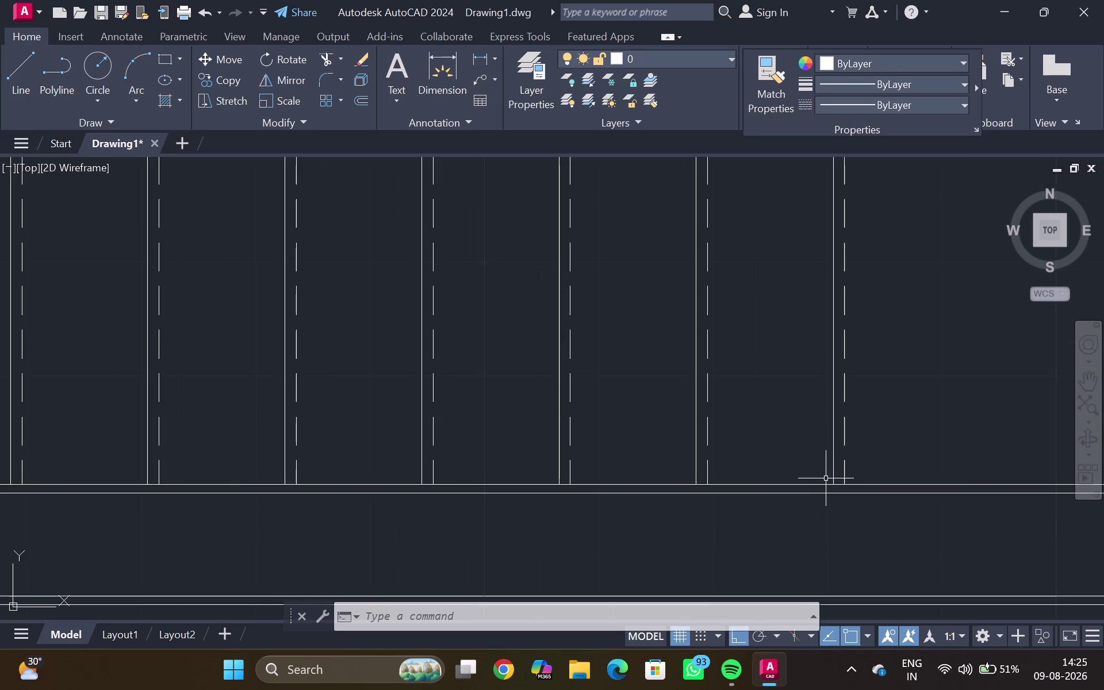
scroll(up, 3)
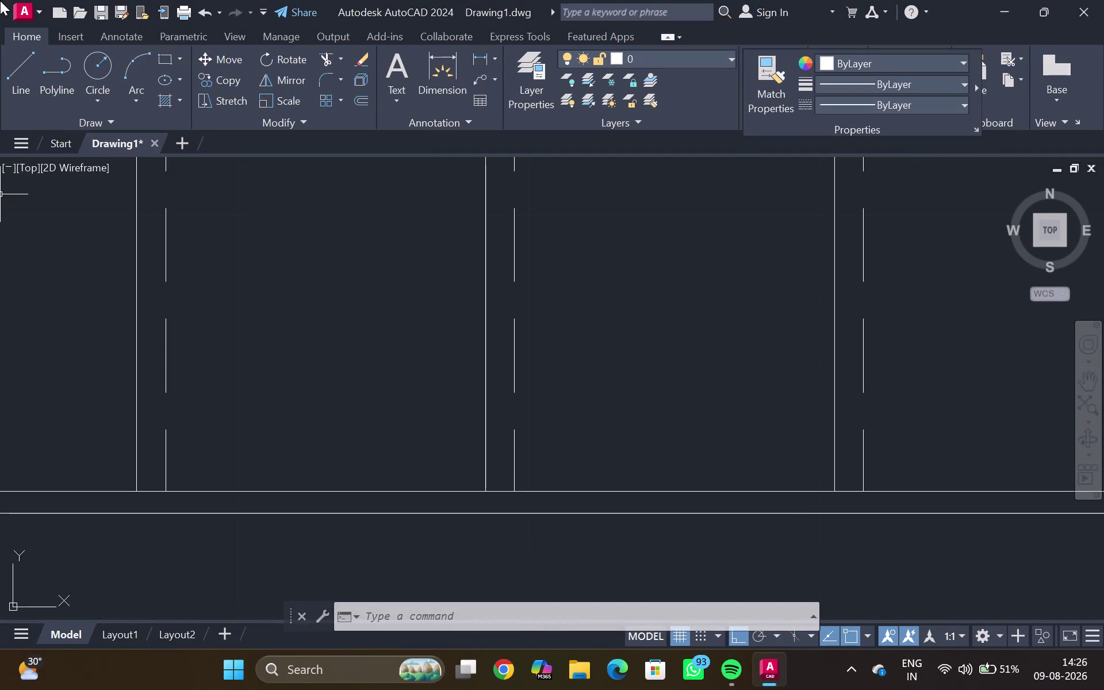
scroll(down, 3)
middle_drag(710, 475, 637, 461)
scroll(up, 3)
Start a line on the wall and draw it 3'-4" upward.
key(l)
key(Return)
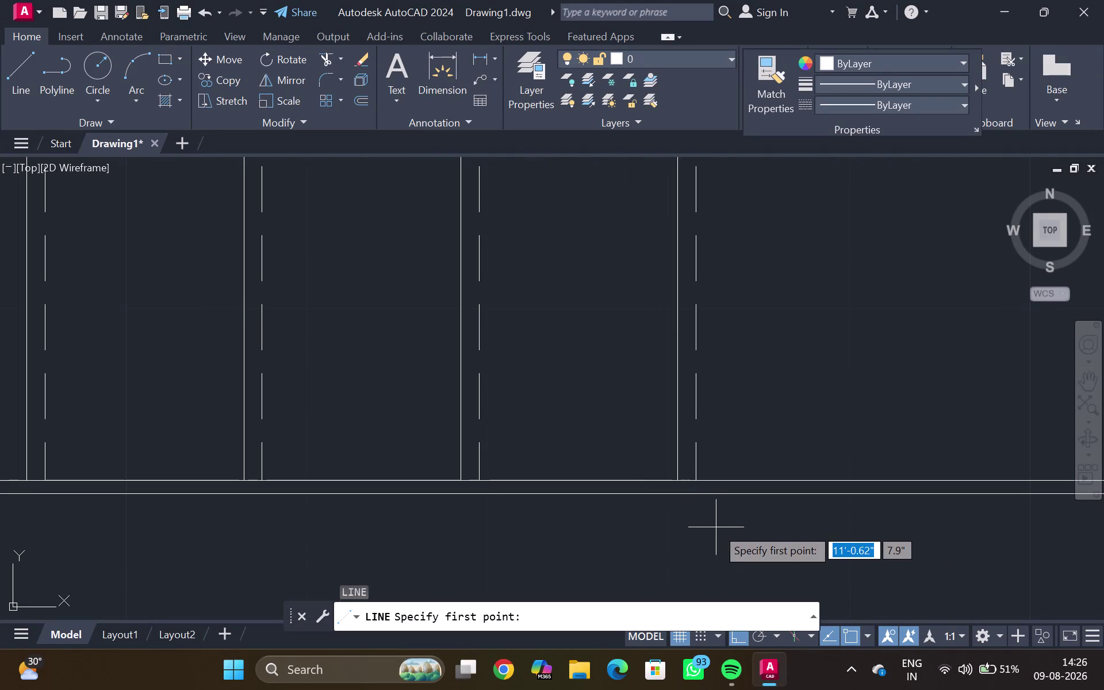
scroll(up, 3)
drag(622, 418, 635, 430)
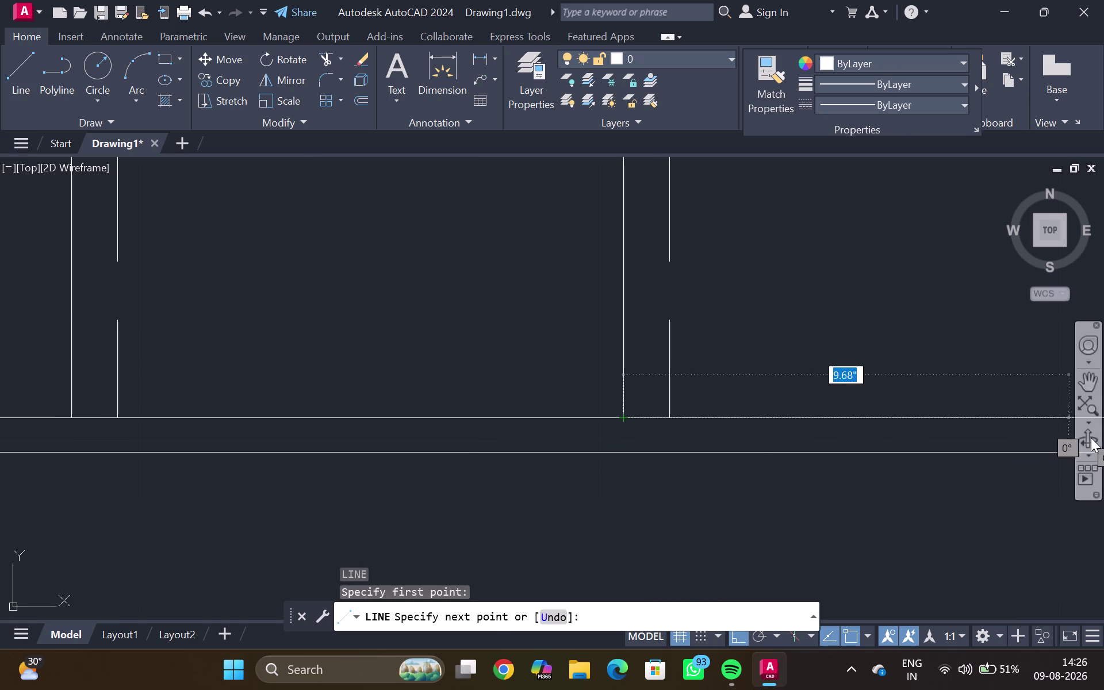
scroll(down, 3)
middle_drag(1103, 443, 784, 498)
key(3)
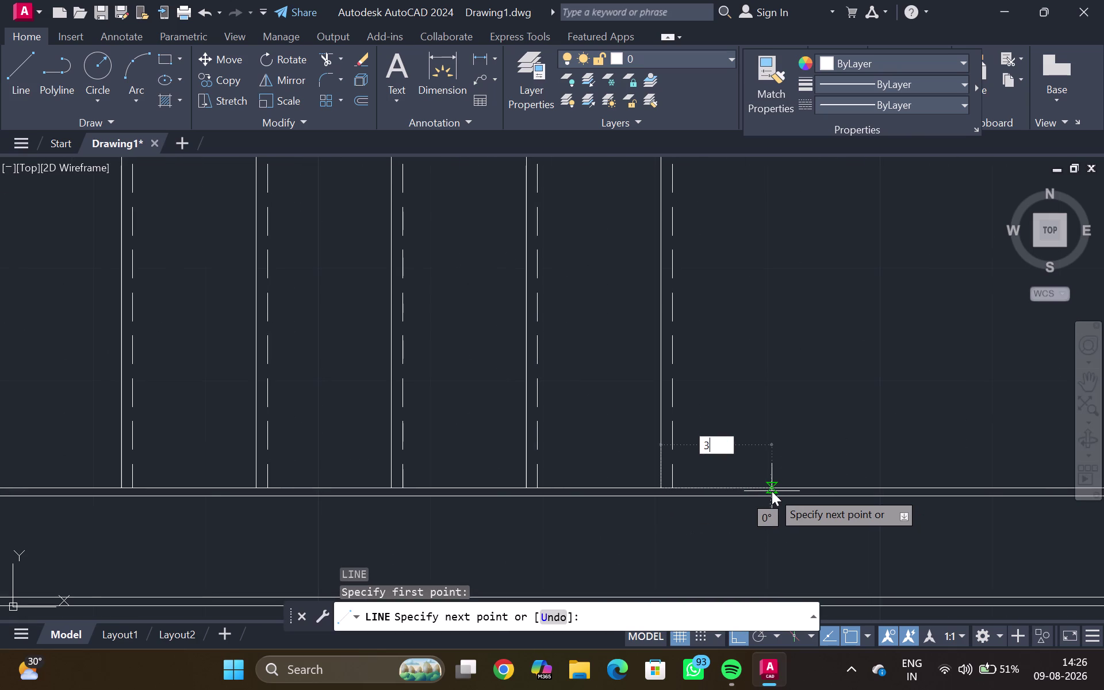
key(apostrophe)
text(4")
key(Return)
scroll(down, 3)
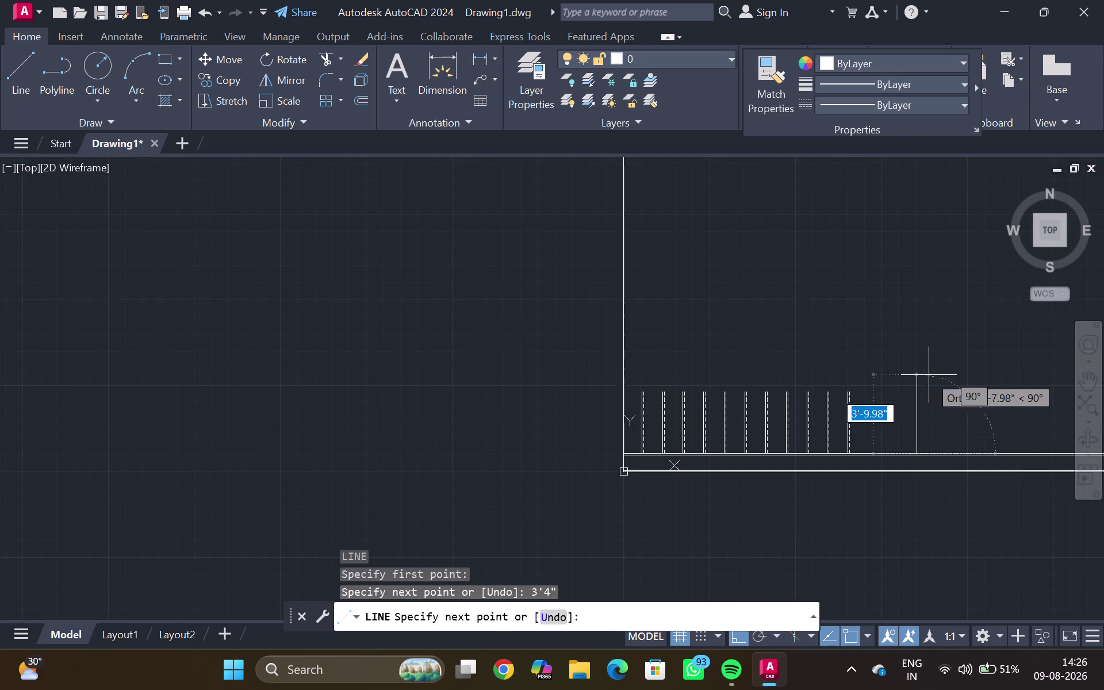
middle_drag(952, 376, 937, 491)
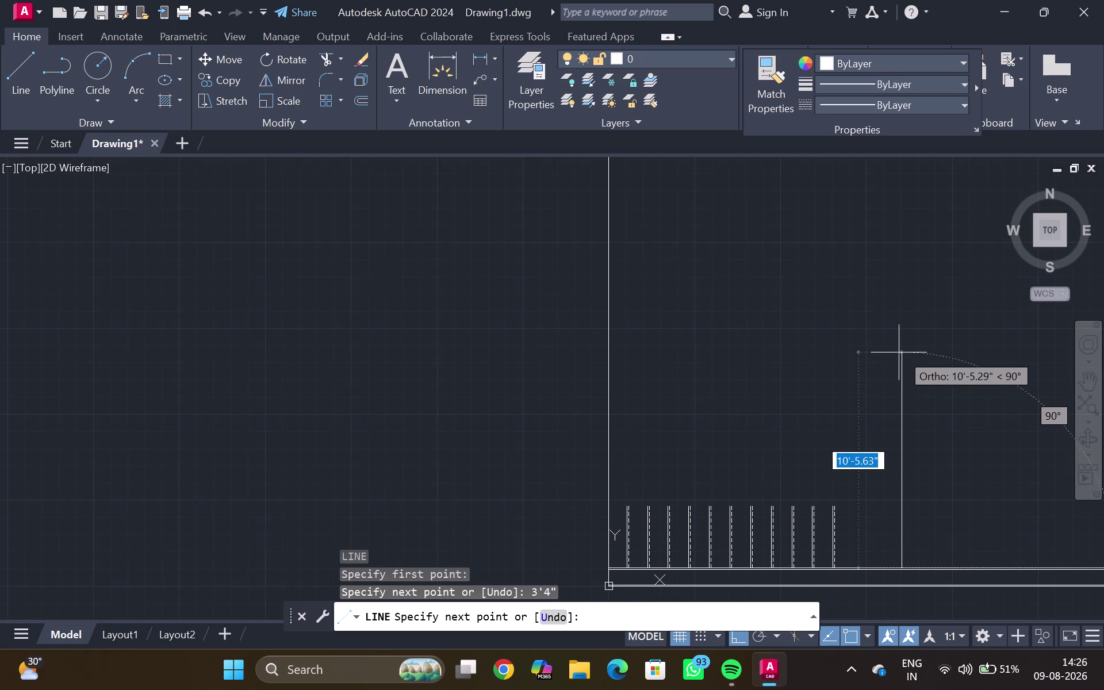
key(3)
key(apostrophe)
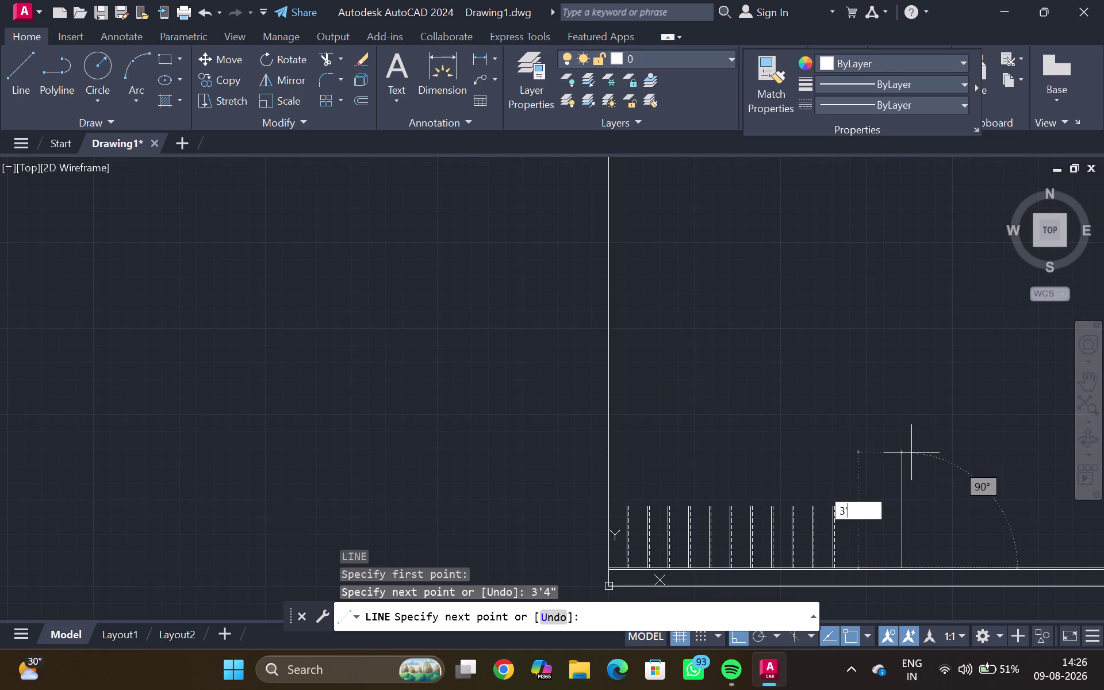
text(4")
key(Return)
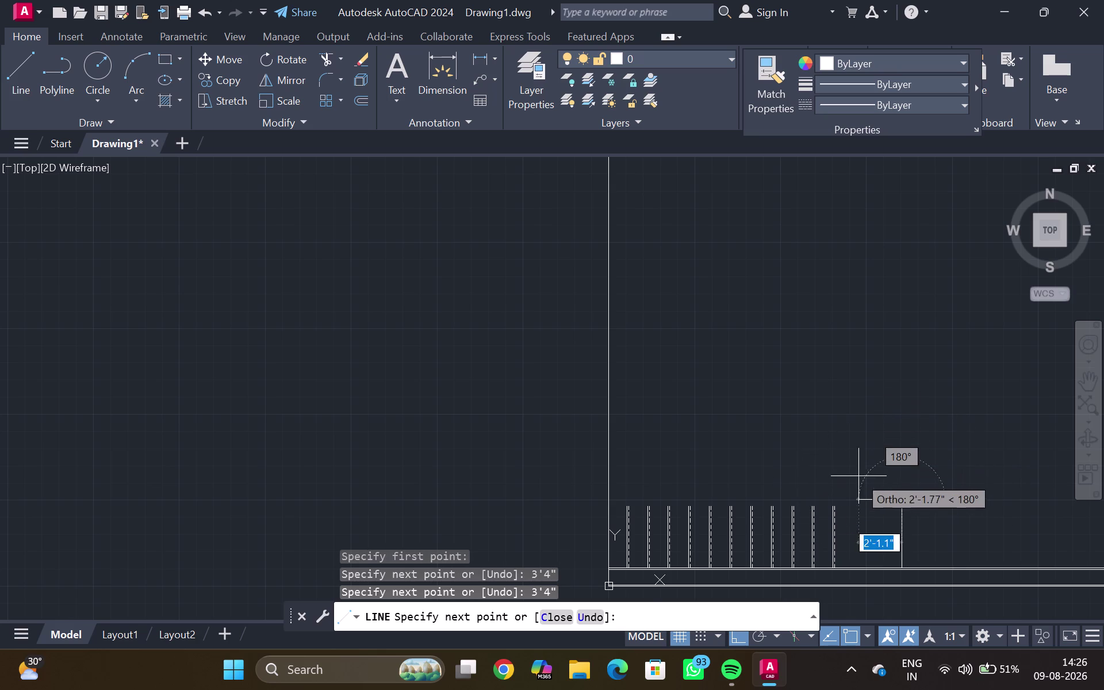
Continue with a 3' horizontal line, end the command, and select it.
scroll(up, 3)
middle_drag(842, 572, 820, 457)
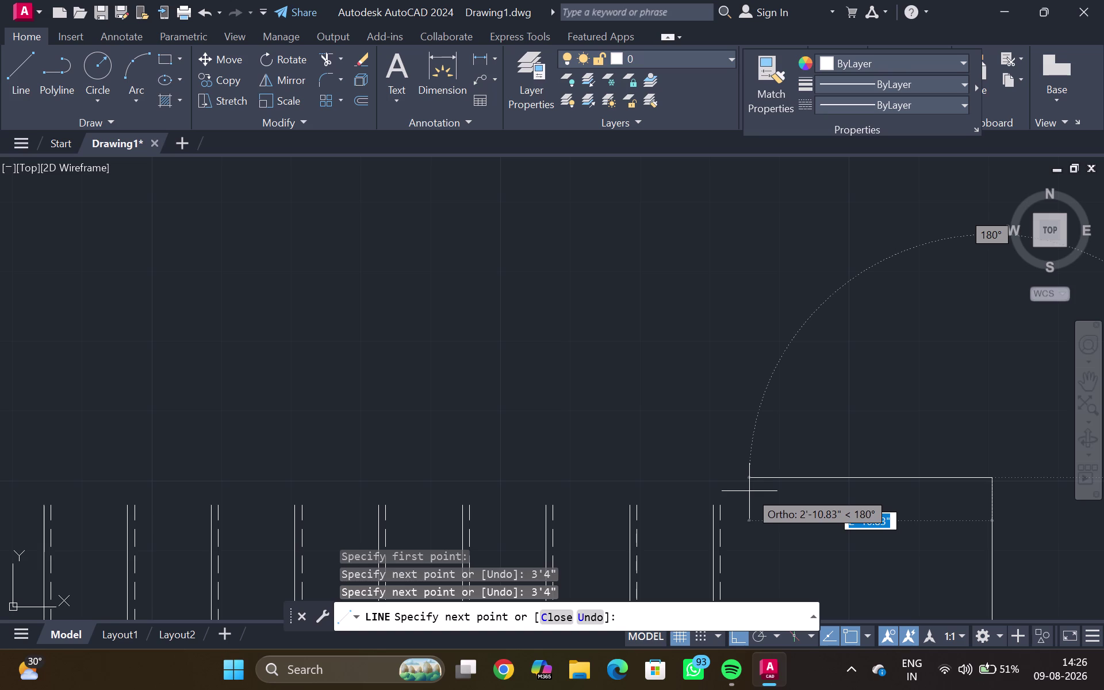
text(3')
key(Return)
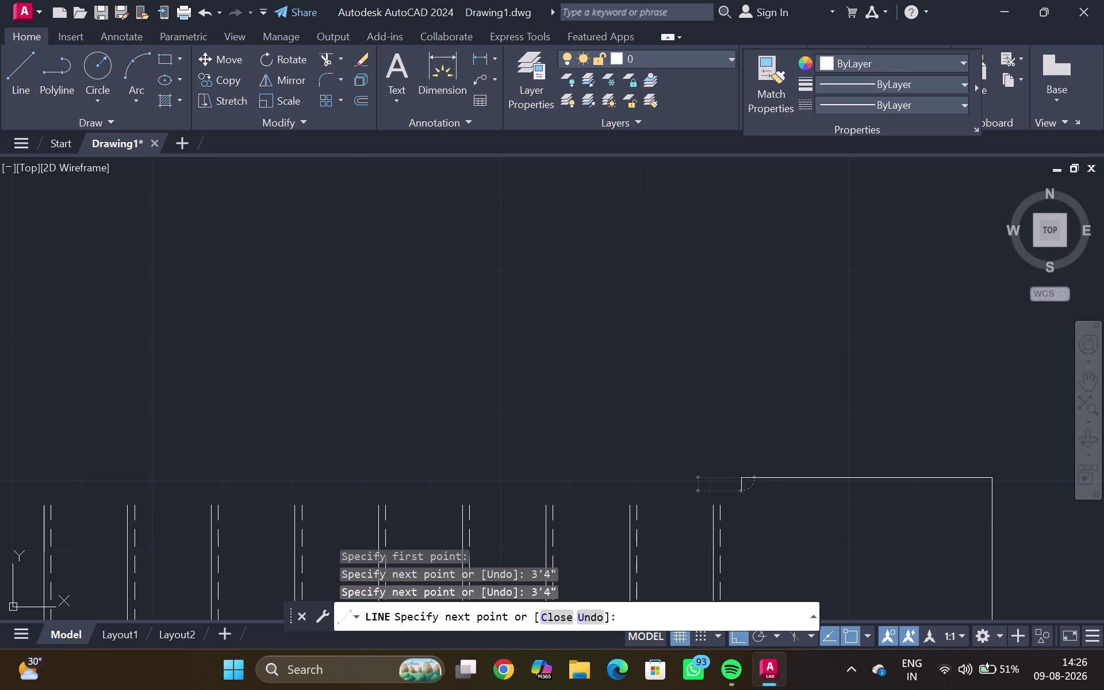
key(Escape)
click(889, 478)
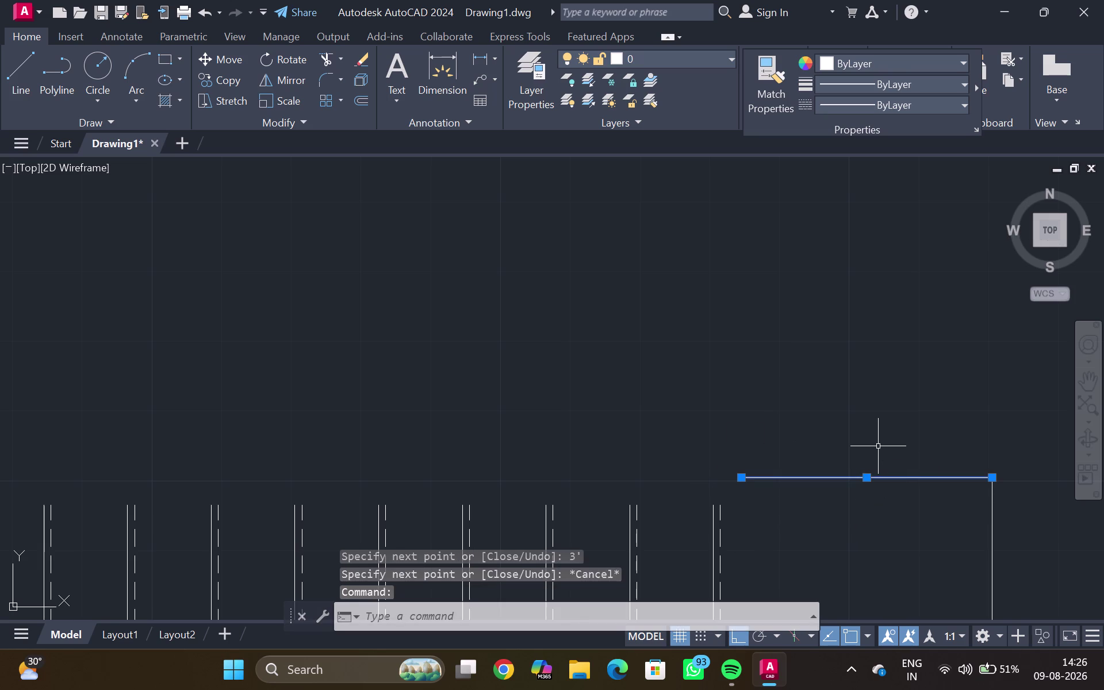
Offset the 3' top line 1" upward.
key(o)
key(Return)
text(1")
key(Return)
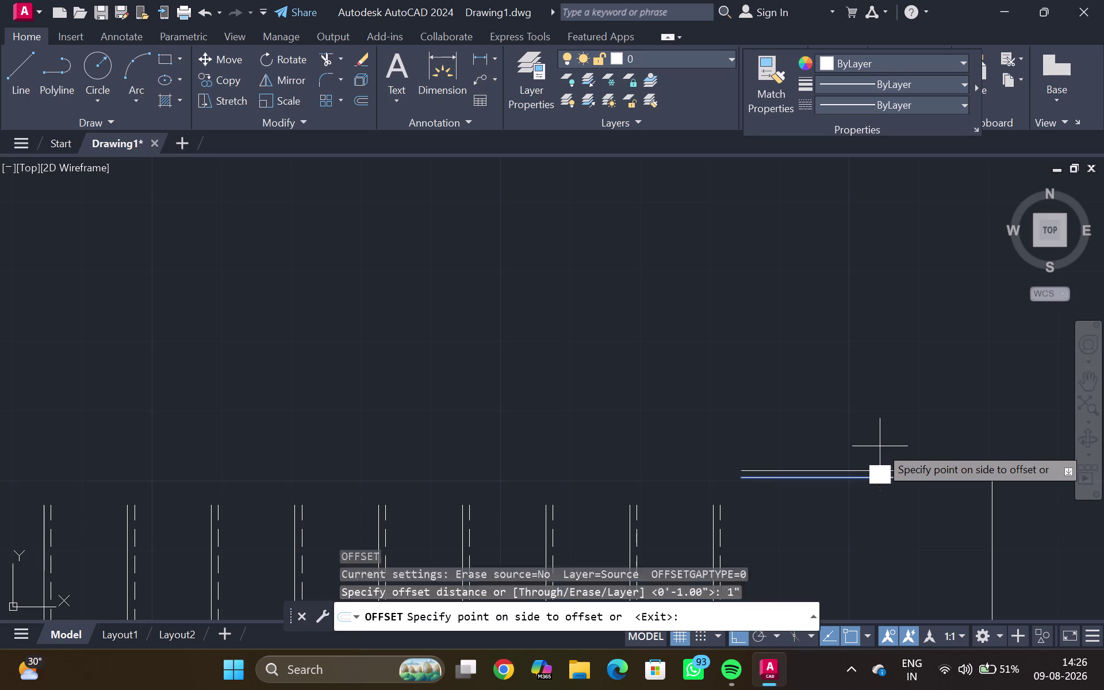
drag(930, 411, 939, 413)
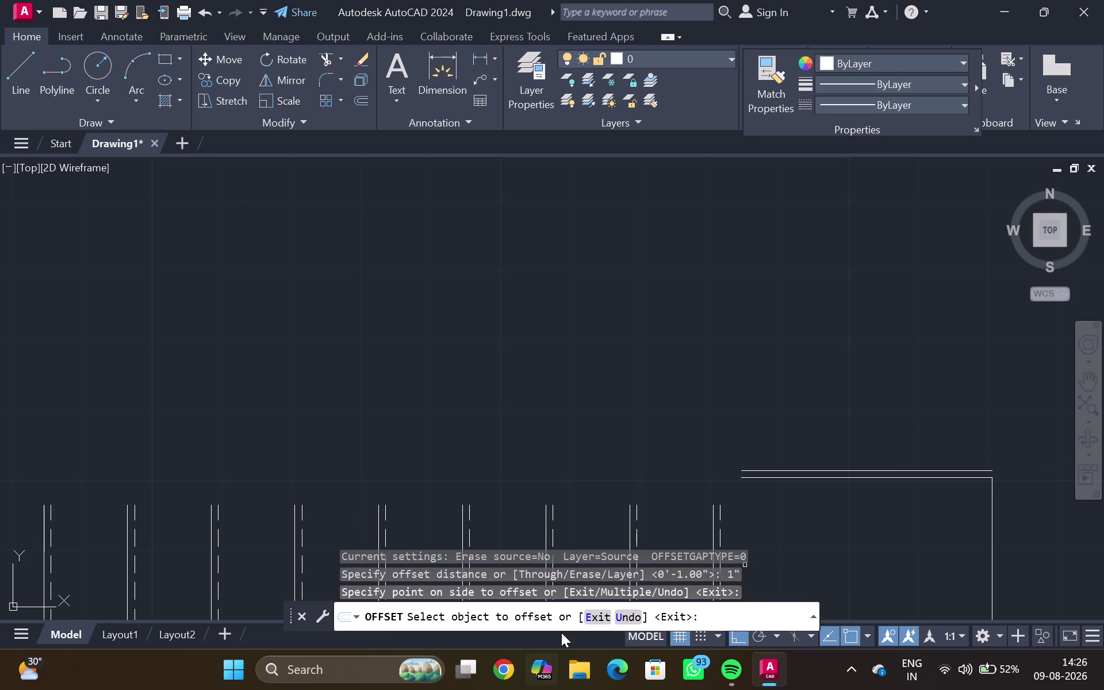
middle_drag(815, 542, 812, 424)
scroll(down, 3)
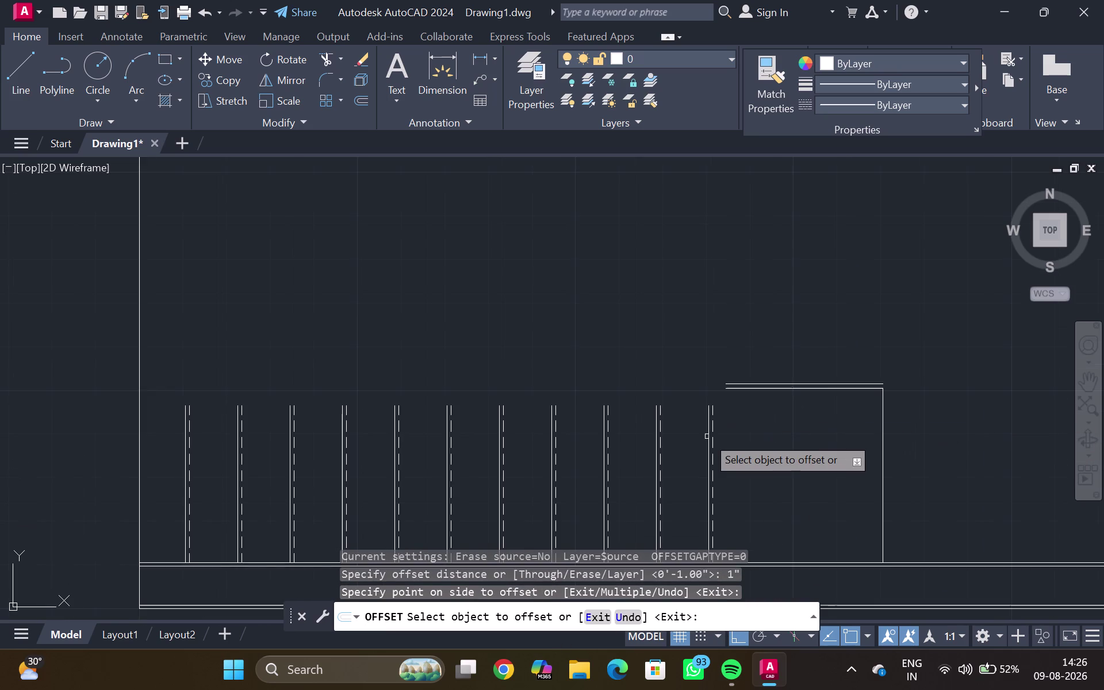
scroll(up, 3)
Match a dashed post's properties onto the new offset line, making it dashed.
click(760, 66)
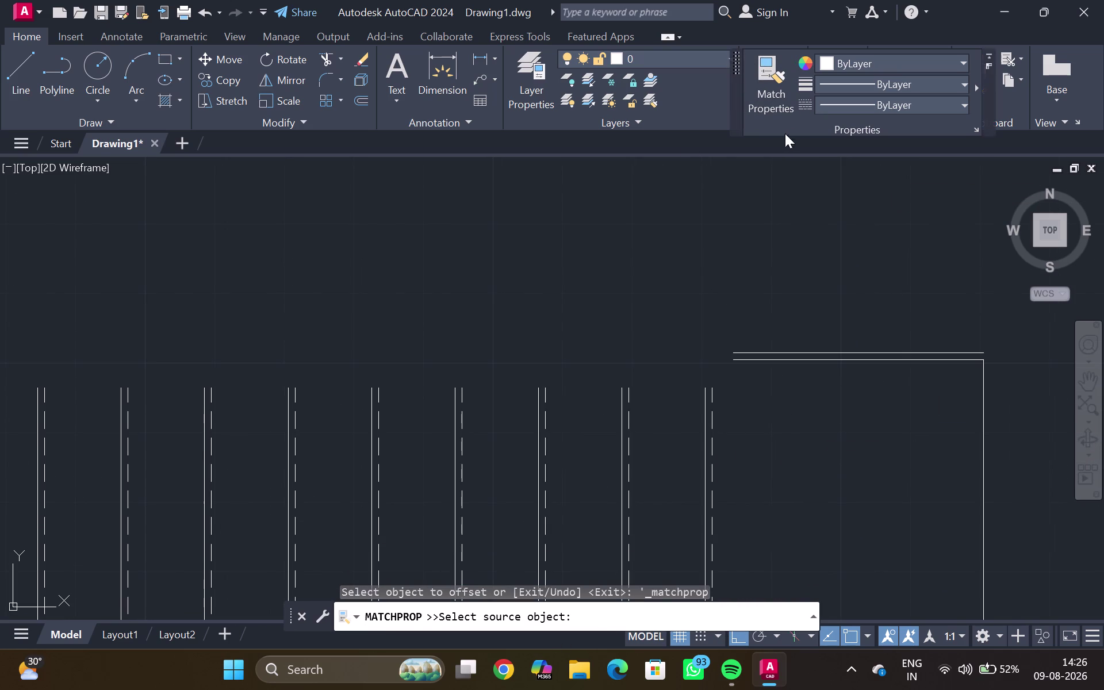
click(713, 394)
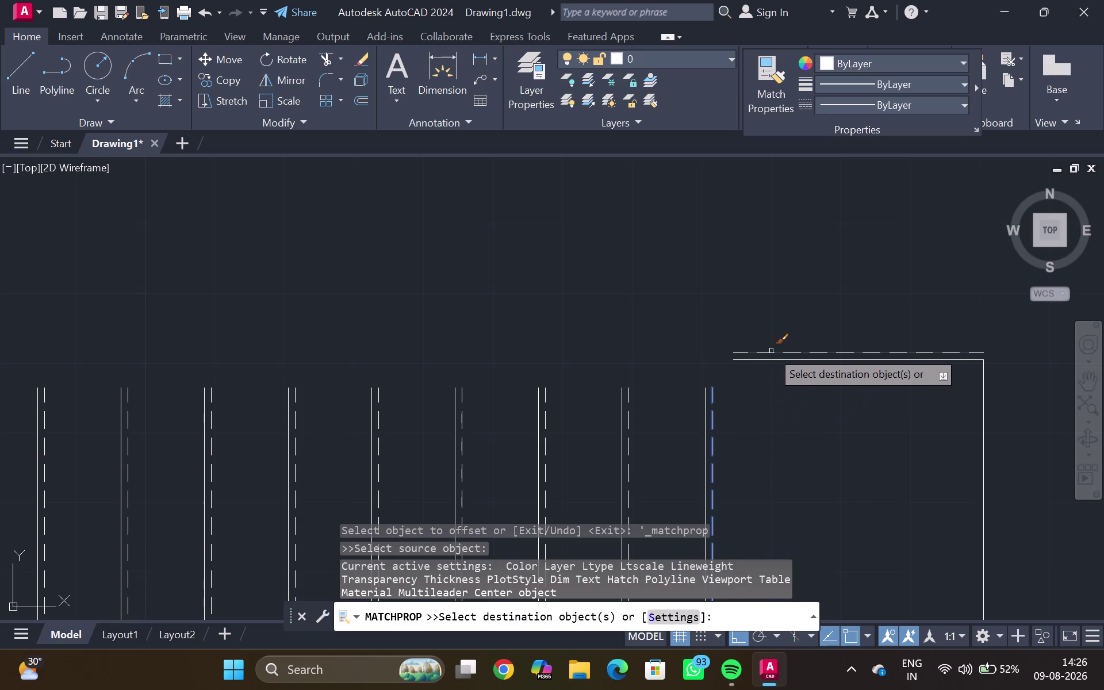
click(775, 353)
key(Escape)
scroll(down, 3)
scroll(up, 3)
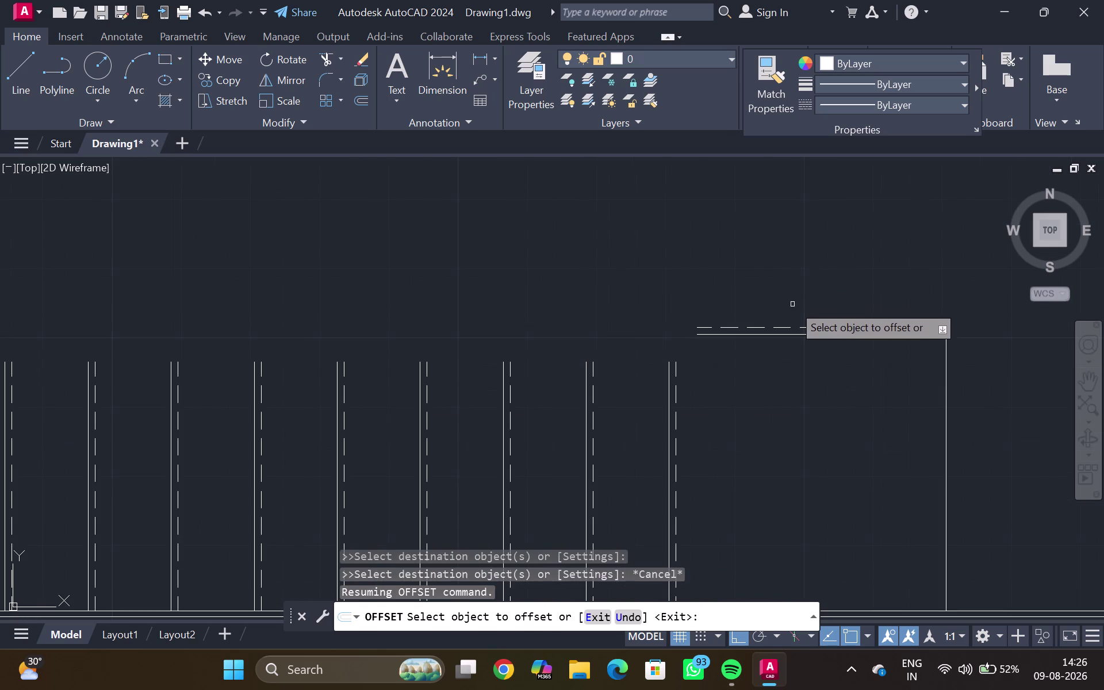
key(Escape)
key(Escape)
click(938, 335)
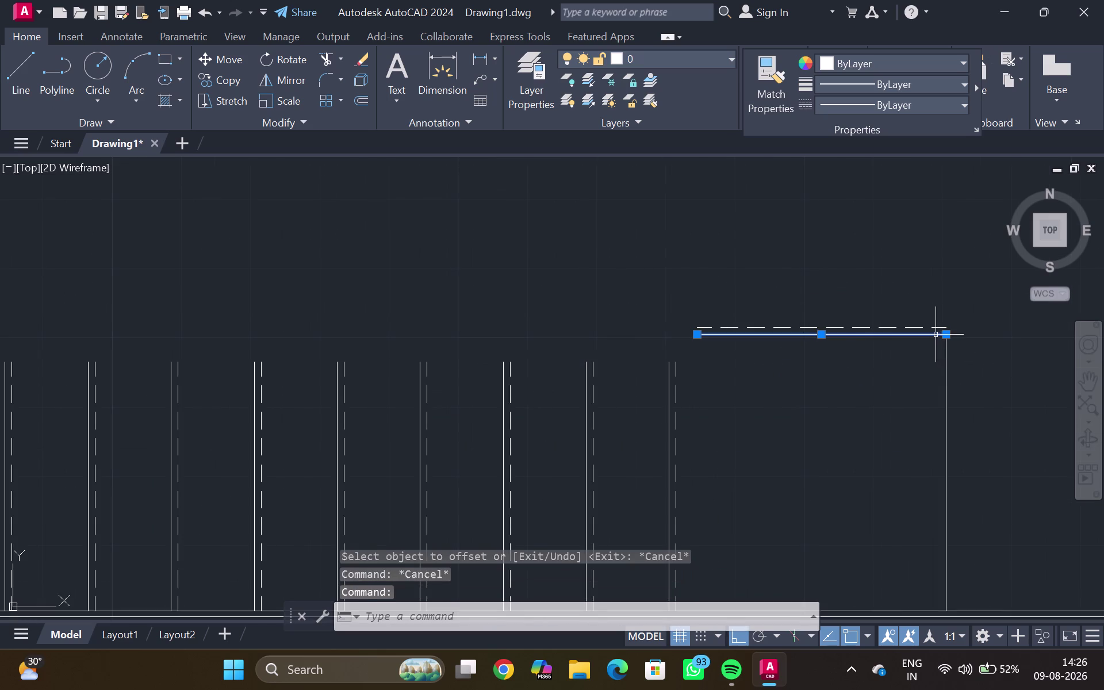
scroll(up, 3)
key(Escape)
scroll(down, 3)
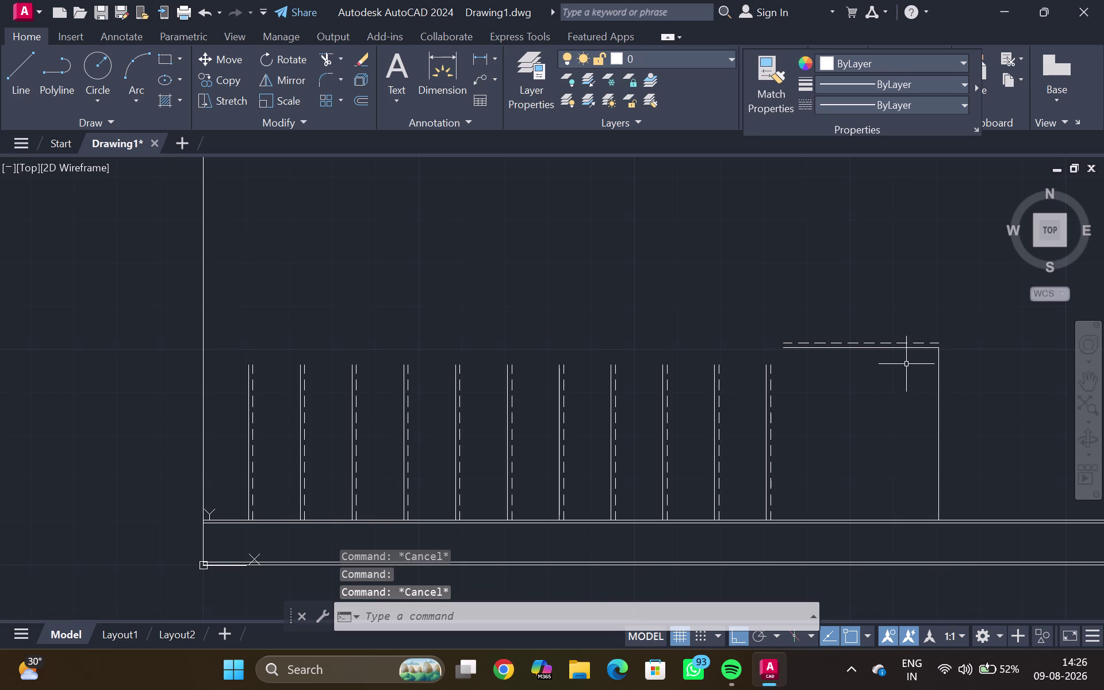
Start a horizontal XL construction line, then cancel it.
text(xl)
key(Return)
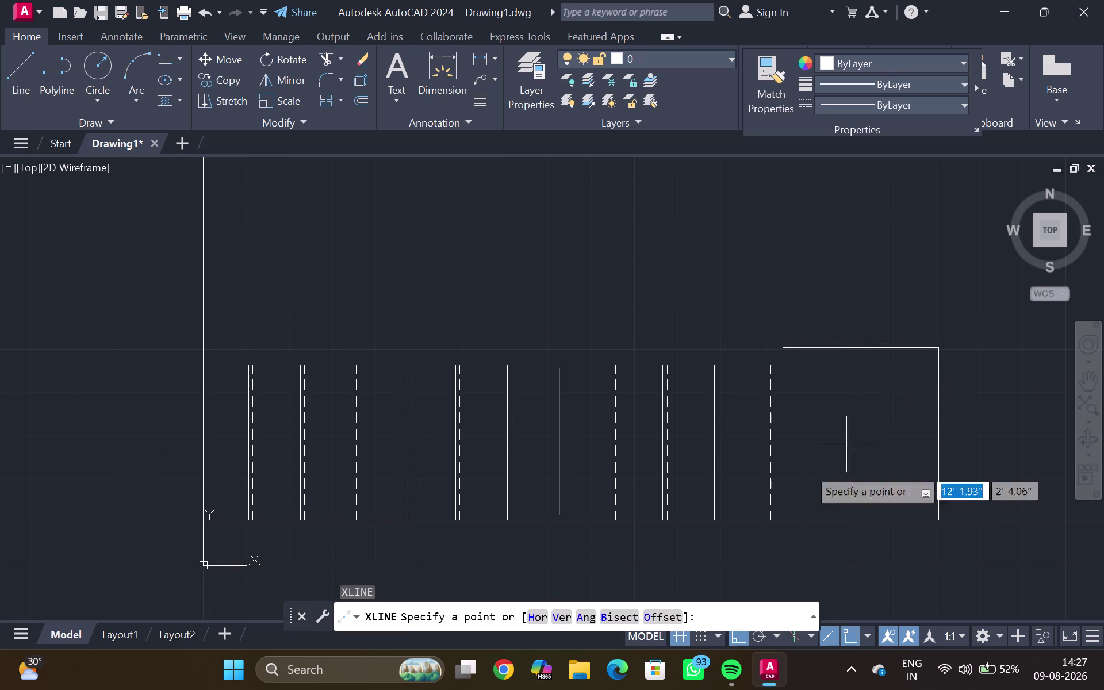
click(547, 617)
key(Escape)
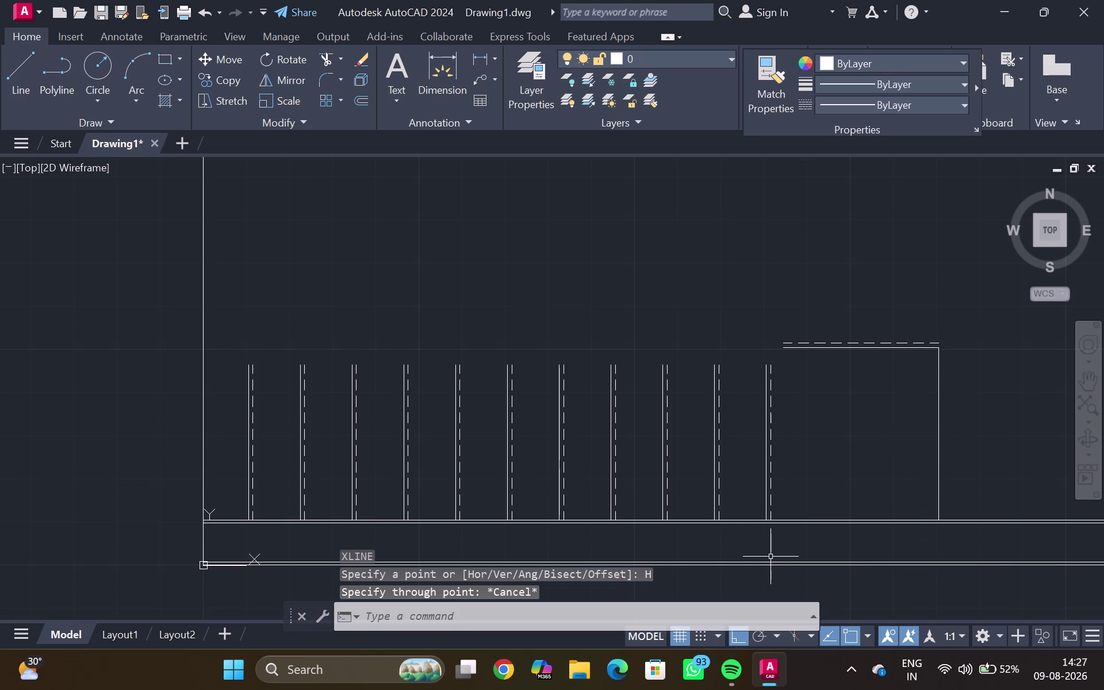
Place a vertical construction line through the railing return's outer corner.
text(xl)
key(Return)
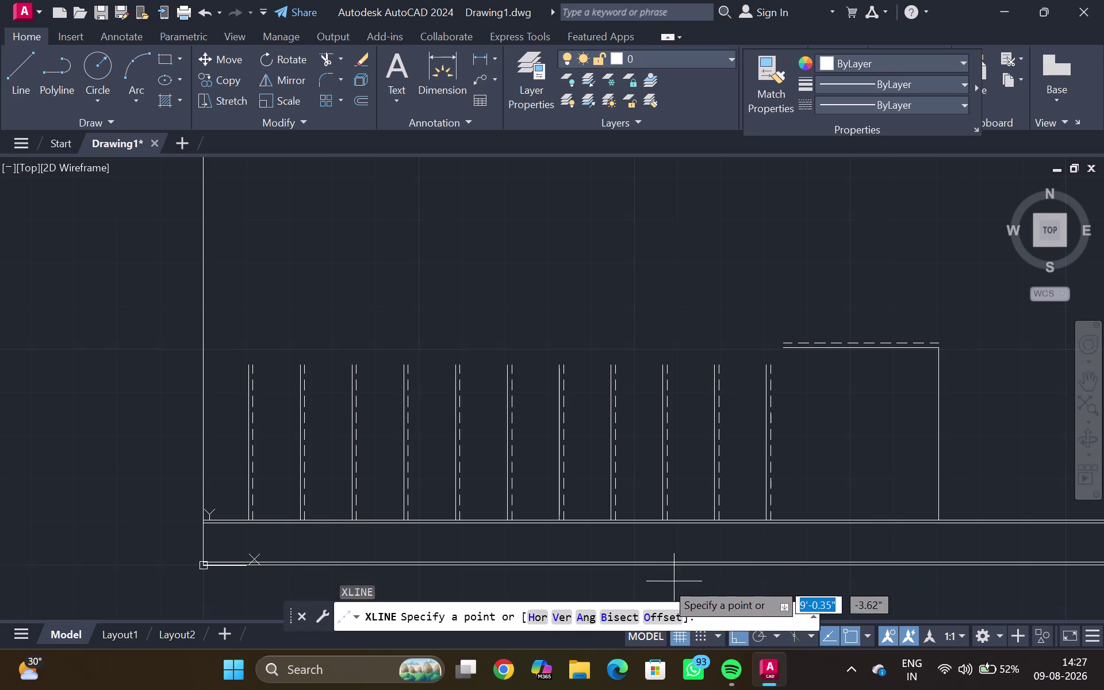
click(567, 617)
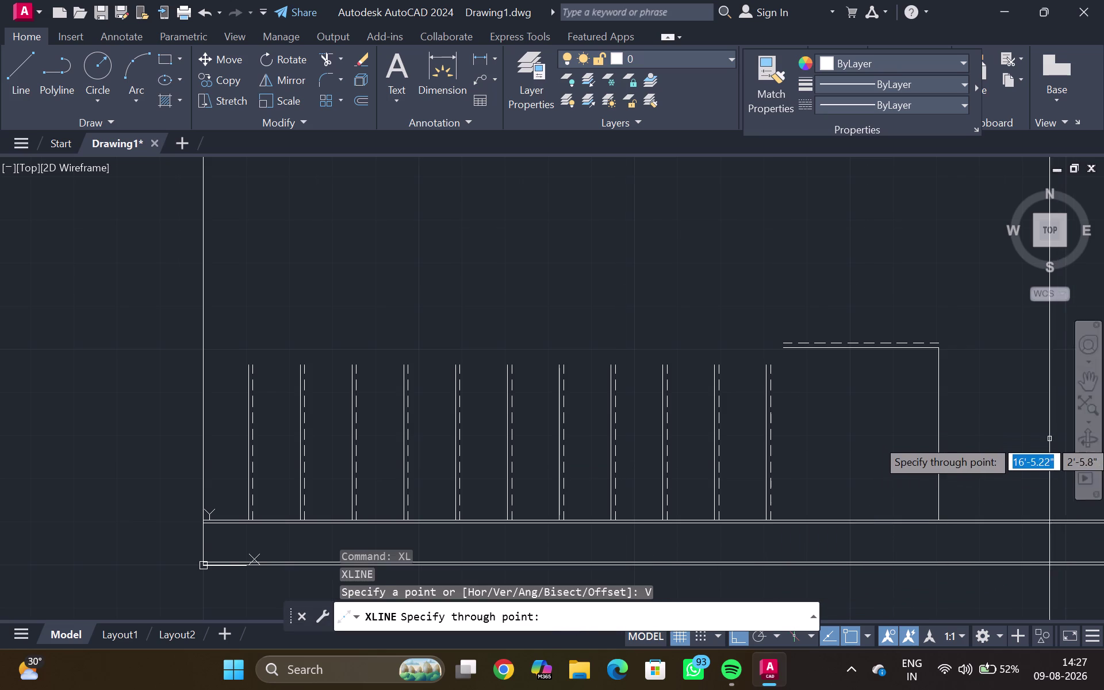
scroll(up, 3)
scroll(down, 3)
middle_drag(853, 569, 855, 466)
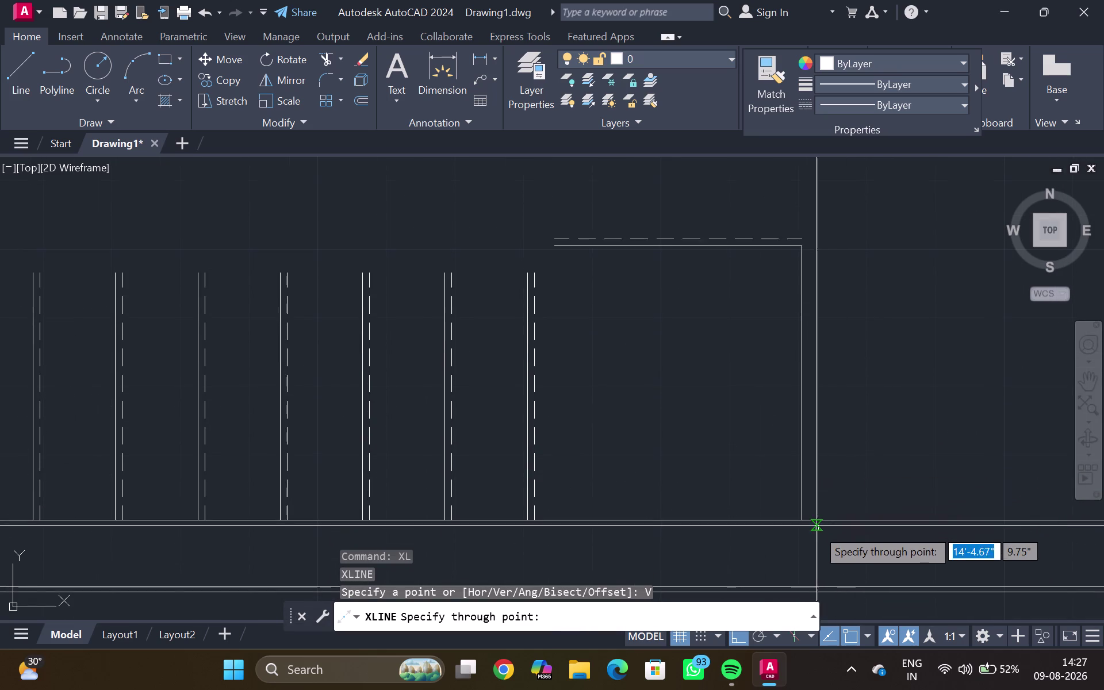
click(806, 520)
key(grave)
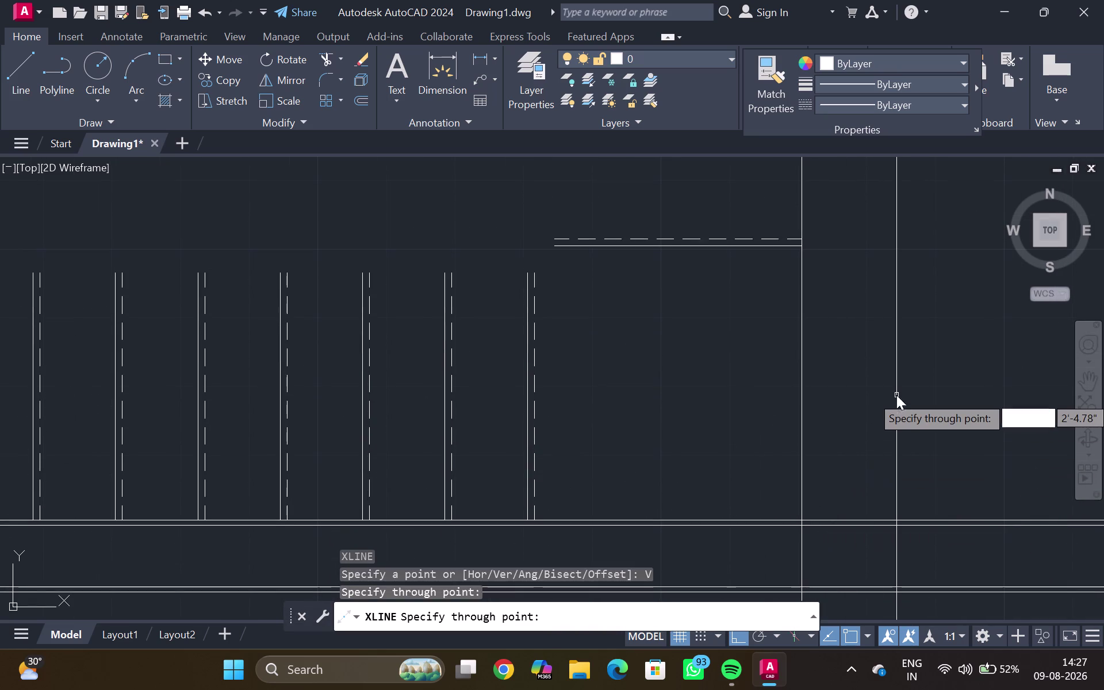
key(Escape)
Recentre the layout and select the new vertical construction line.
click(802, 411)
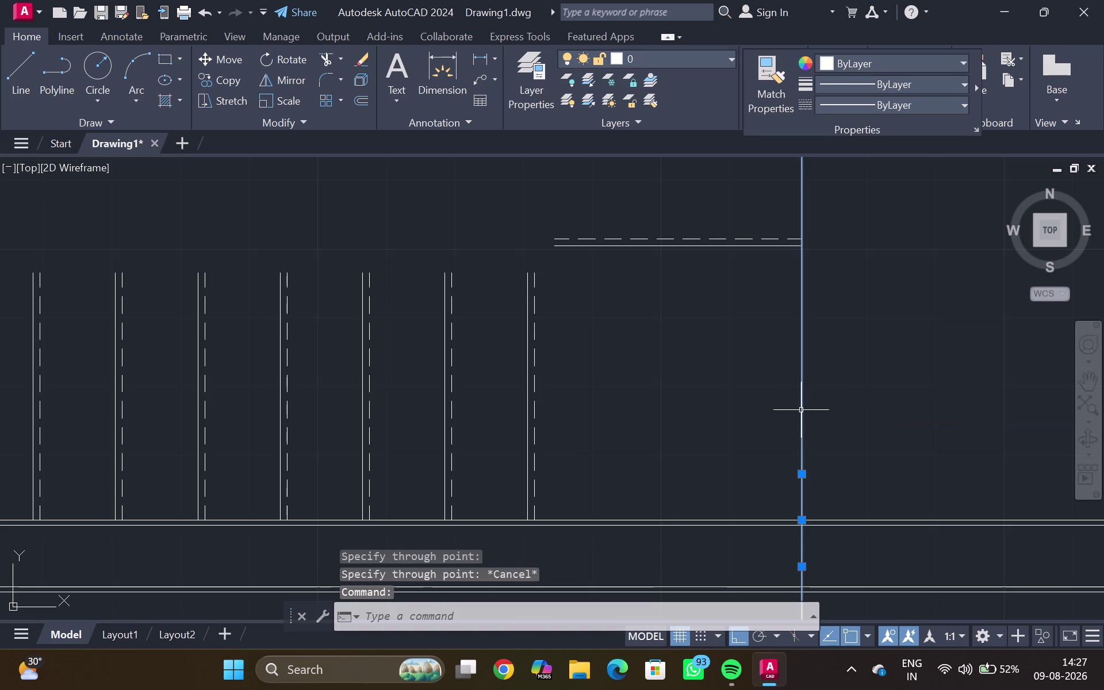
scroll(down, 3)
key(Escape)
middle_drag(814, 356, 802, 383)
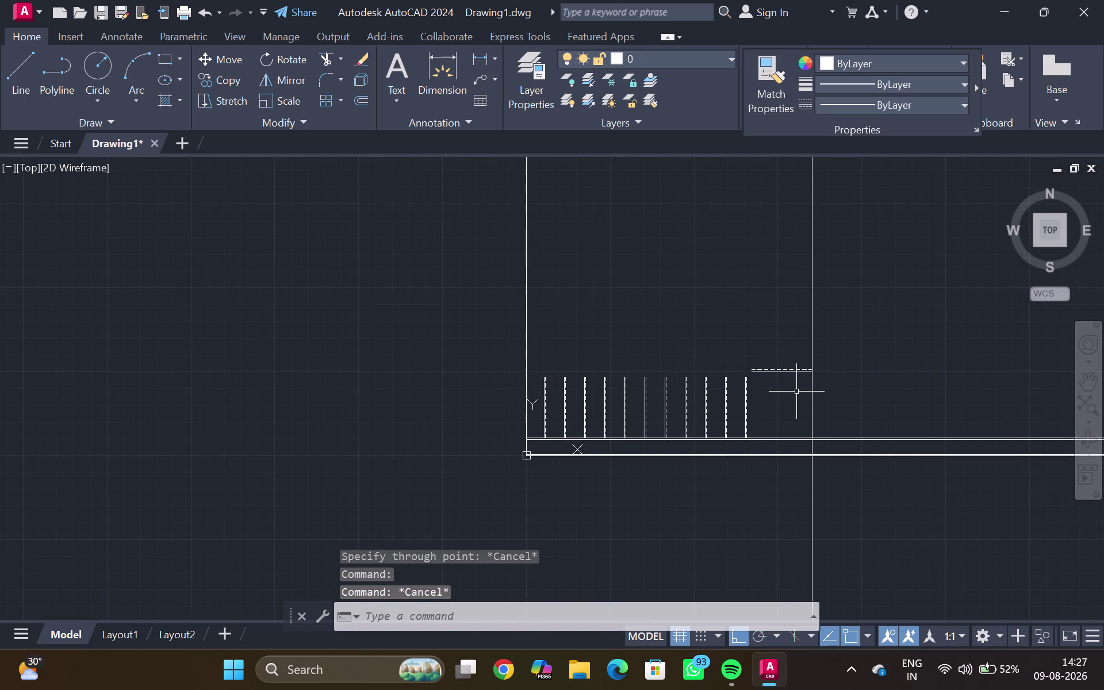
scroll(up, 3)
middle_drag(797, 390, 799, 418)
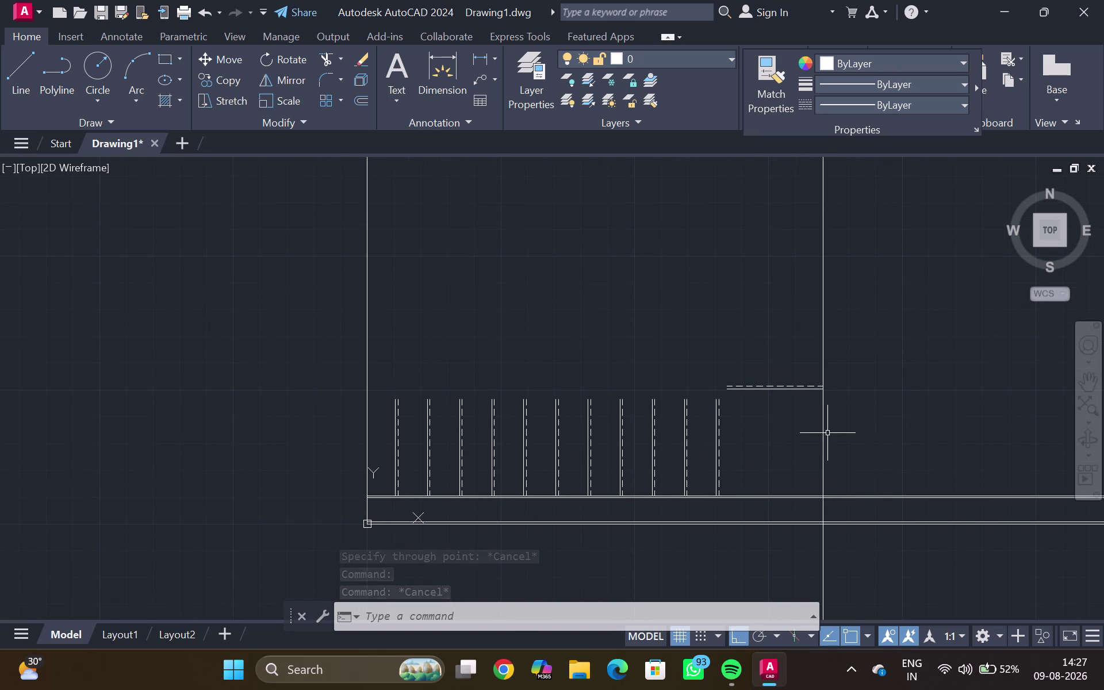
click(824, 429)
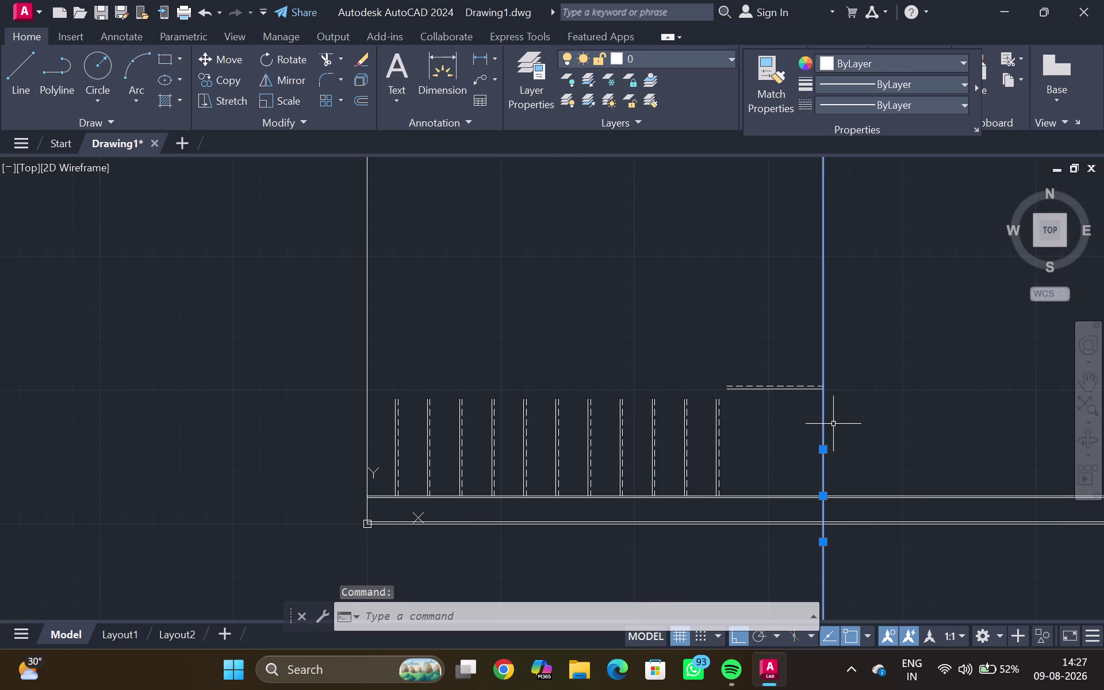
Begin an offset, erase the mistyped distance, and cancel the command.
key(o)
key(Return)
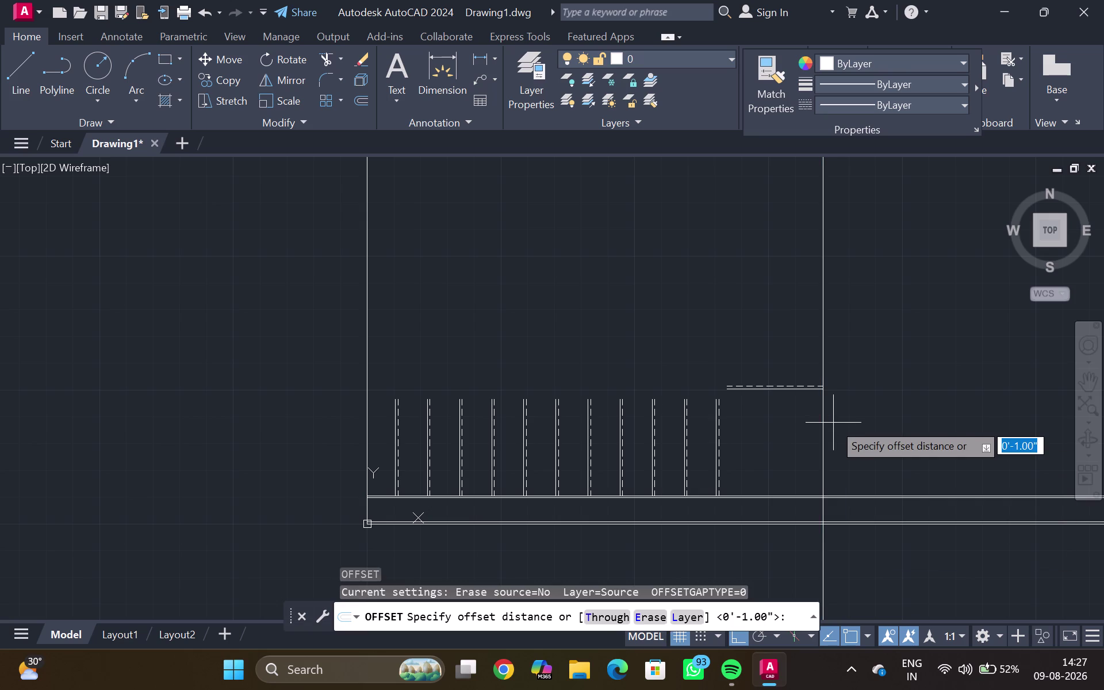
text(0,)
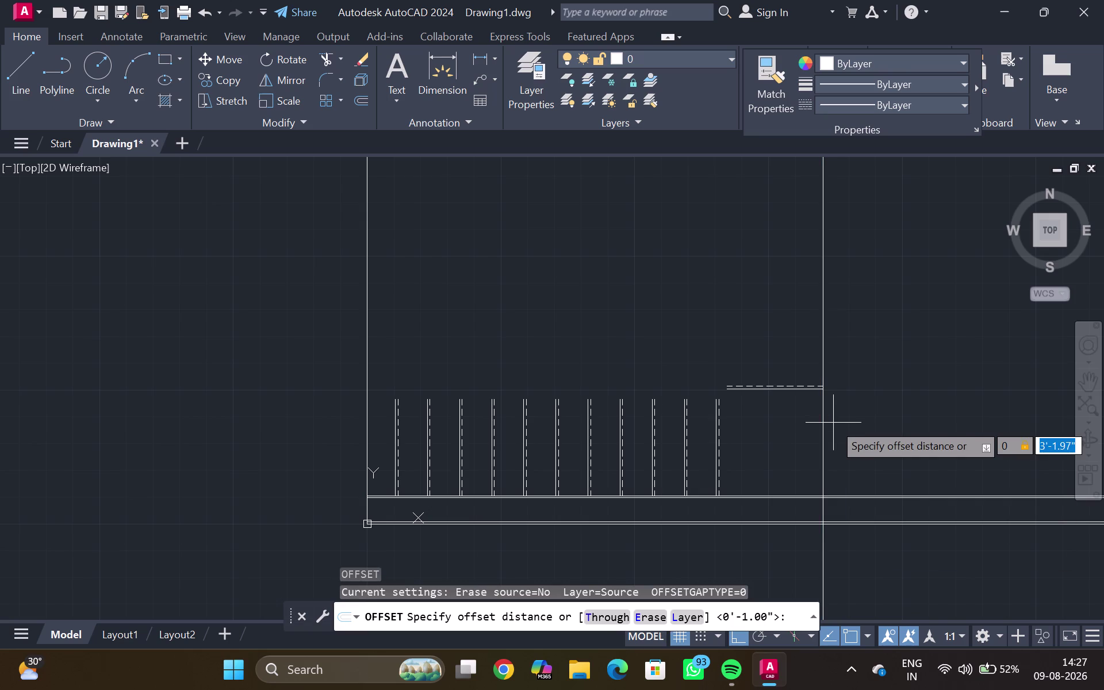
text(7%)
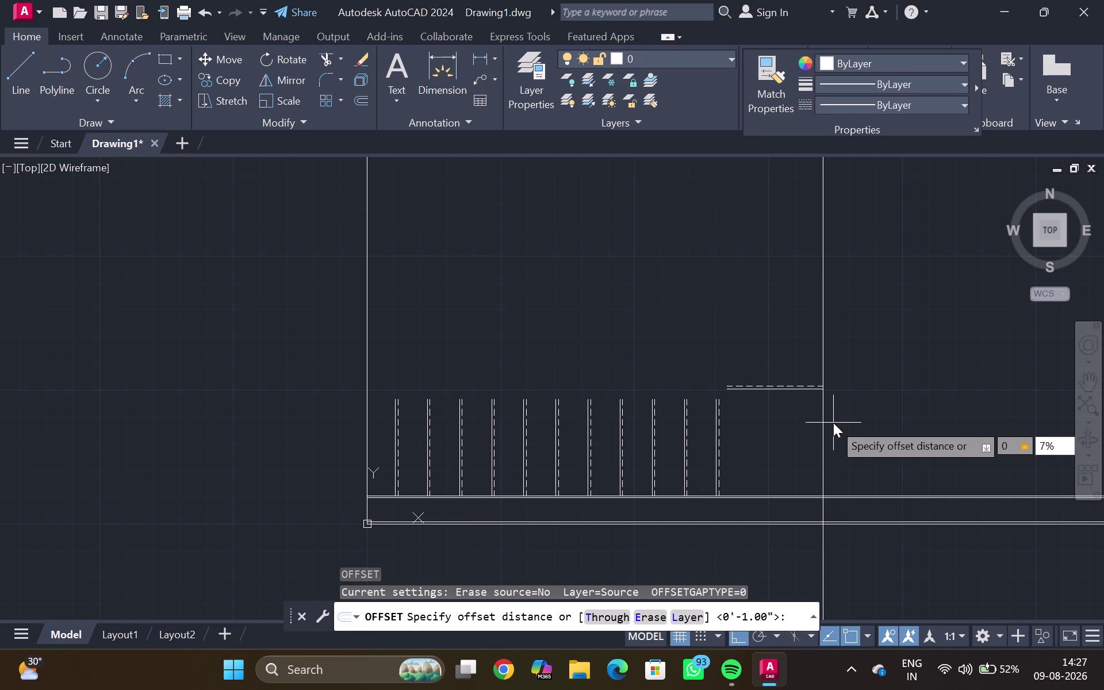
key(Return)
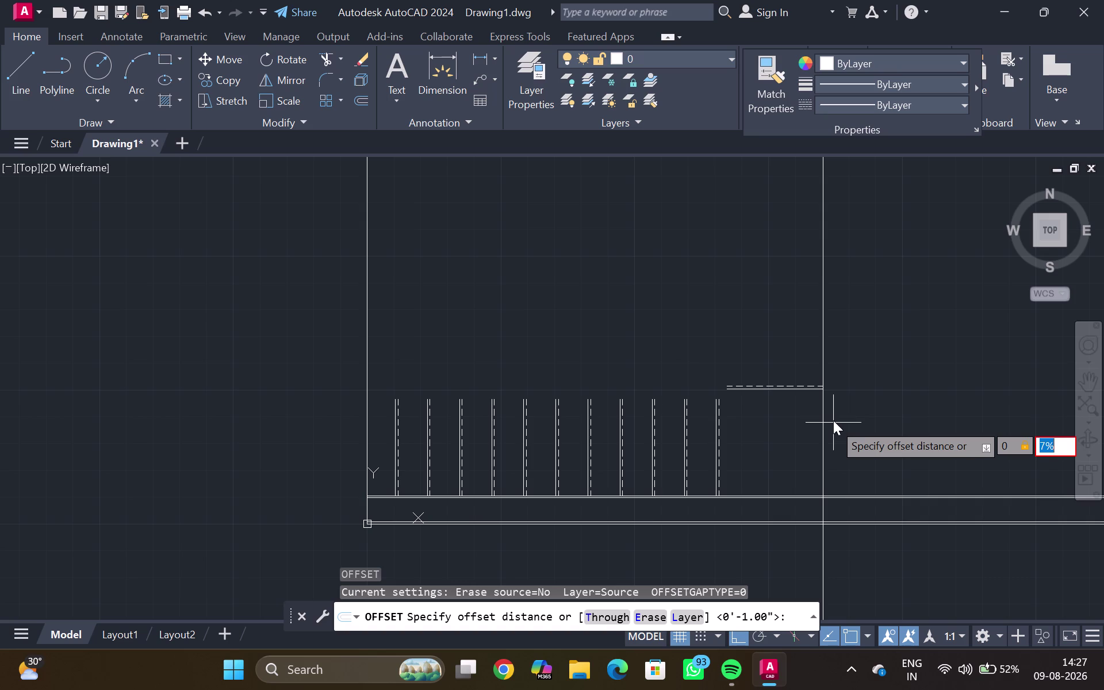
key(BackSpace)
key(BackSpace)
key(BackSpace)
key(BackSpace)
key(Delete)
key(Delete)
key(Delete)
key(Delete)
key(Delete)
key(Escape)
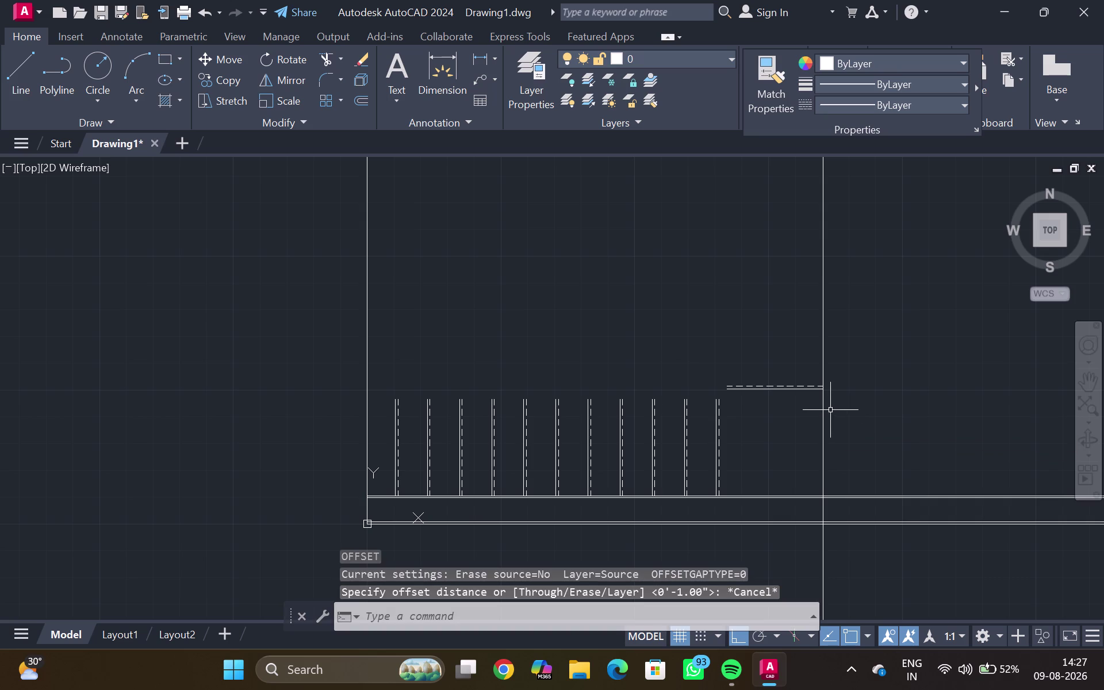
Offset the vertical wall line by 0.75 inch.
scroll(up, 3)
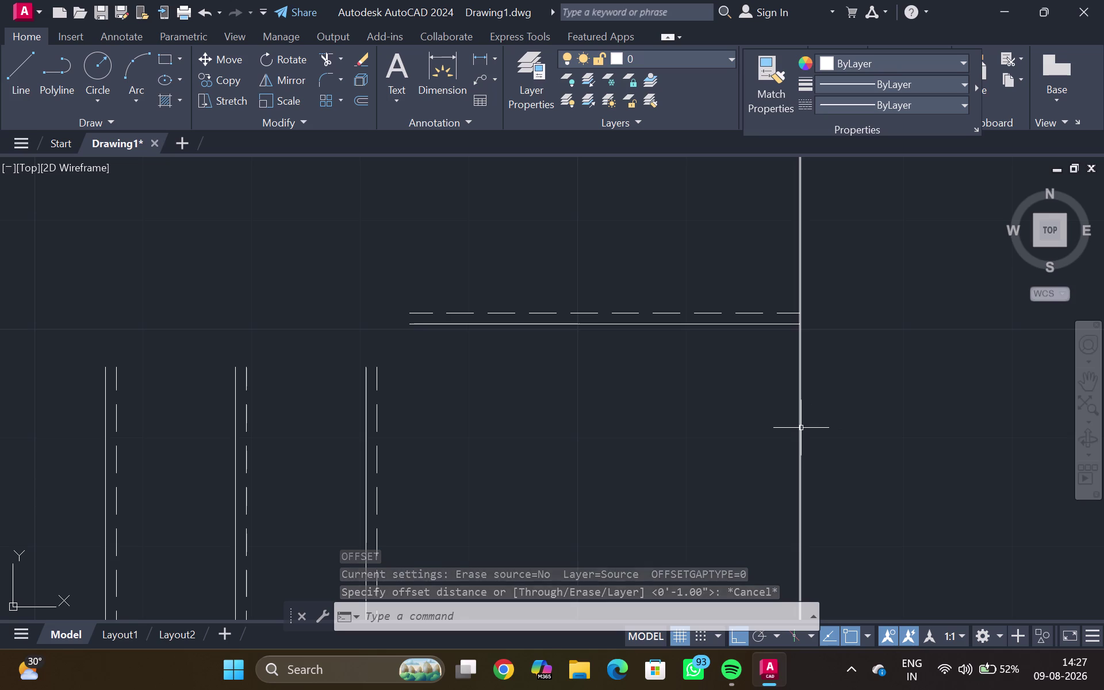
click(802, 428)
key(o)
key(Return)
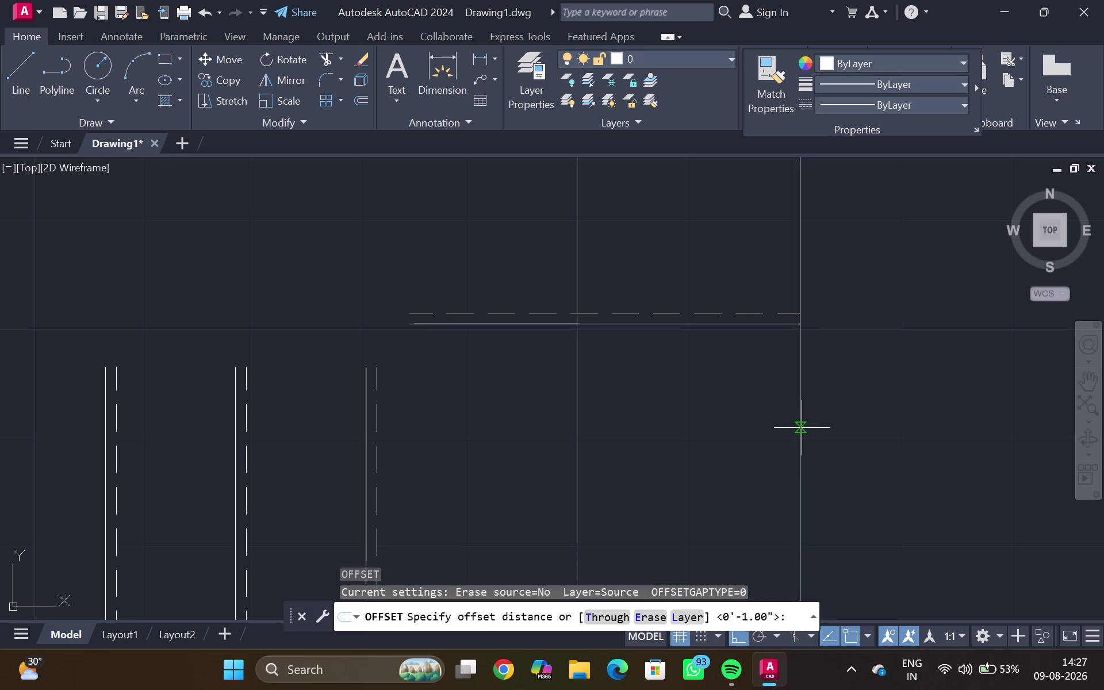
text(0.)
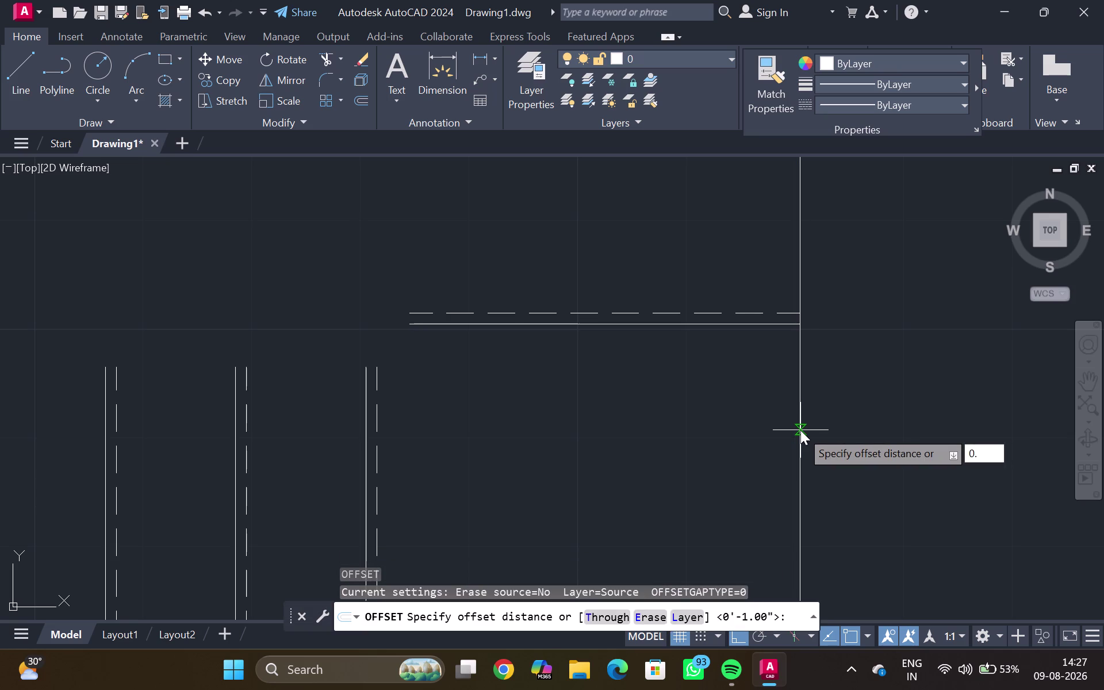
text(75)
key(shift+quotedbl)
key(Return)
click(837, 452)
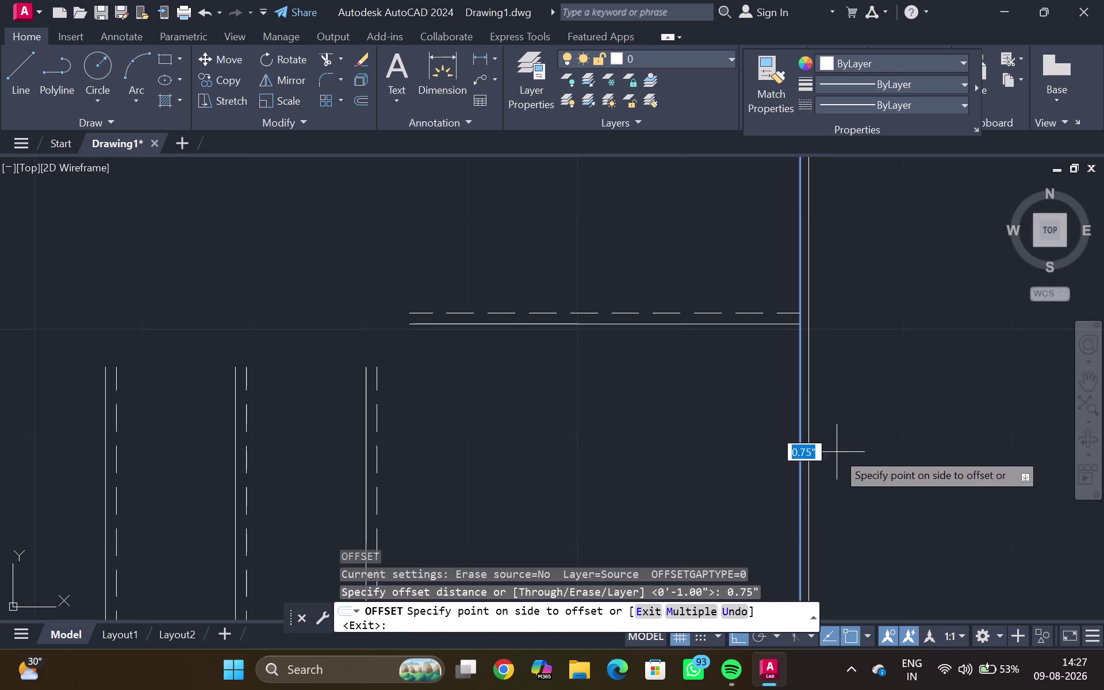
scroll(down, 3)
scroll(up, 3)
middle_click(827, 404)
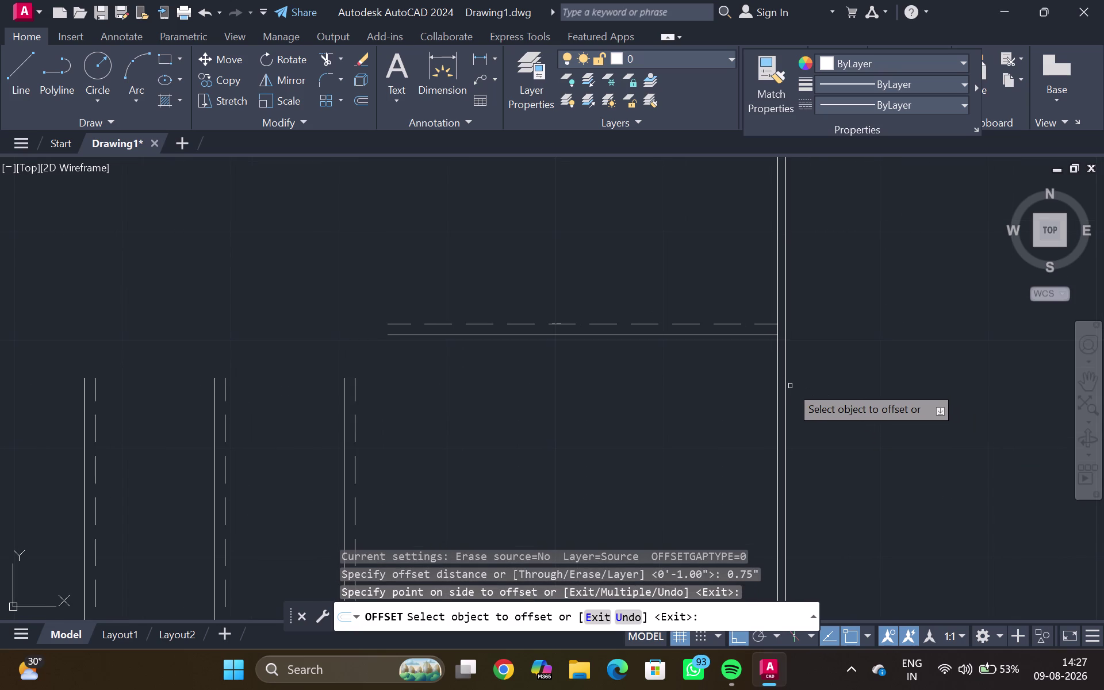
Offset a wall line 9 inches right, then offset that new line again.
click(788, 386)
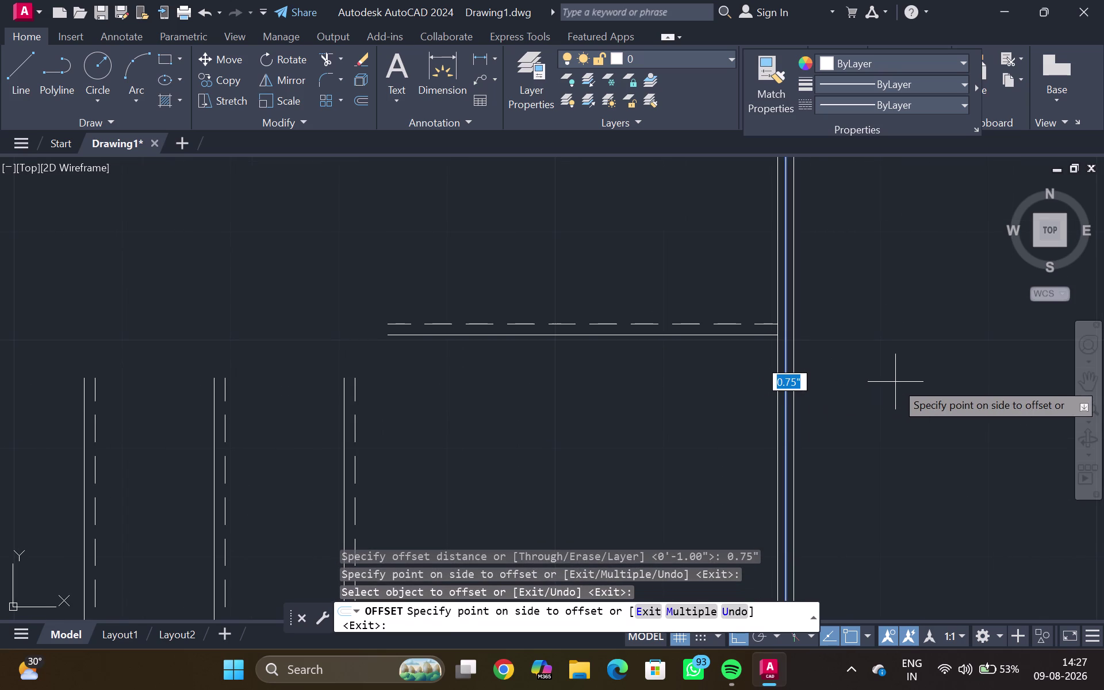
text(9")
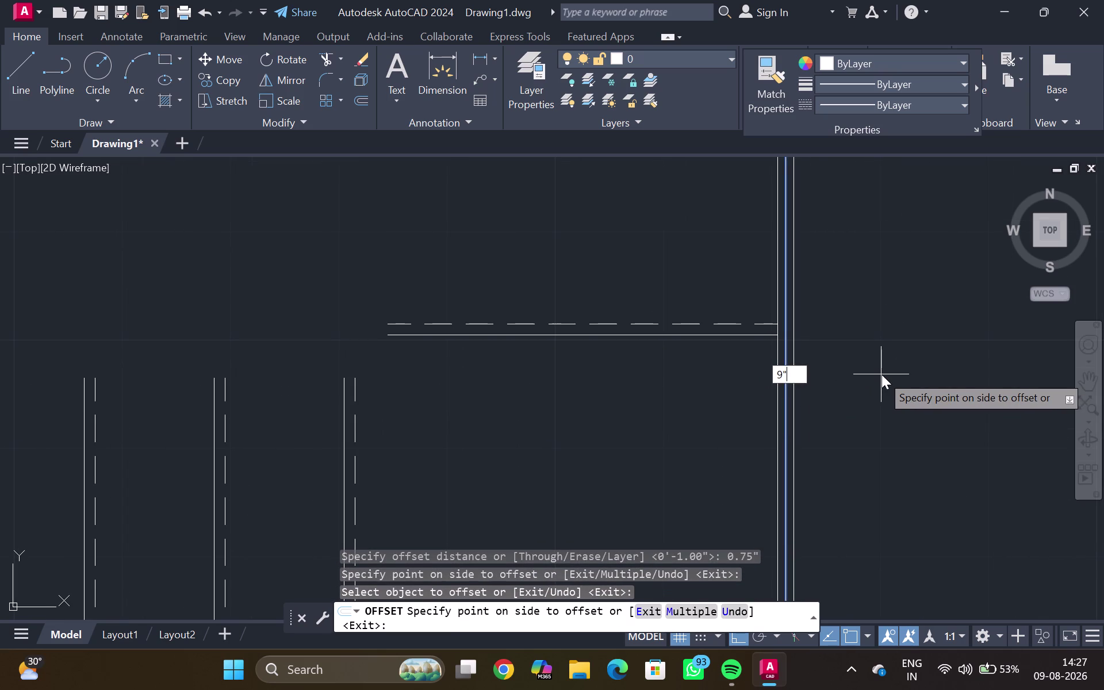
key(Return)
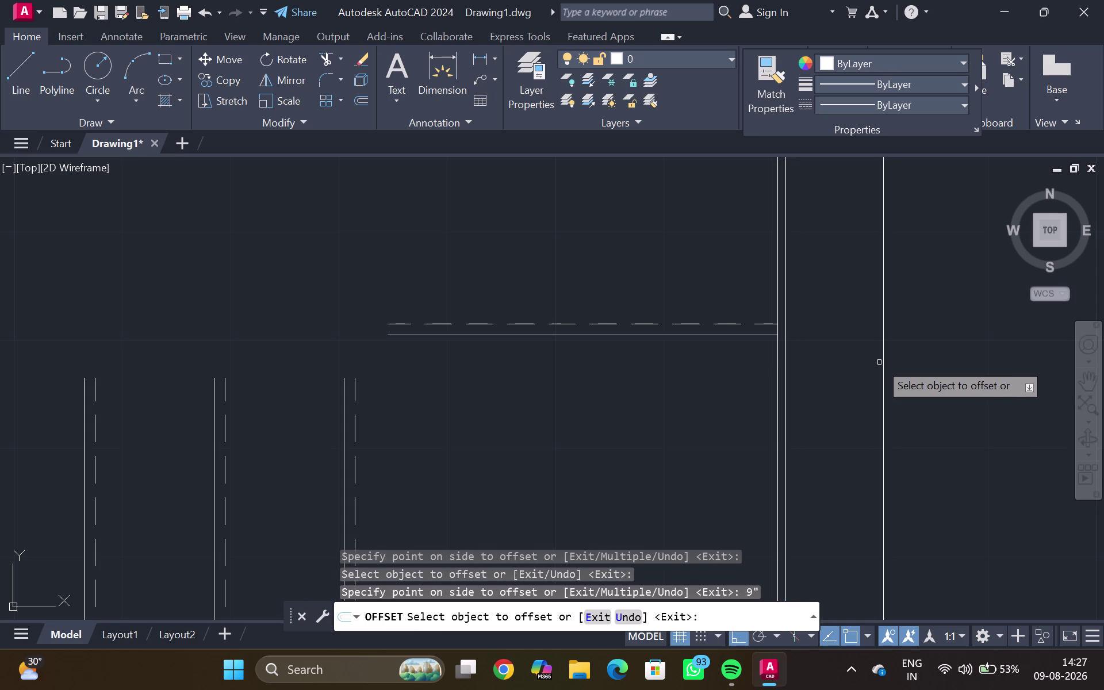
drag(882, 365, 898, 381)
click(901, 382)
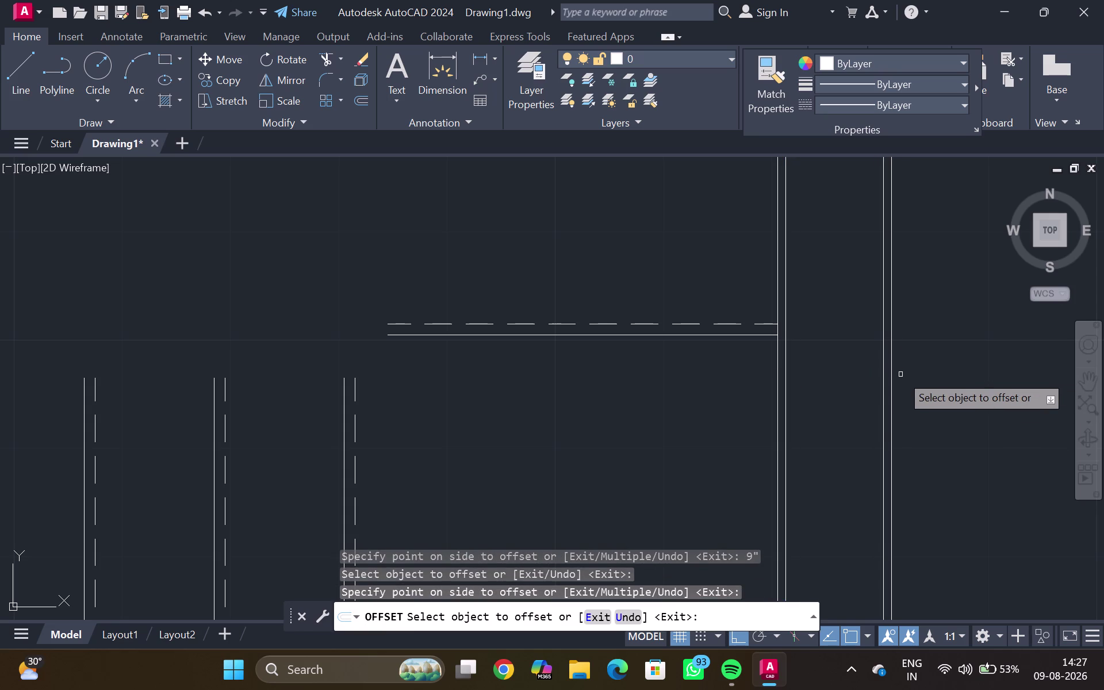
key(Escape)
scroll(down, 3)
Select the solid and dashed horizontal post lines.
scroll(up, 3)
middle_click(750, 387)
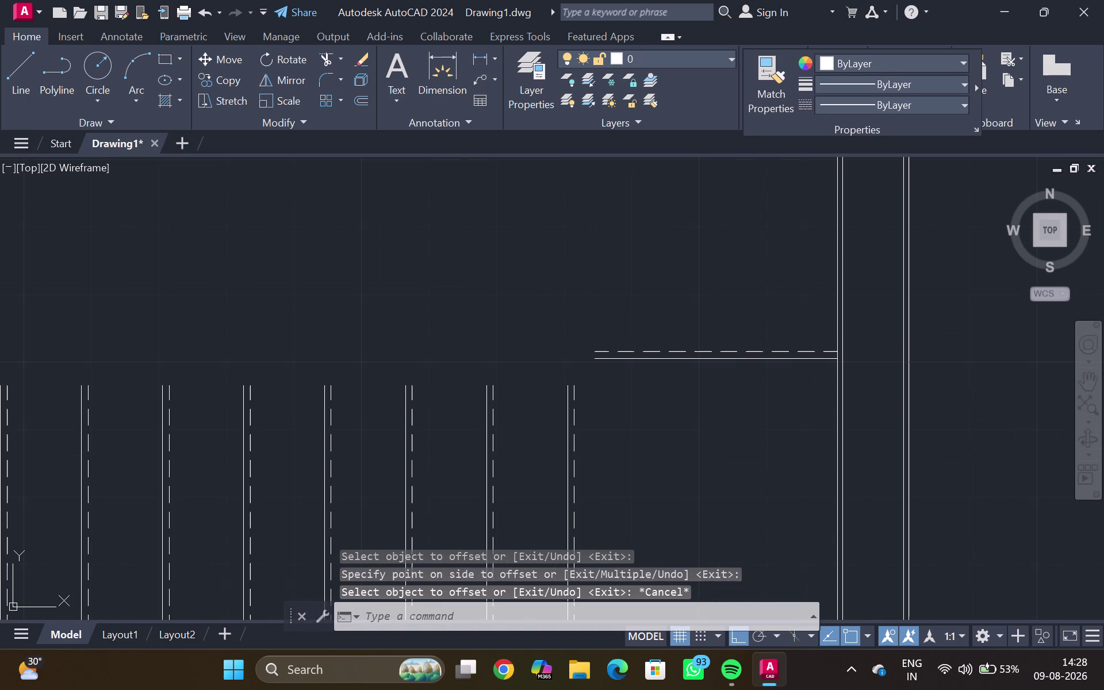
click(763, 362)
click(763, 357)
scroll(up, 3)
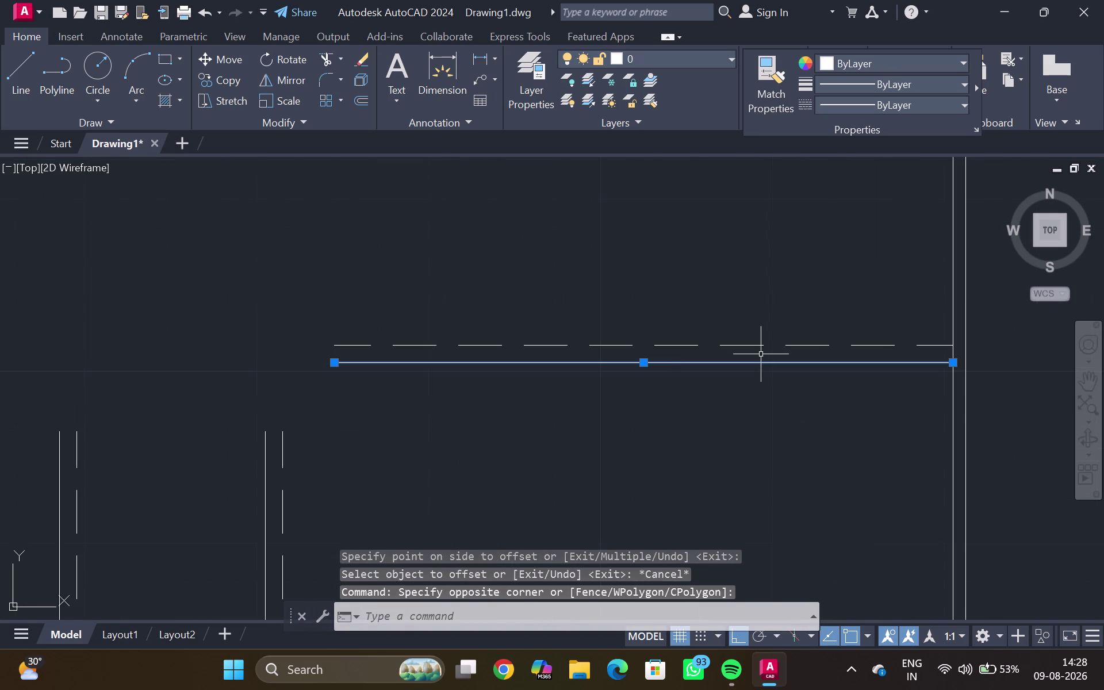
click(759, 346)
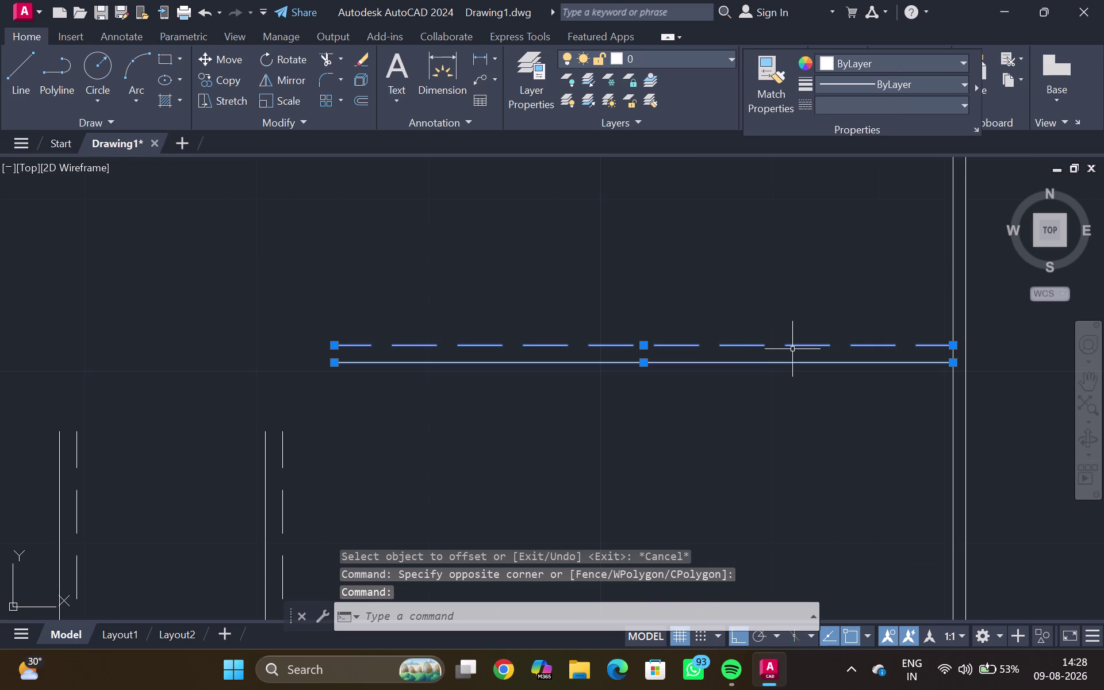
Copy the line pair as a 5-item array at 1-foot spacing.
text(co)
key(Return)
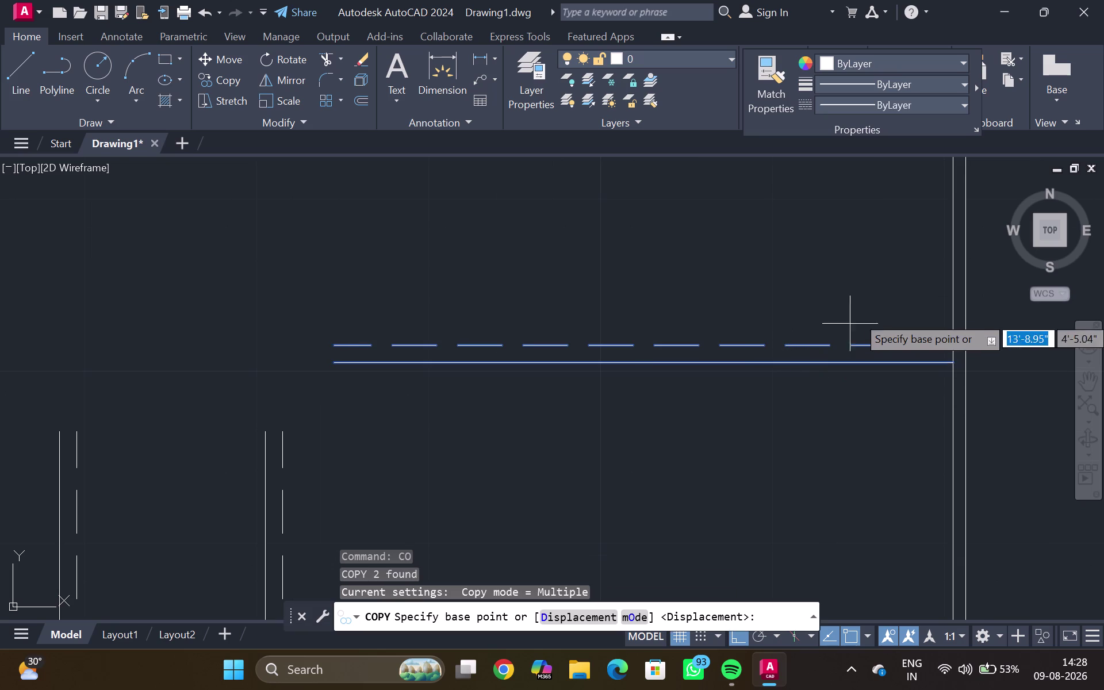
click(953, 365)
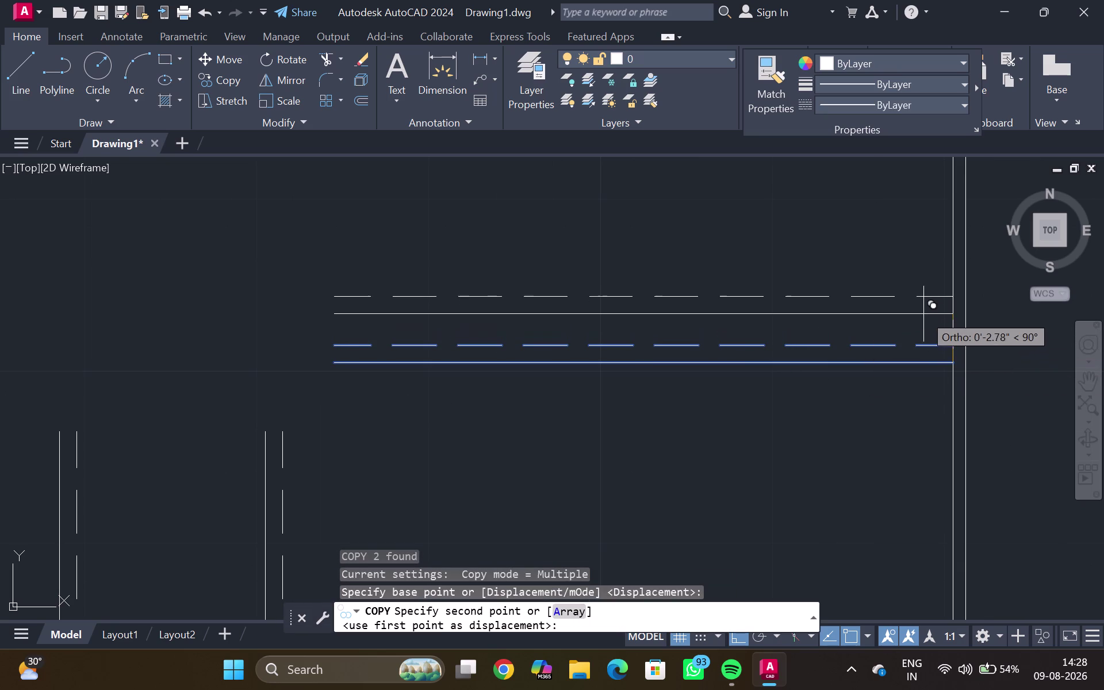
click(574, 616)
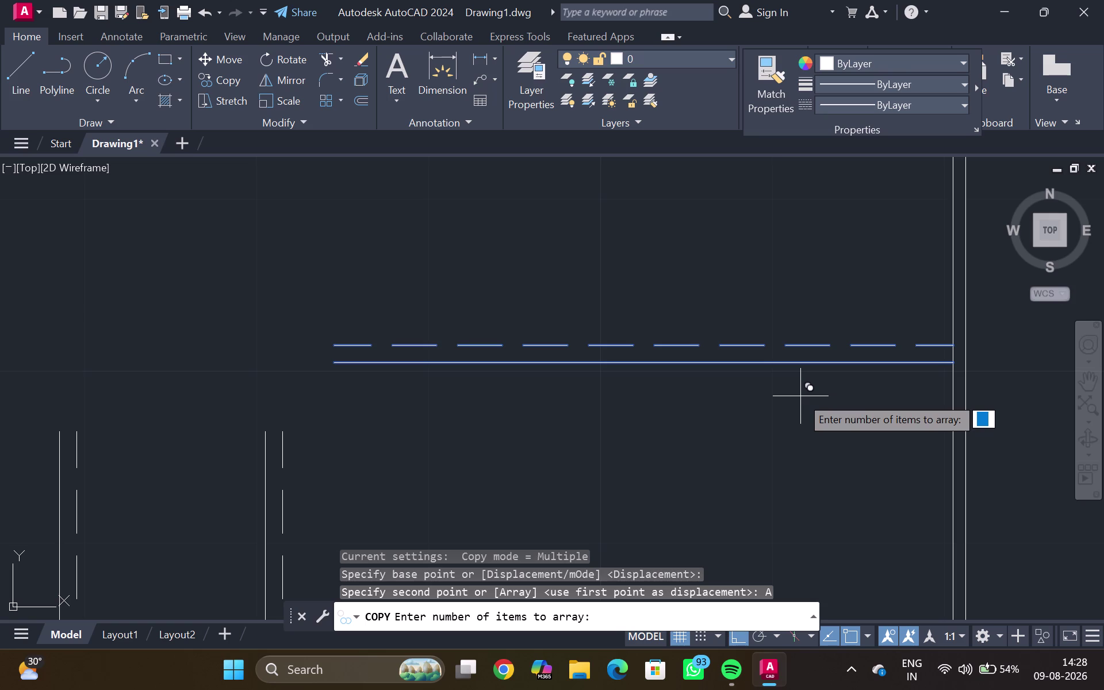
key(5)
key(Return)
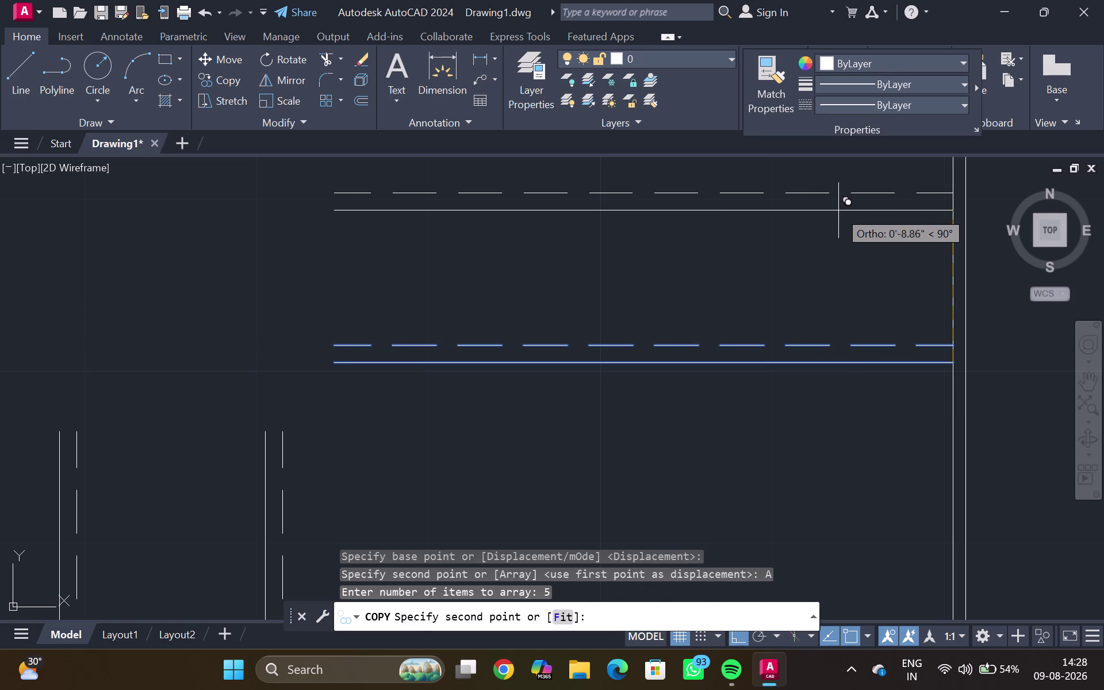
text(1')
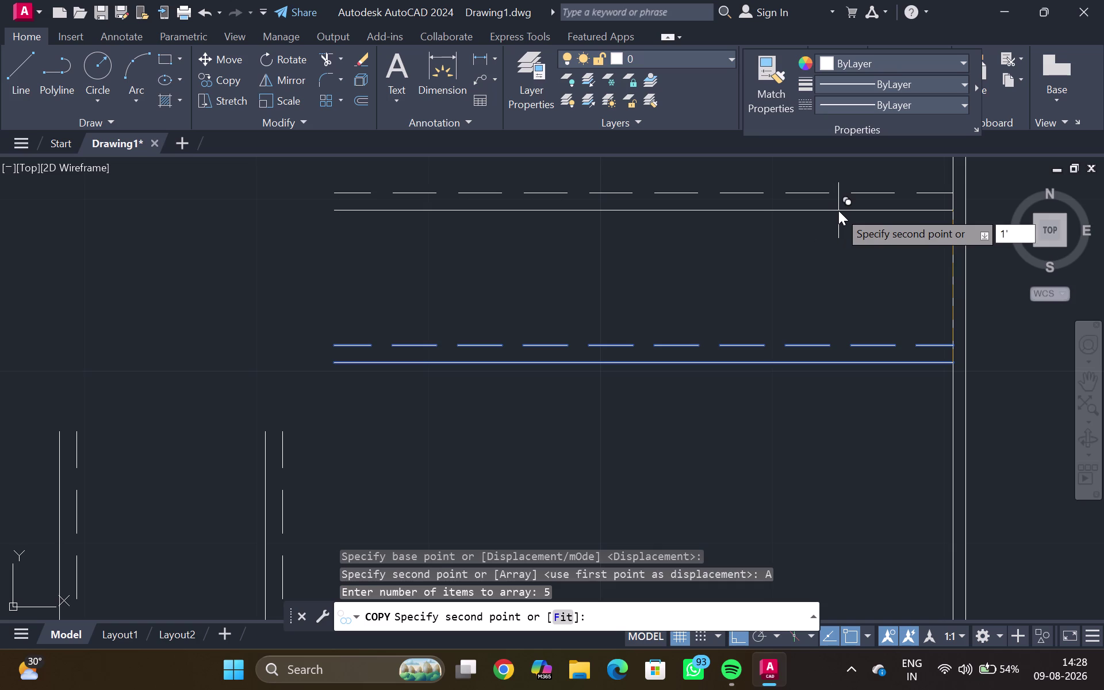
key(Return)
scroll(down, 3)
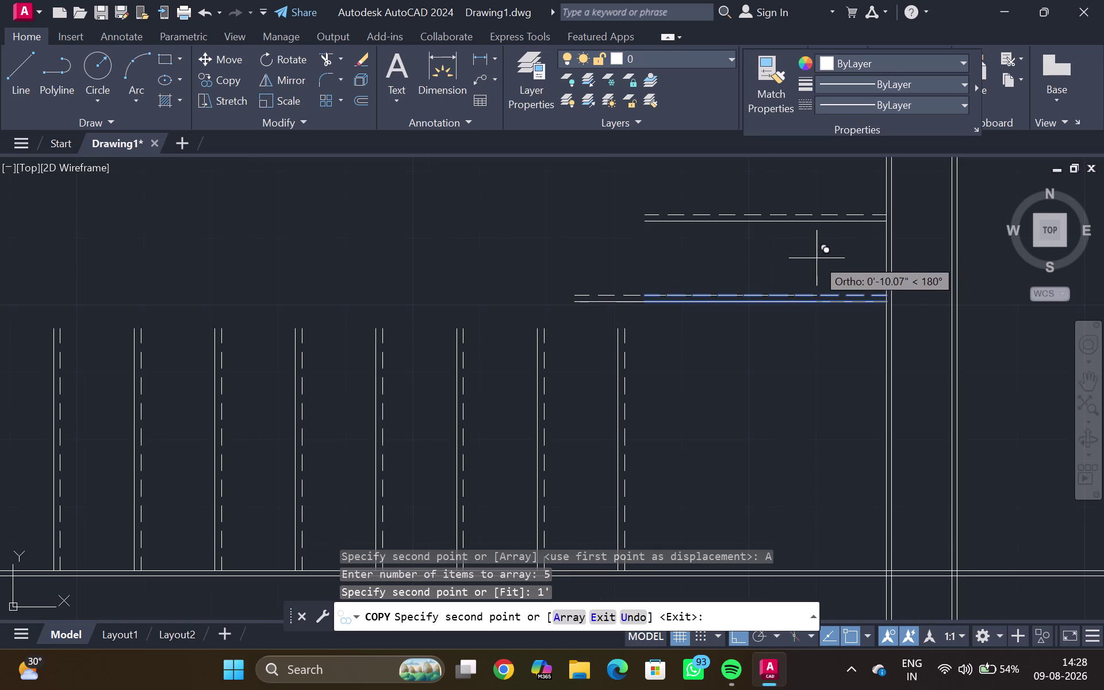
scroll(down, 3)
scroll(down, 3)
key(Escape)
scroll(down, 3)
scroll(up, 3)
middle_drag(713, 280, 759, 288)
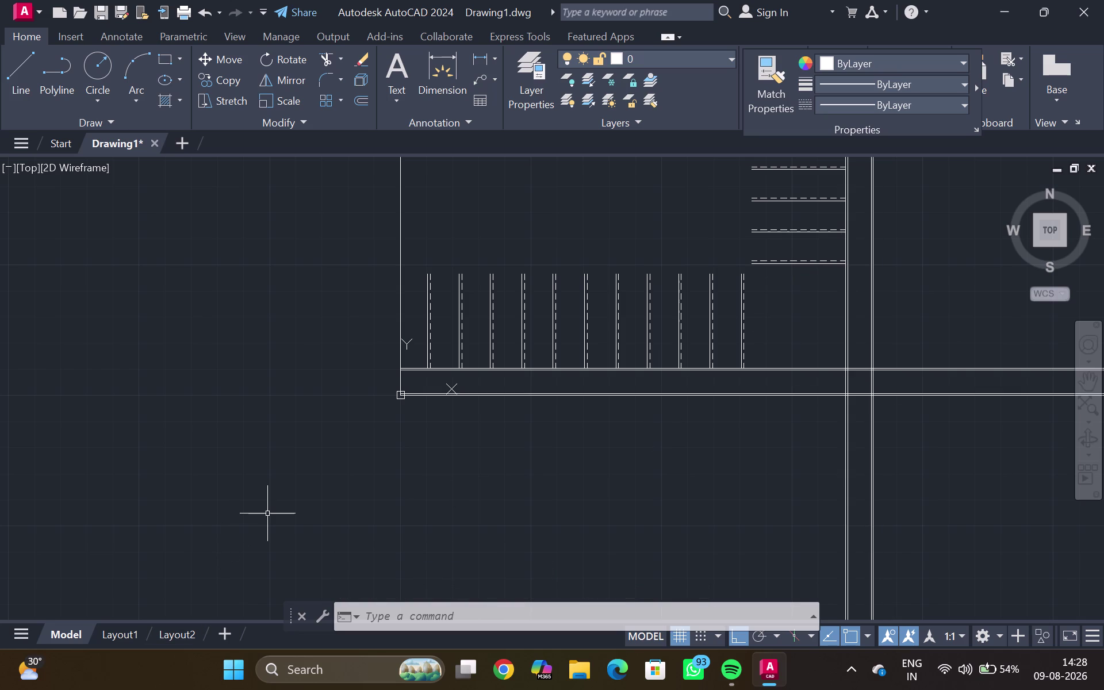
middle_drag(829, 434, 707, 456)
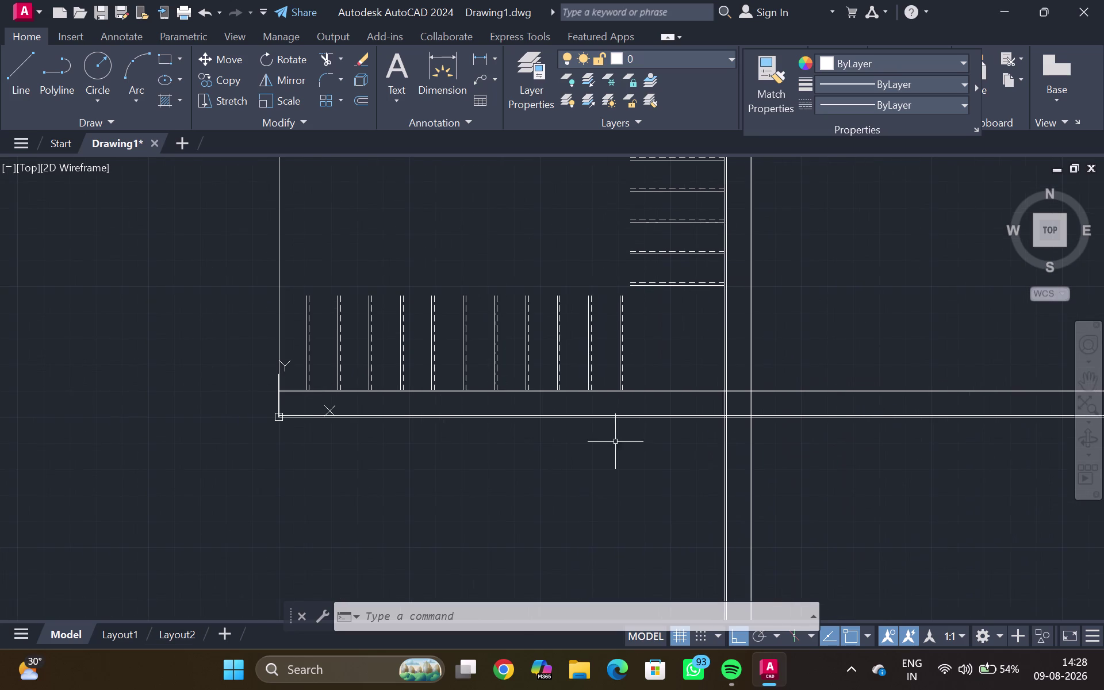
Trim the lines crossing the wall band and overlapping at the corner.
key(t)
key(r)
key(Return)
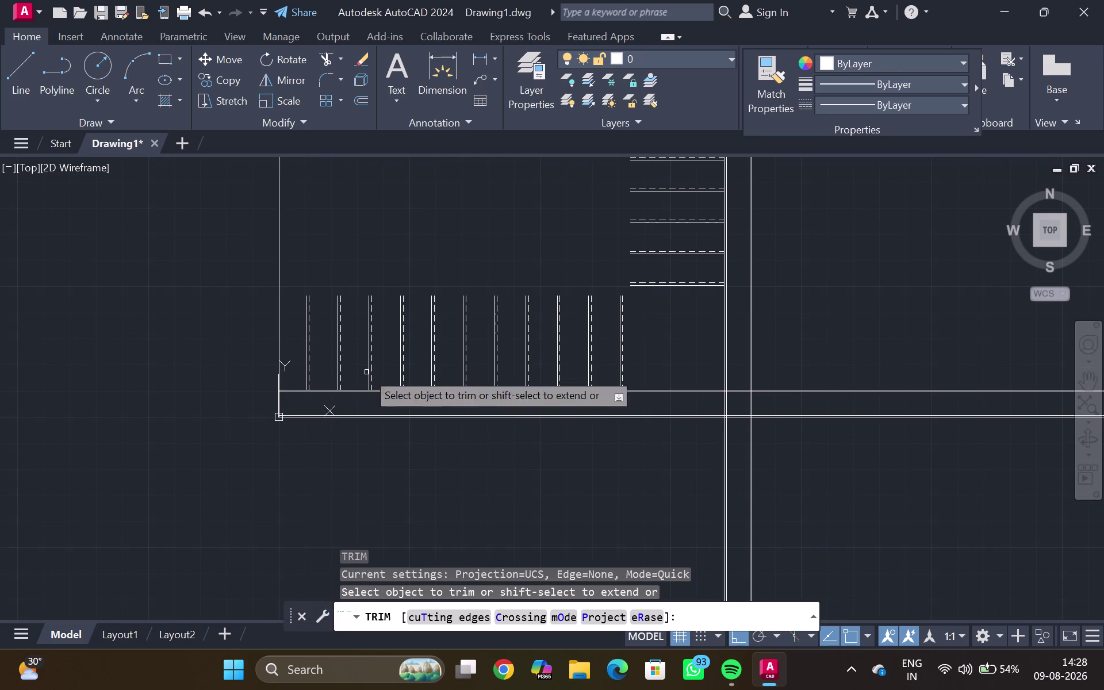
drag(911, 334, 614, 477)
scroll(up, 3)
scroll(up, 3)
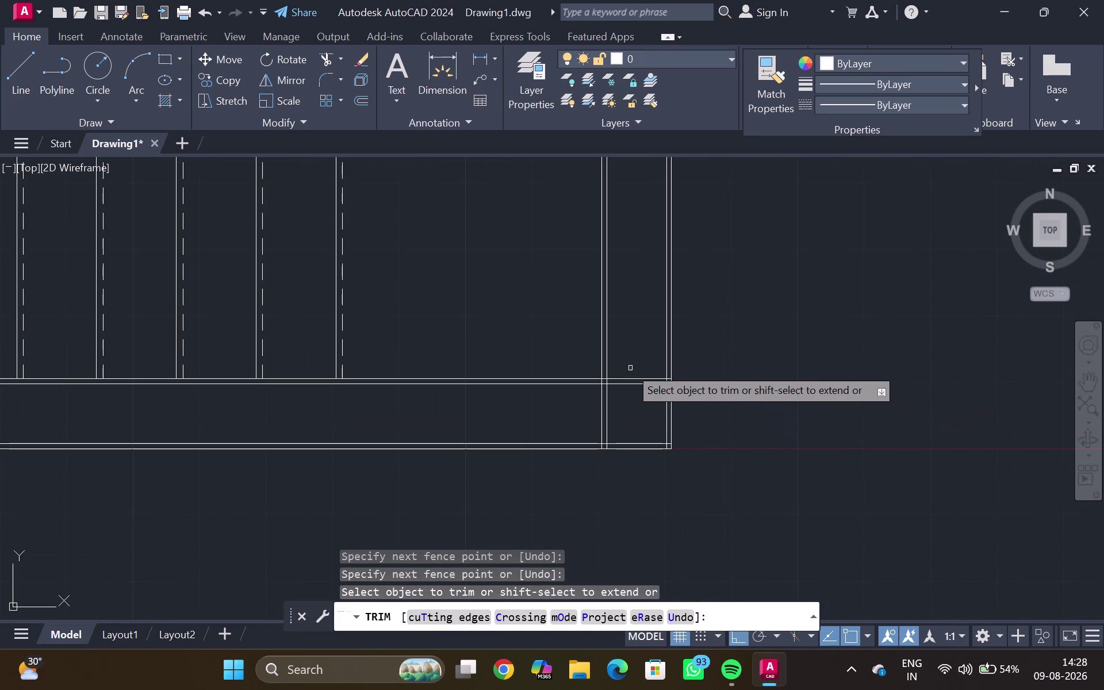
drag(627, 364, 585, 405)
scroll(up, 3)
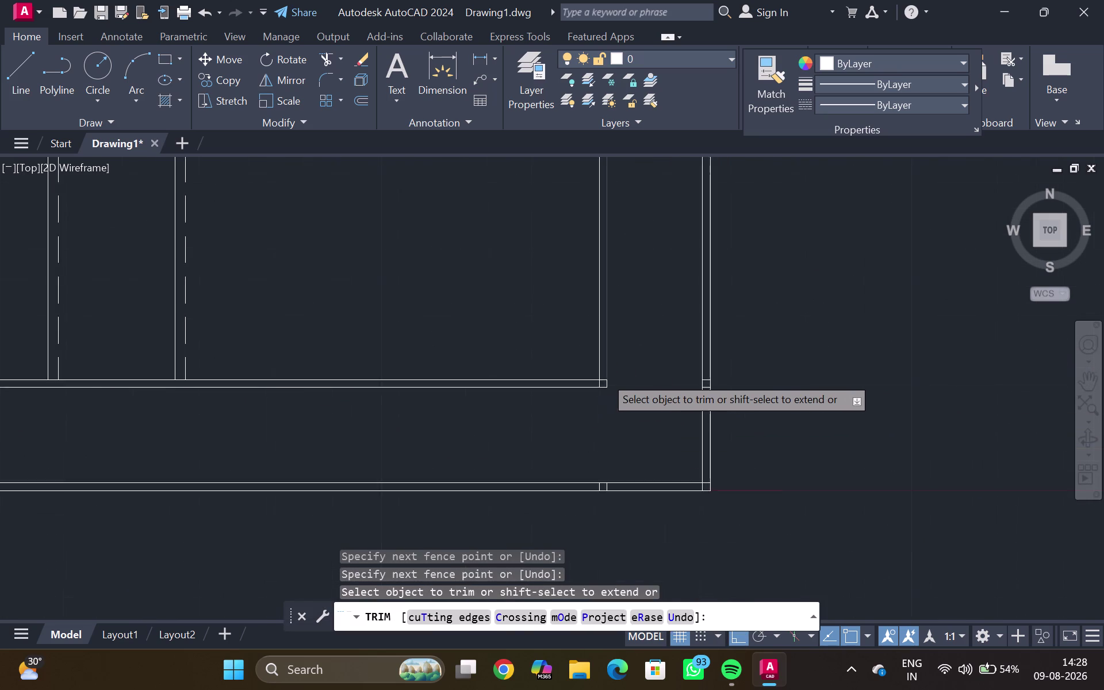
scroll(up, 3)
scroll(up, 3)
drag(589, 385, 546, 419)
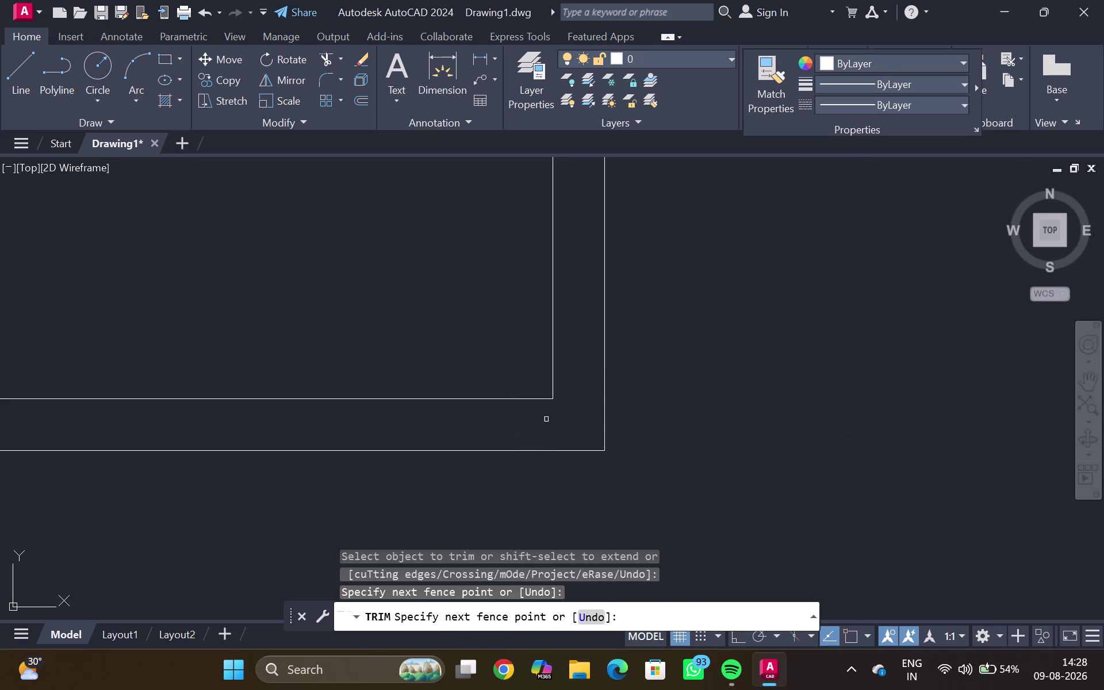
scroll(down, 3)
Trim the stray line ends and crossing lines along the vertical wall.
middle_drag(689, 433, 713, 296)
scroll(up, 3)
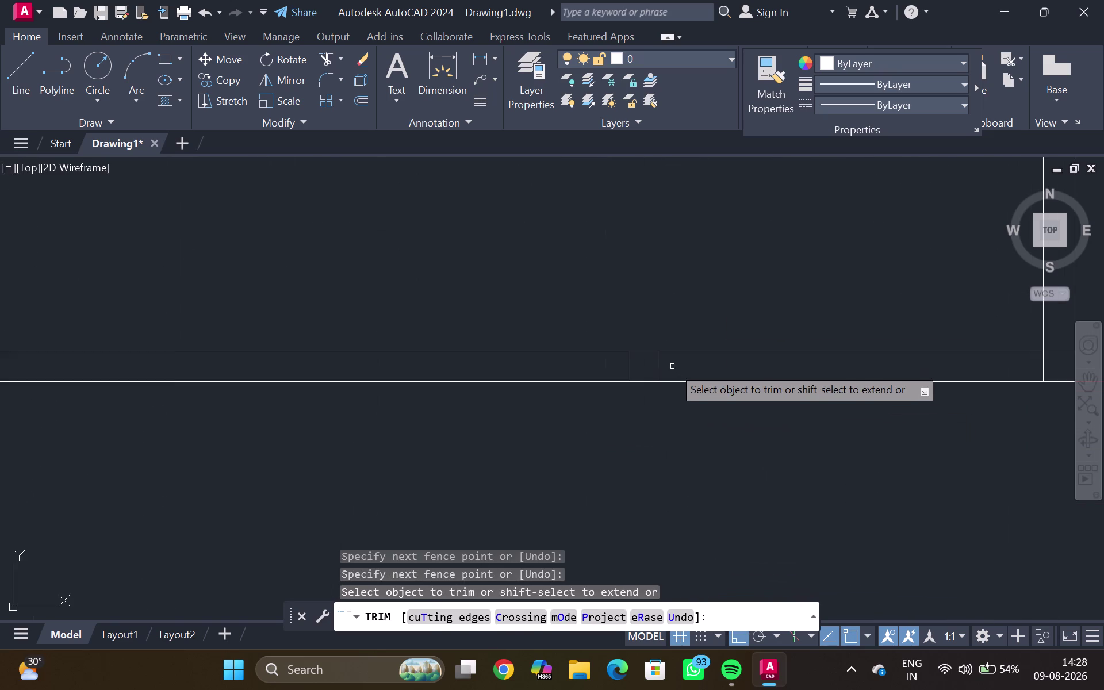
drag(672, 367, 608, 359)
scroll(down, 3)
middle_drag(883, 260, 711, 304)
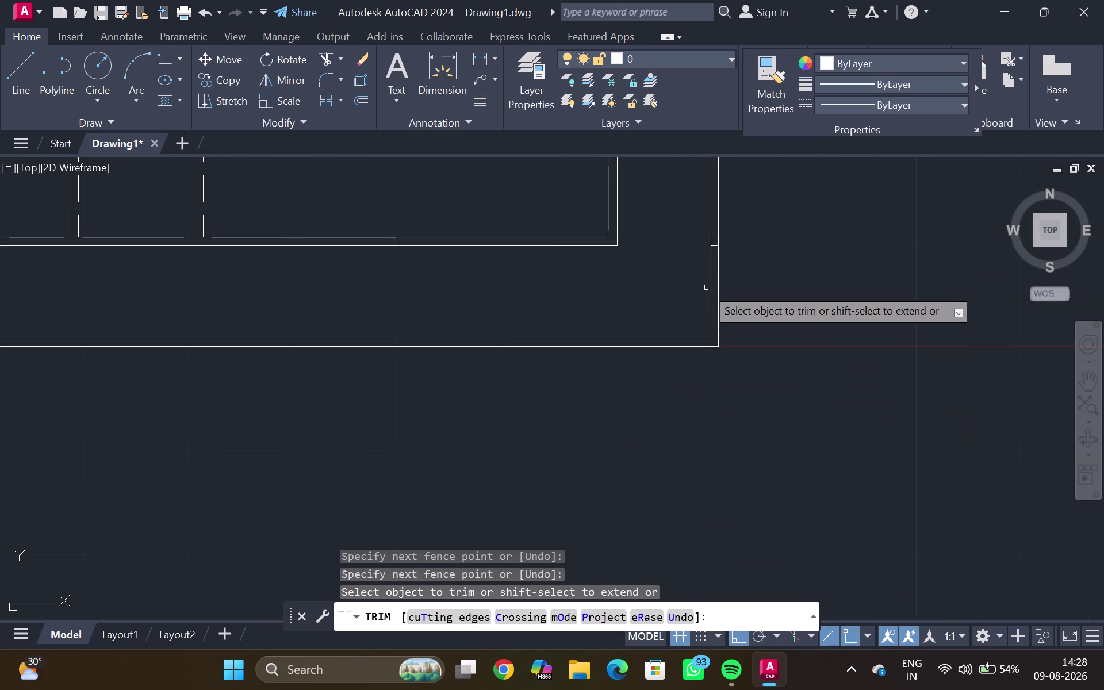
scroll(up, 3)
middle_drag(700, 269, 638, 401)
drag(690, 237, 692, 277)
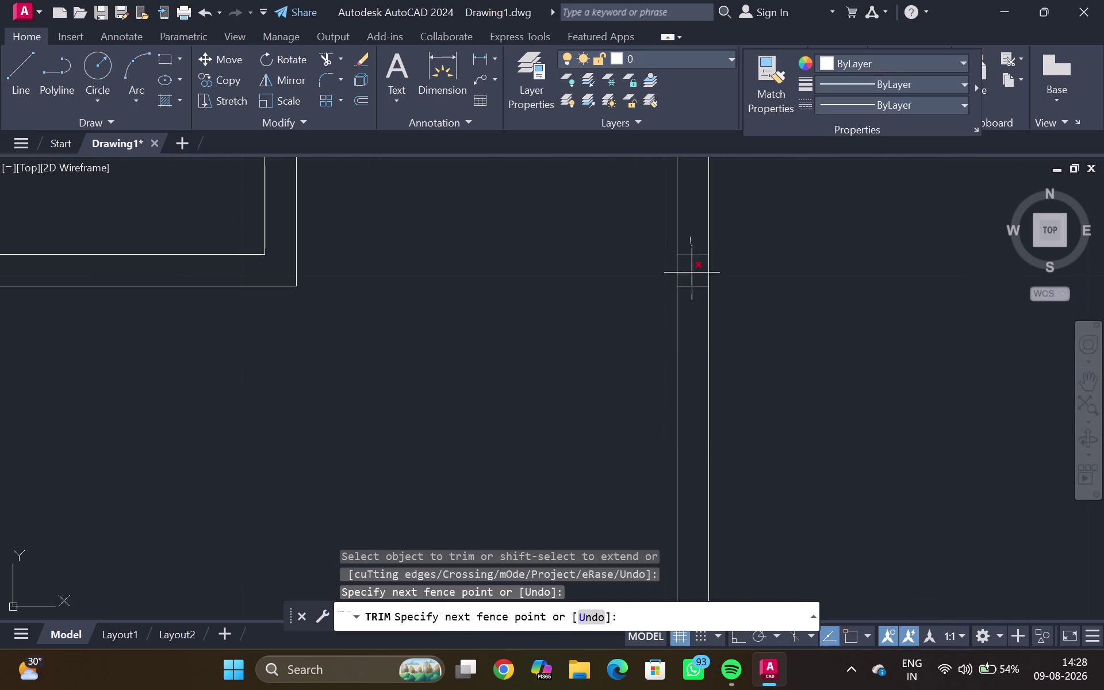
drag(692, 278, 688, 304)
scroll(down, 3)
middle_drag(637, 324, 705, 39)
middle_drag(758, 213, 760, 248)
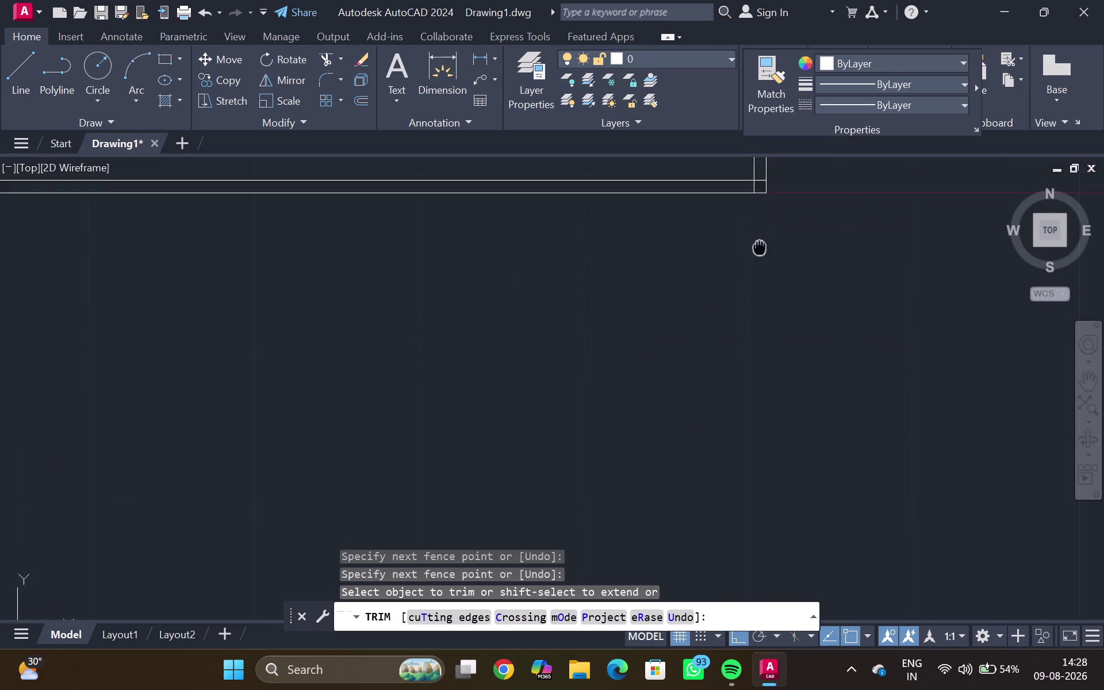
middle_drag(760, 247, 700, 401)
scroll(up, 3)
drag(707, 257, 659, 290)
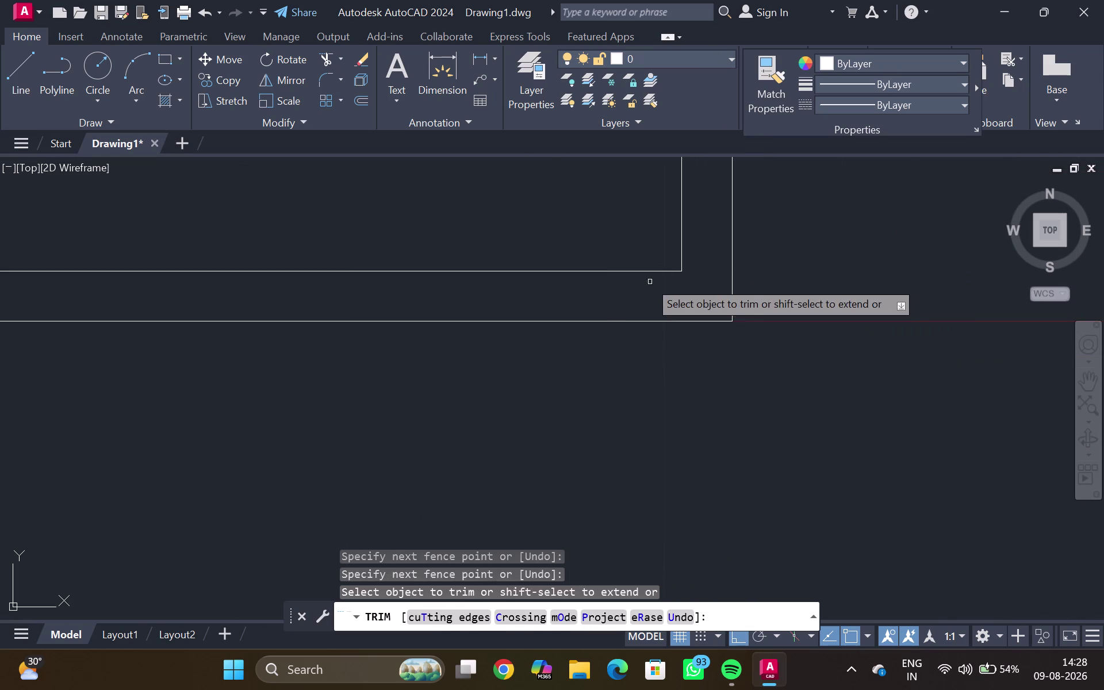
scroll(down, 3)
middle_drag(614, 241, 636, 586)
scroll(down, 3)
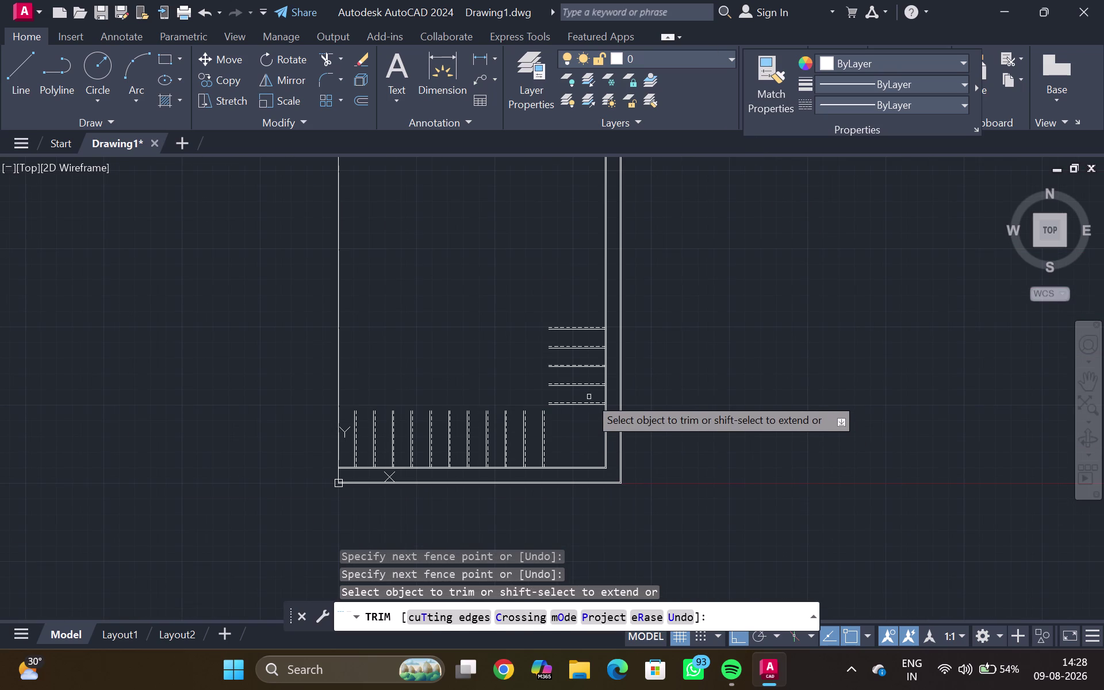
key(Escape)
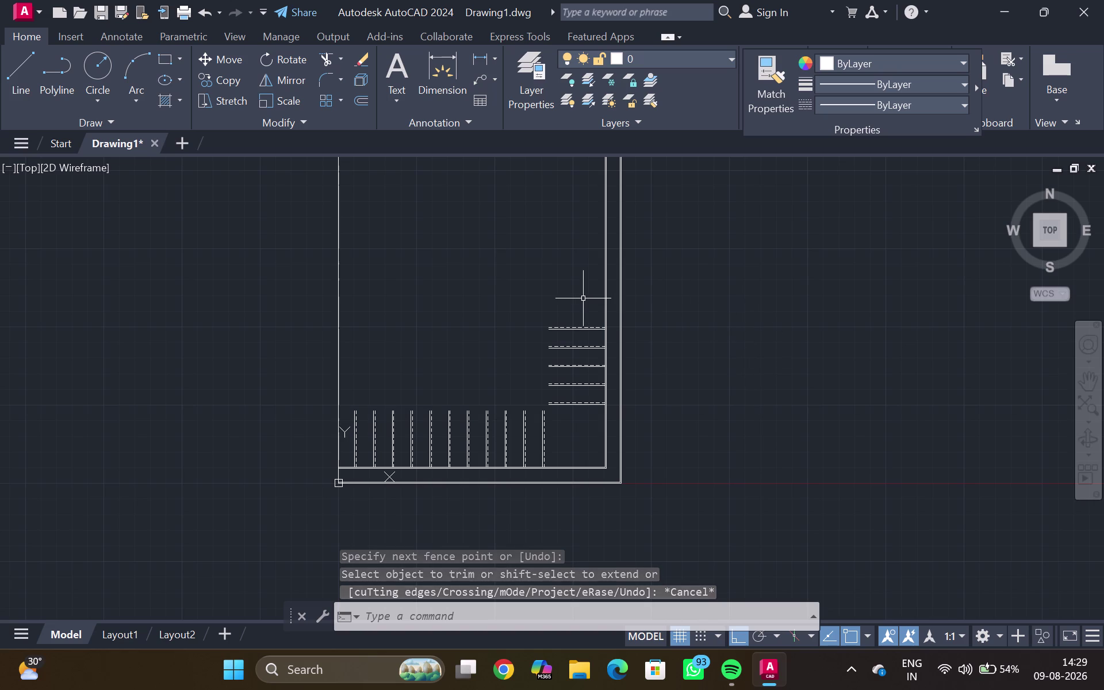
key(l)
key(Return)
Cancel the new line and fence-trim the line pieces at the wall top.
middle_drag(562, 288, 554, 376)
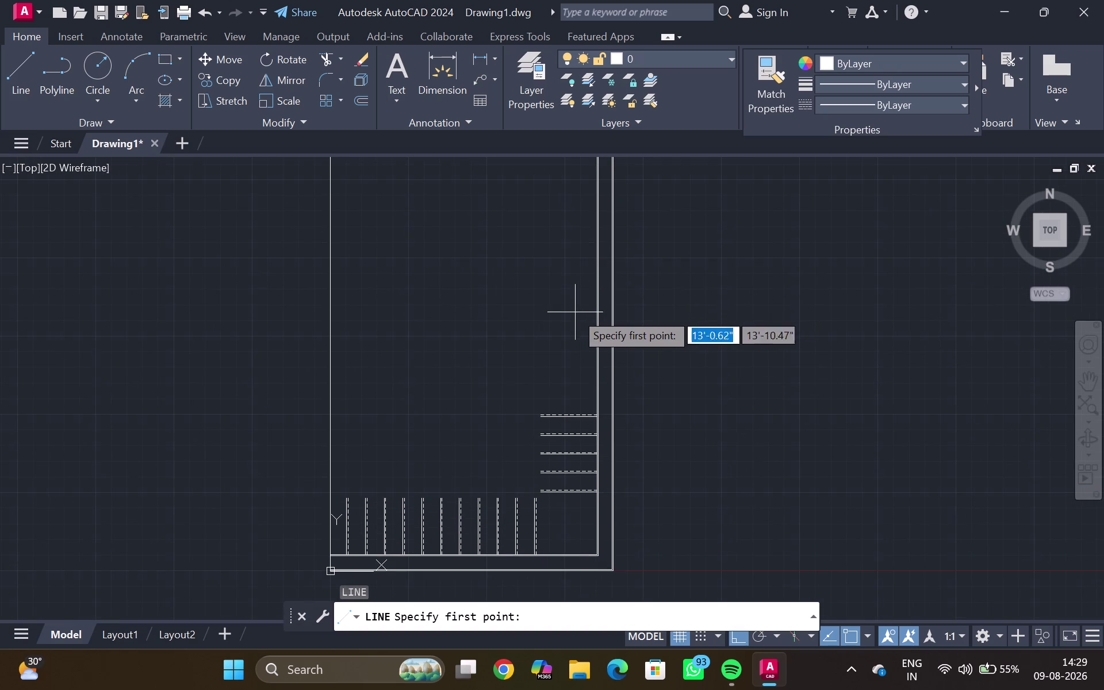
drag(576, 355, 618, 370)
click(648, 368)
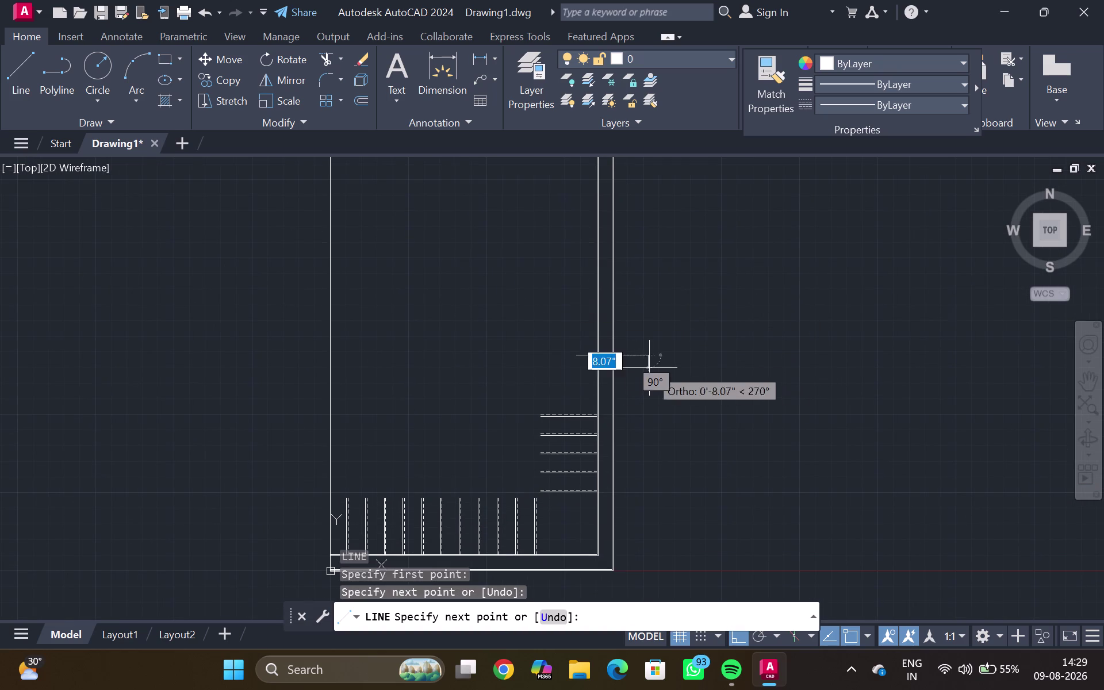
key(Escape)
text(tr)
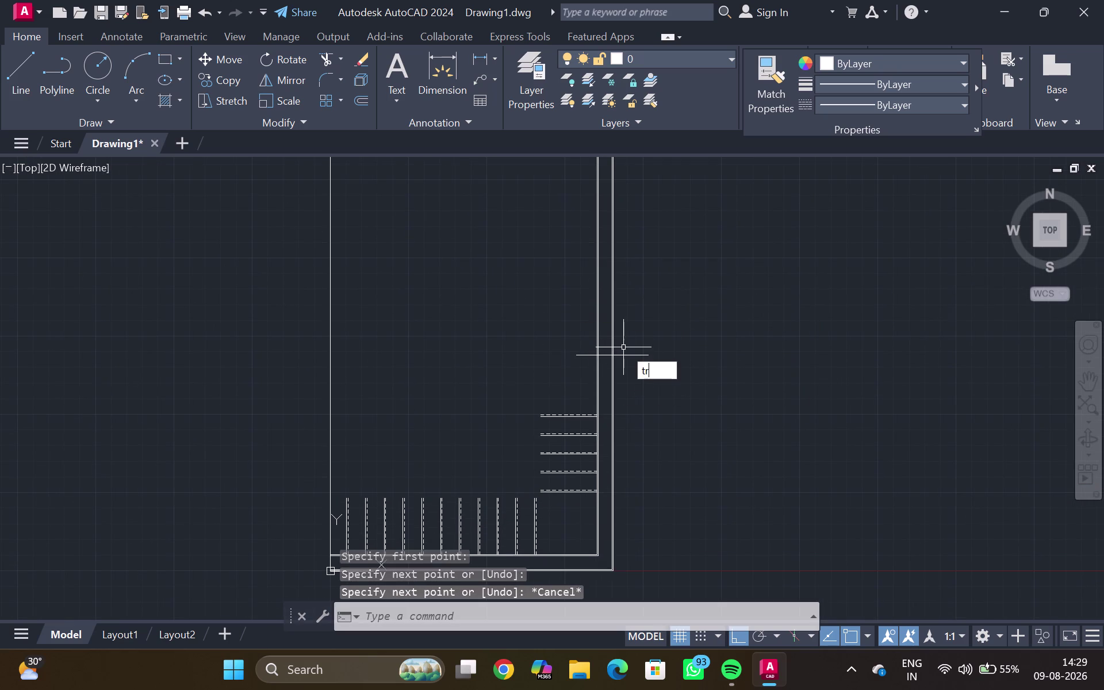
key(Return)
drag(629, 308, 561, 312)
key(Escape)
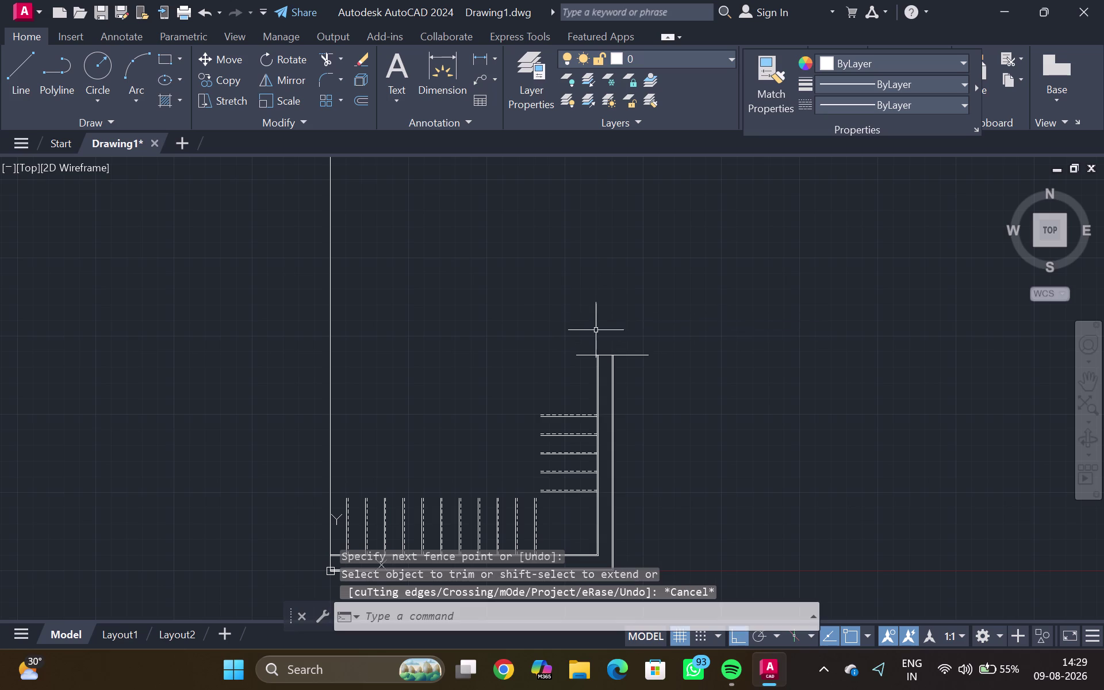
Delete the stray short line at the wall top and another object, then recentre.
click(623, 354)
key(Delete)
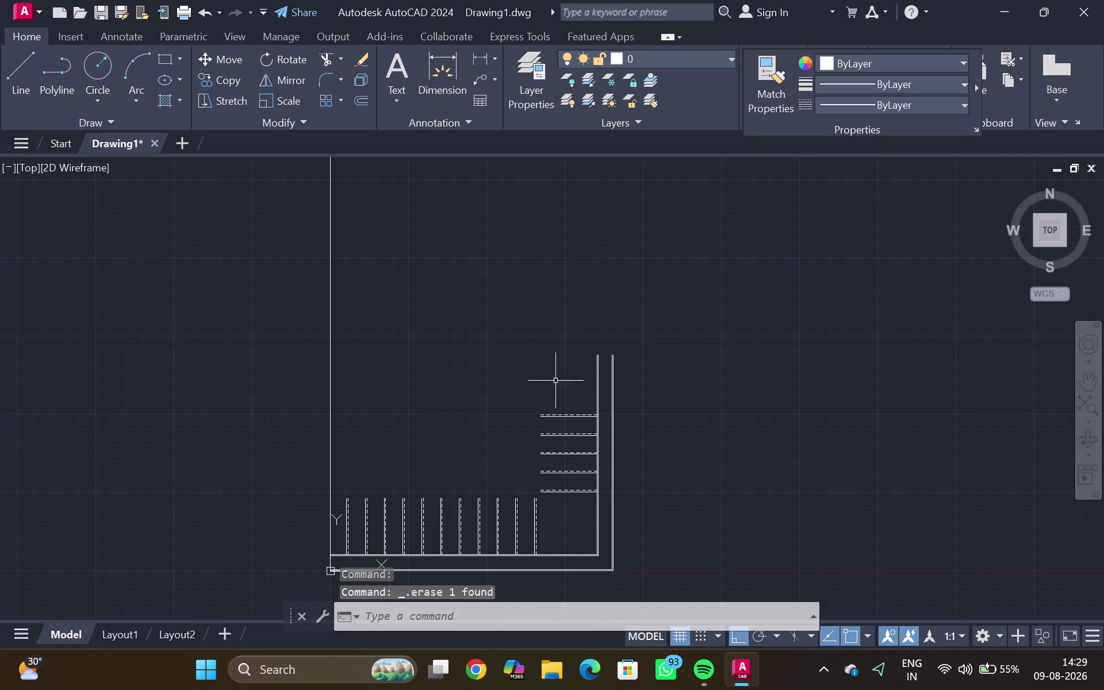
click(330, 387)
key(Delete)
scroll(down, 3)
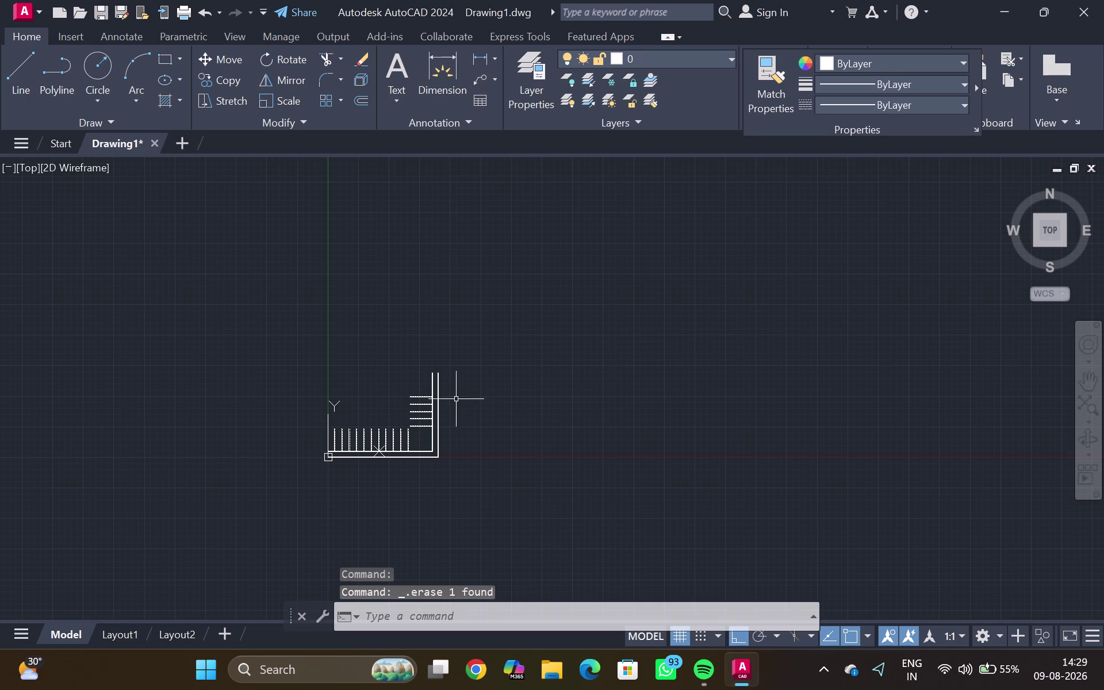
scroll(up, 3)
middle_drag(374, 404, 419, 293)
middle_drag(431, 322, 429, 327)
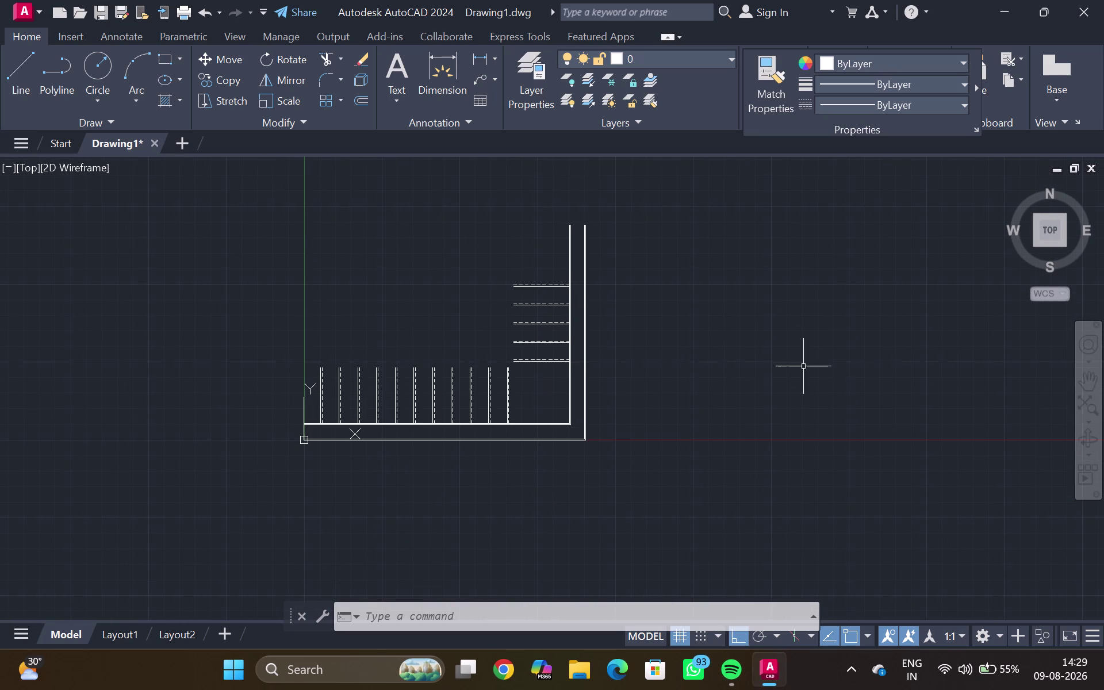
scroll(up, 3)
scroll(up, 3)
Zoom to the lower baluster row and start a line at the first baluster top.
scroll(up, 3)
middle_drag(513, 354, 472, 426)
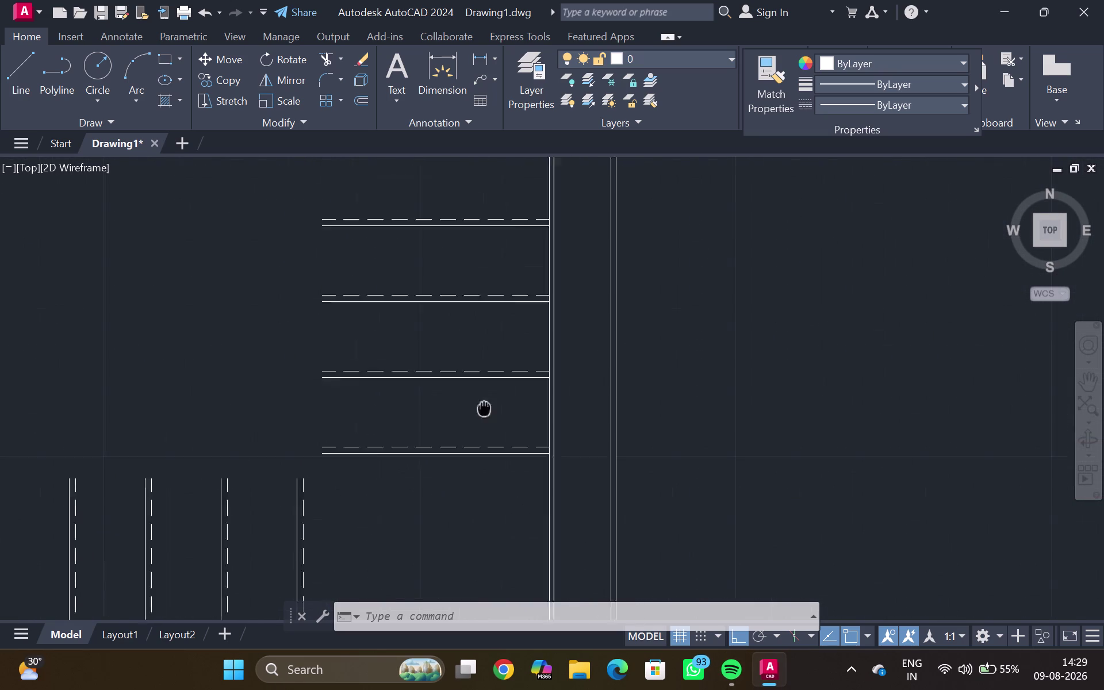
middle_drag(472, 427, 470, 428)
scroll(down, 3)
middle_drag(215, 390, 620, 390)
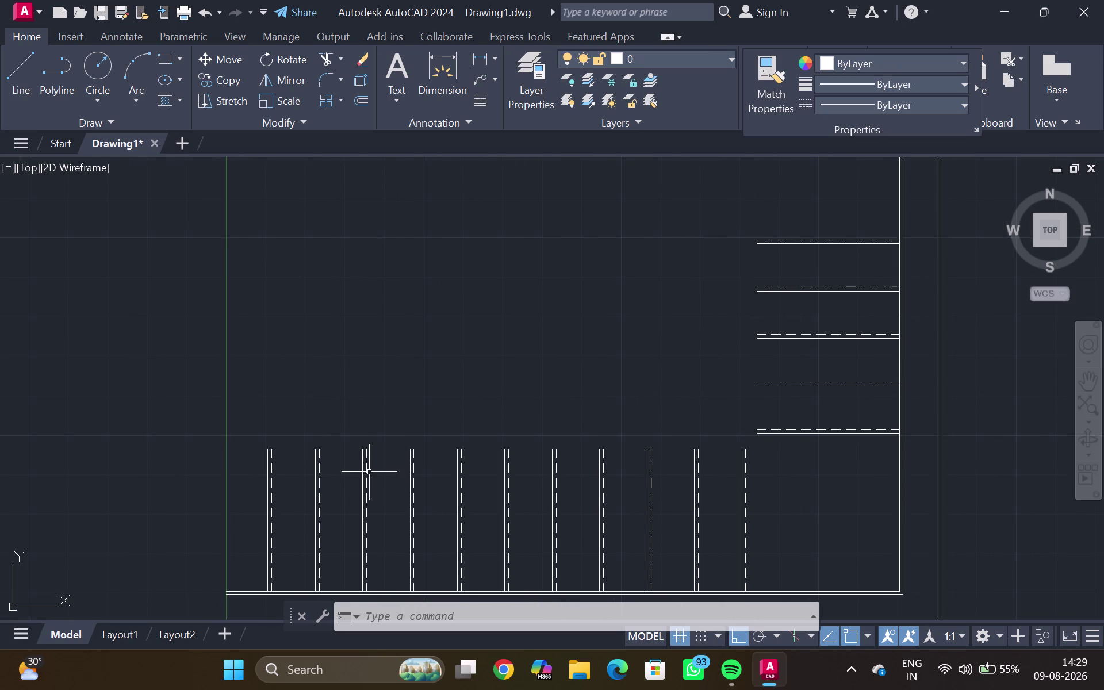
scroll(up, 3)
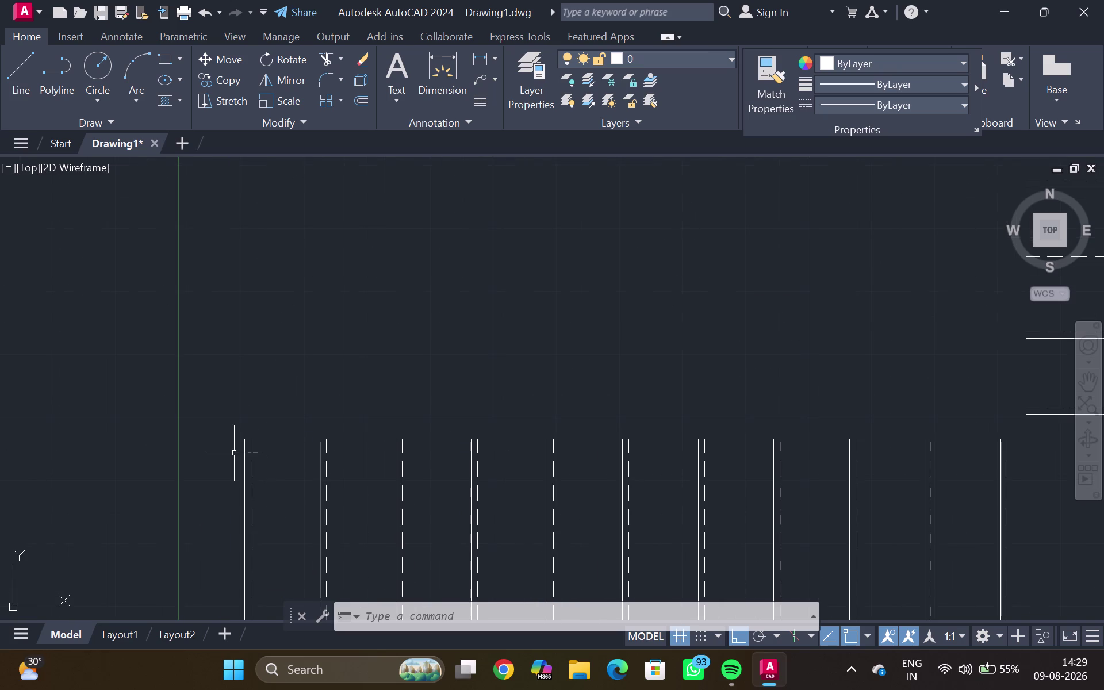
key(l)
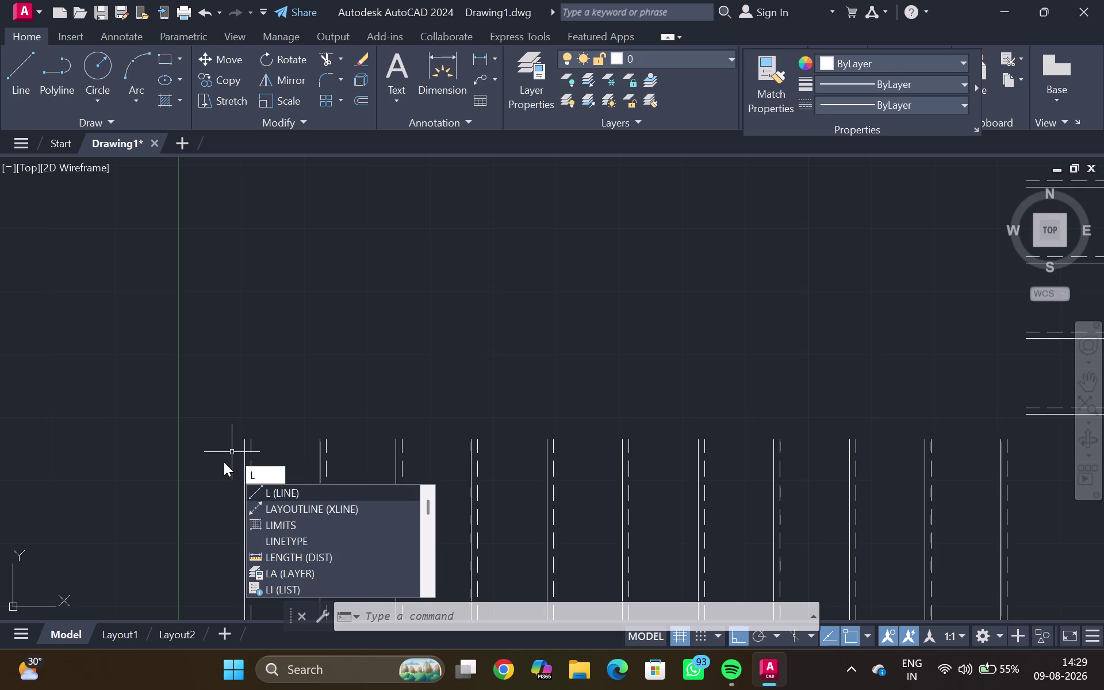
key(Return)
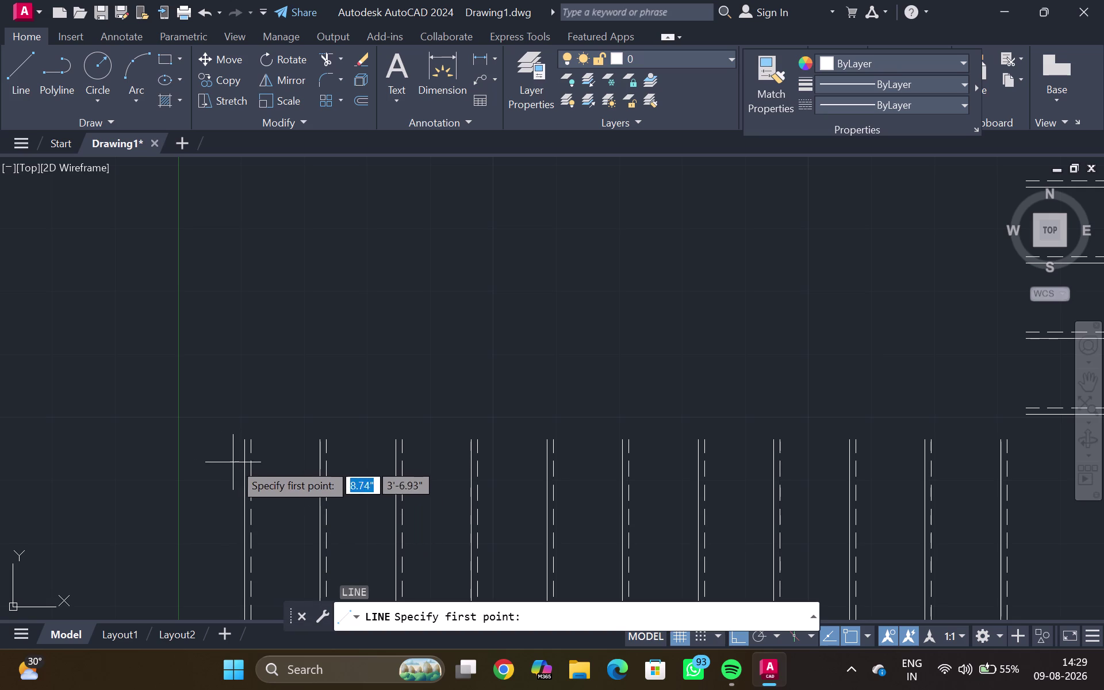
click(243, 438)
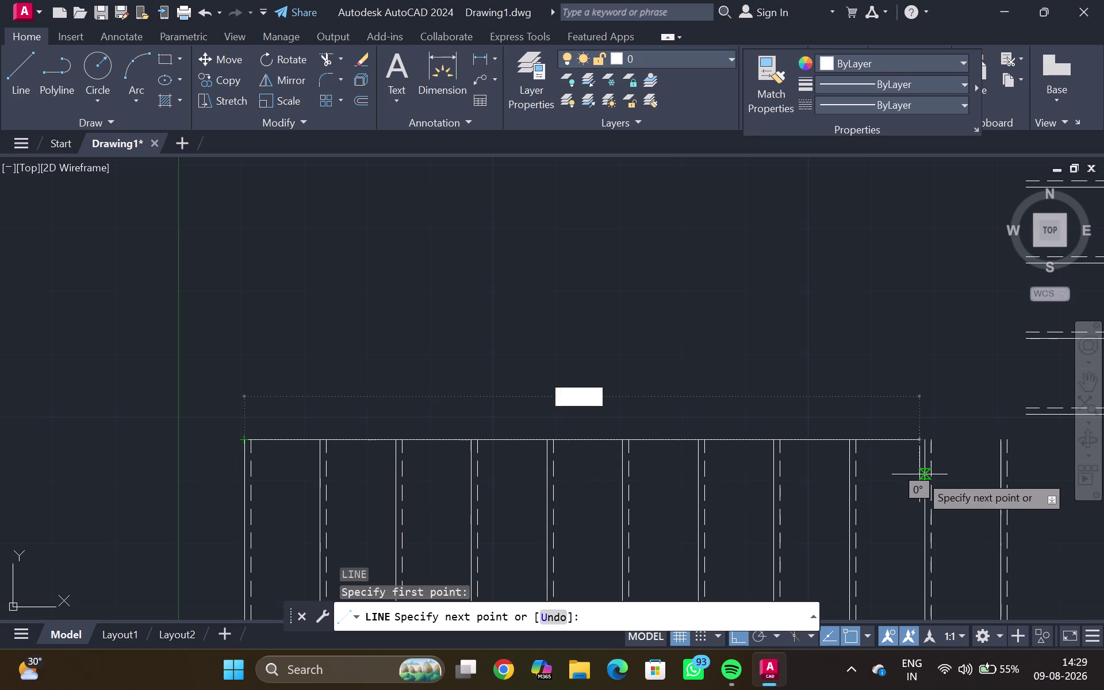
Extend the rail line horizontally past the last baluster, then select it.
scroll(up, 3)
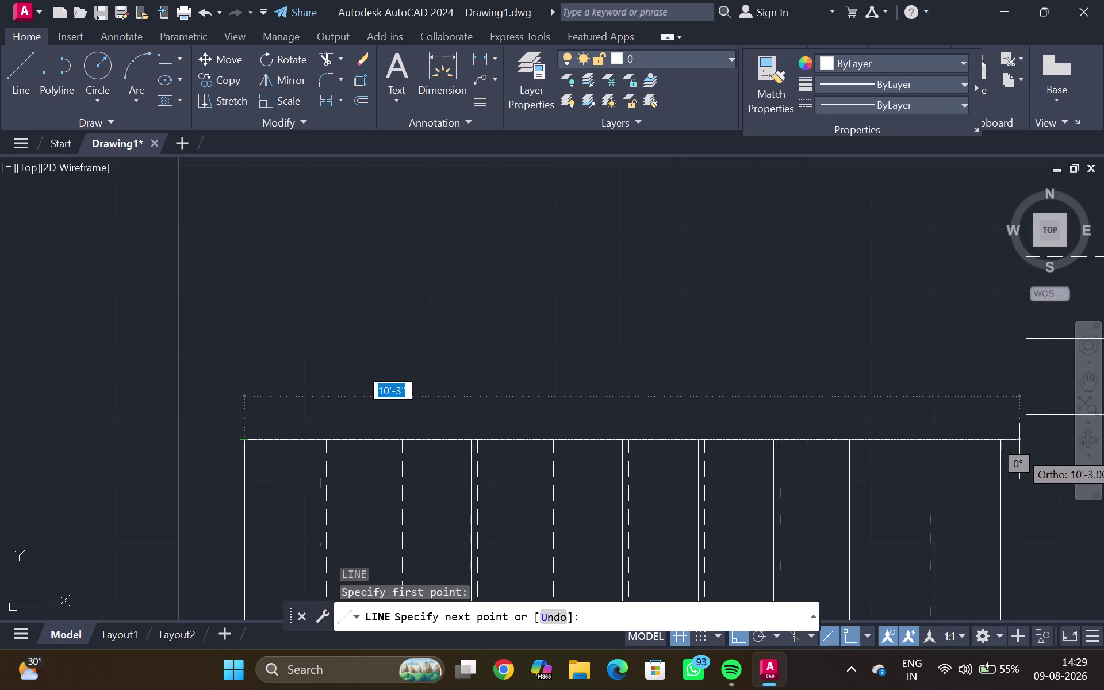
scroll(up, 3)
middle_drag(1020, 450, 944, 476)
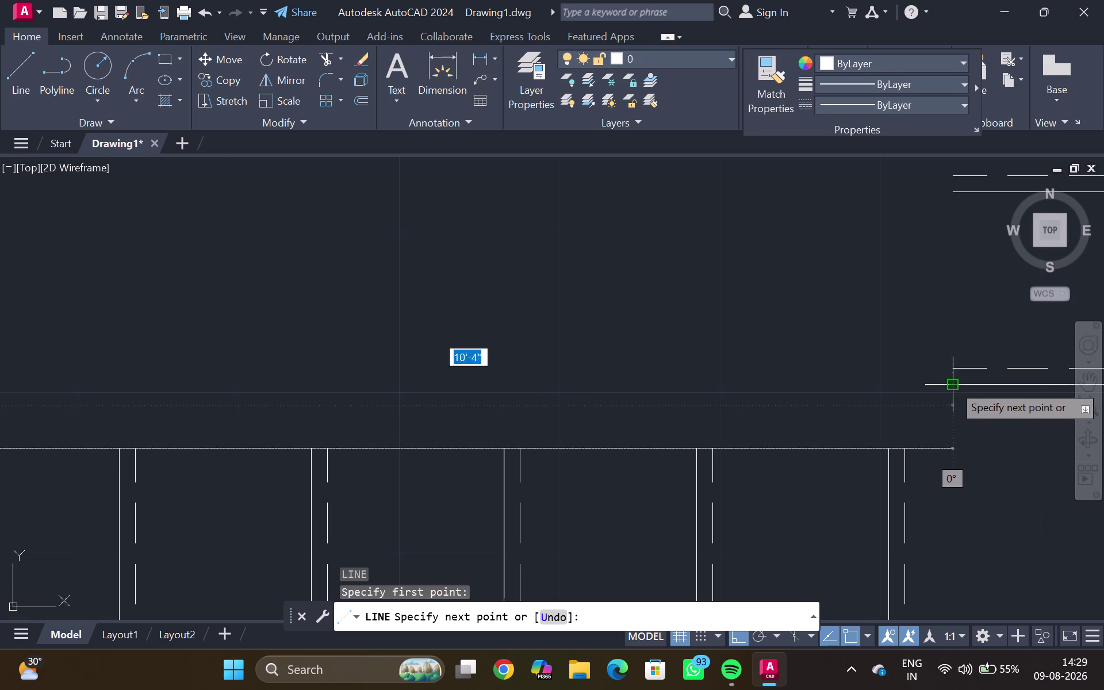
click(954, 446)
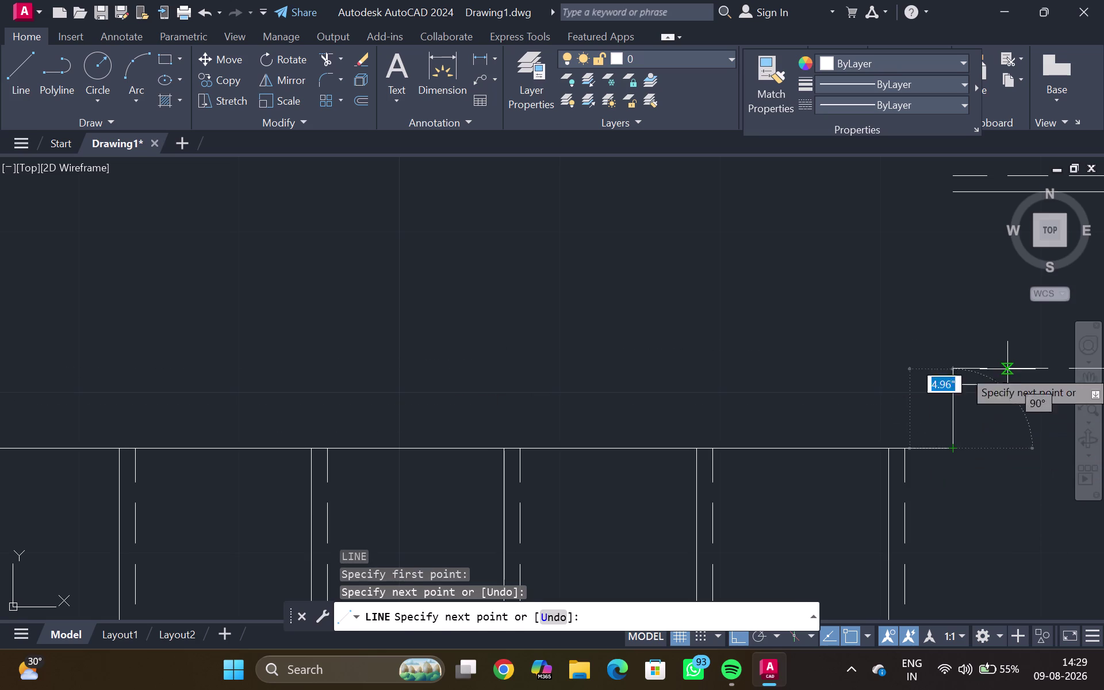
key(Escape)
scroll(down, 3)
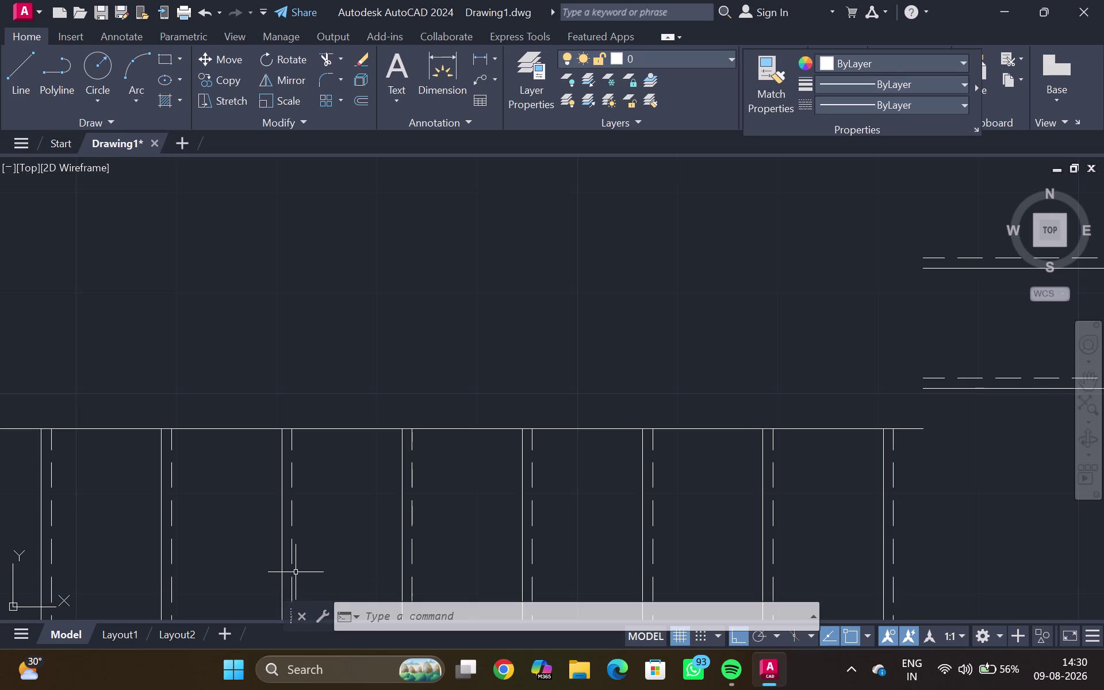
click(353, 429)
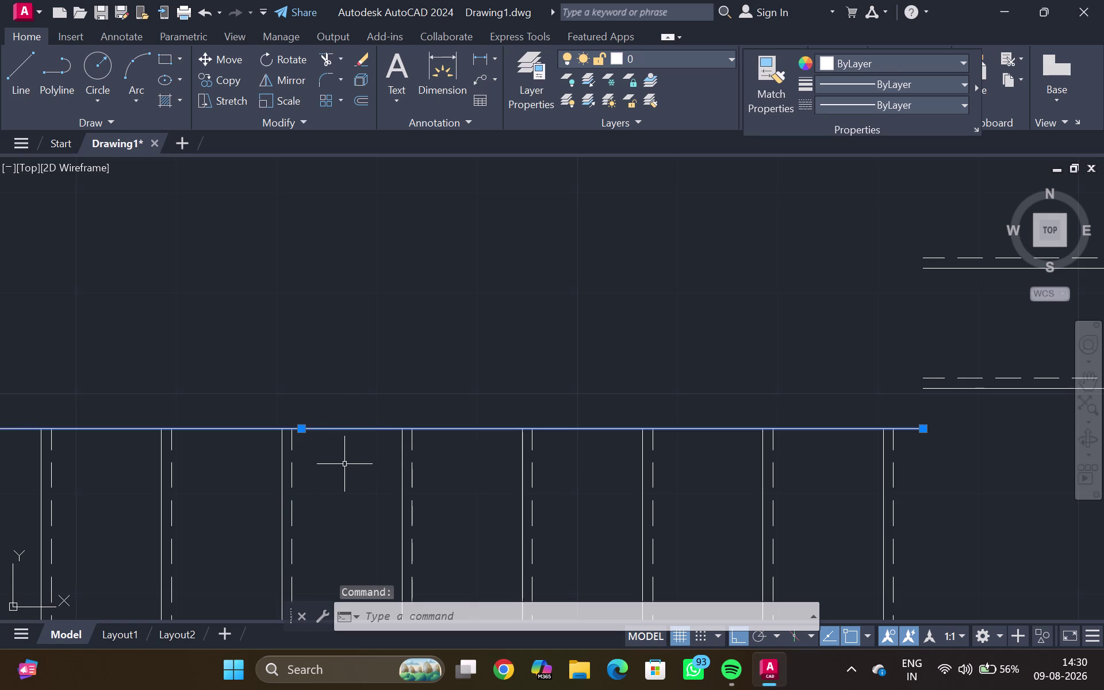
Offset the rail line 2" below to form a double-line handrail.
key(o)
key(Return)
key(2)
key(shift+quotedbl)
key(Return)
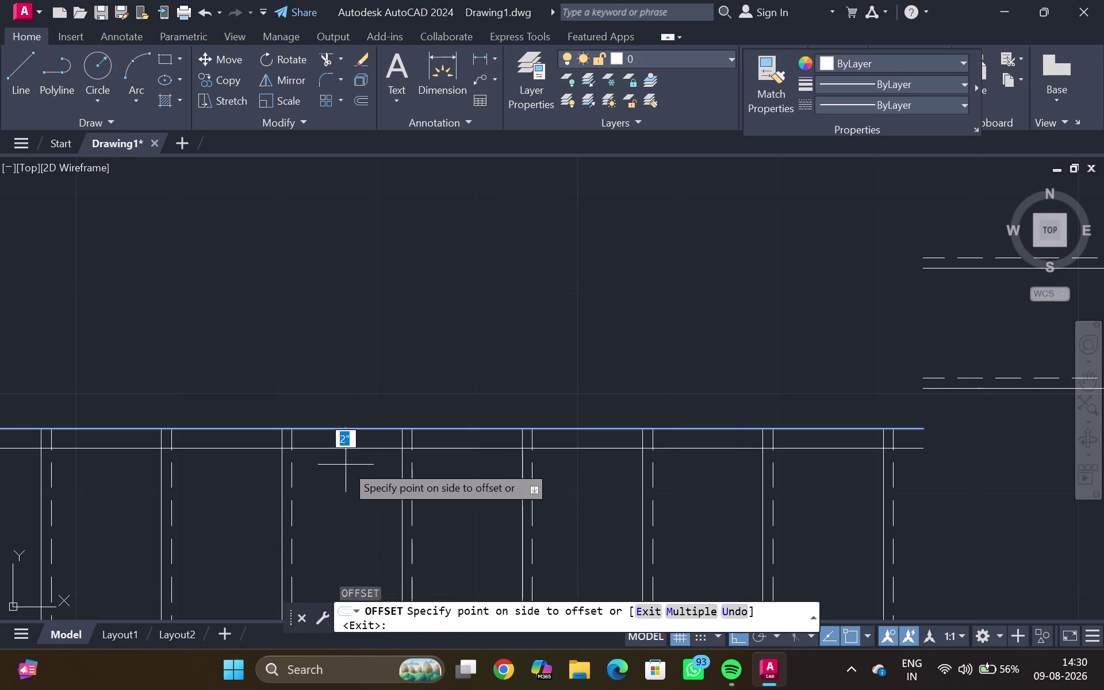
click(266, 452)
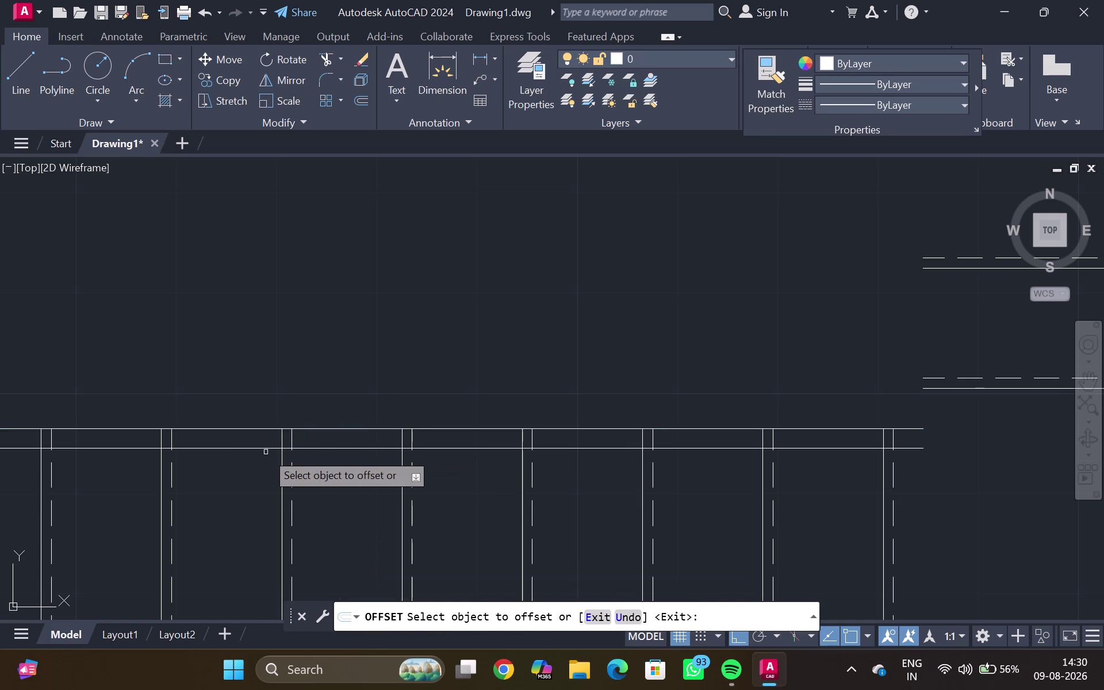
key(Escape)
Draw a short vertical line closing the handrail's left end between the two rails.
scroll(down, 3)
middle_drag(69, 339, 298, 397)
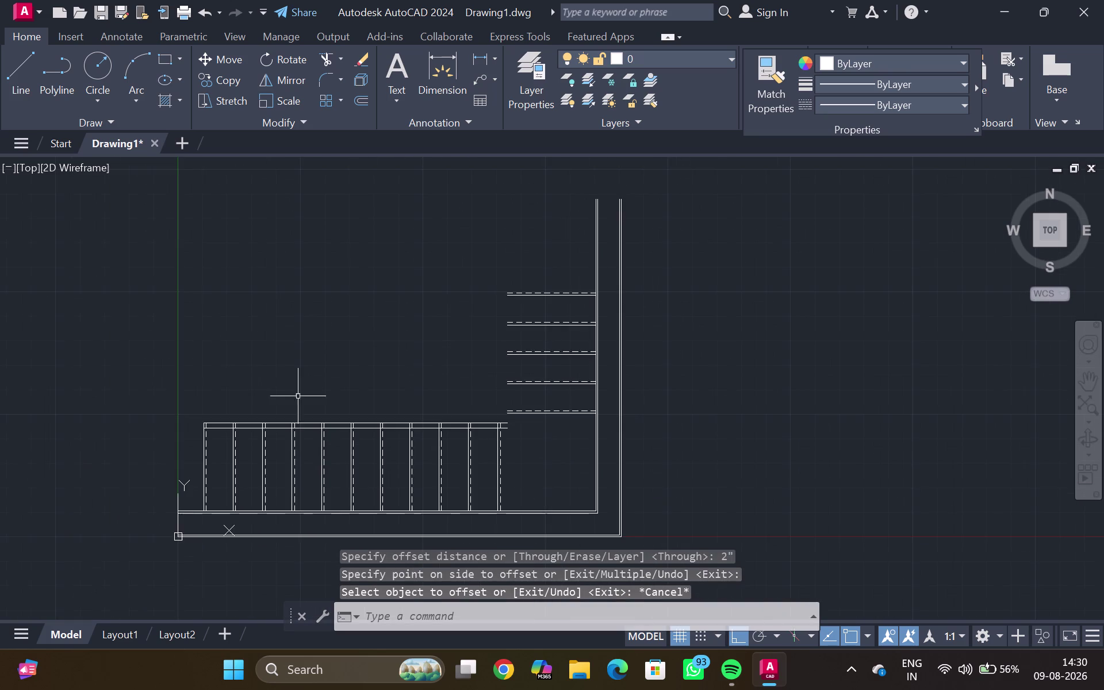
scroll(up, 3)
middle_drag(211, 416, 190, 316)
key(l)
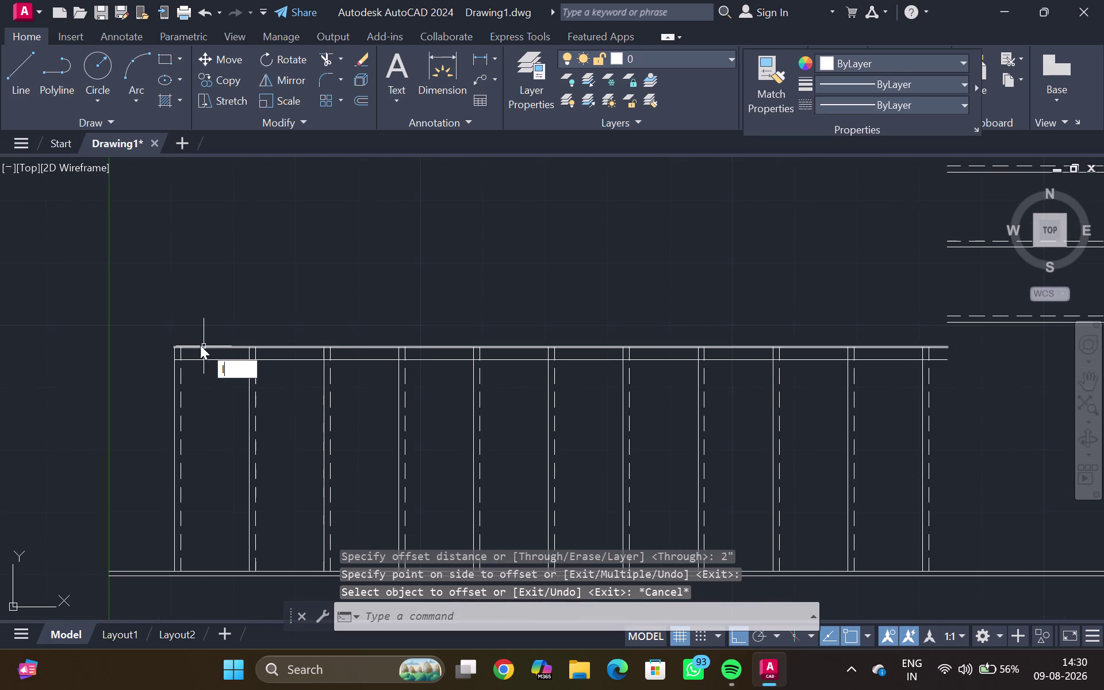
key(Return)
scroll(up, 3)
click(212, 356)
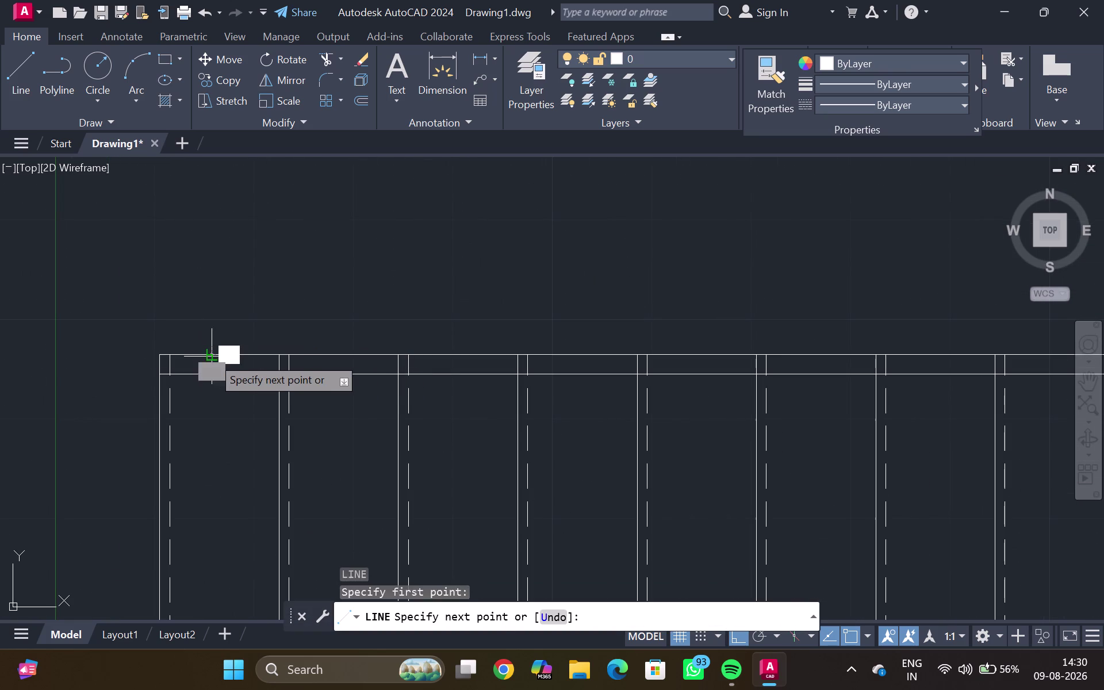
click(211, 373)
key(Escape)
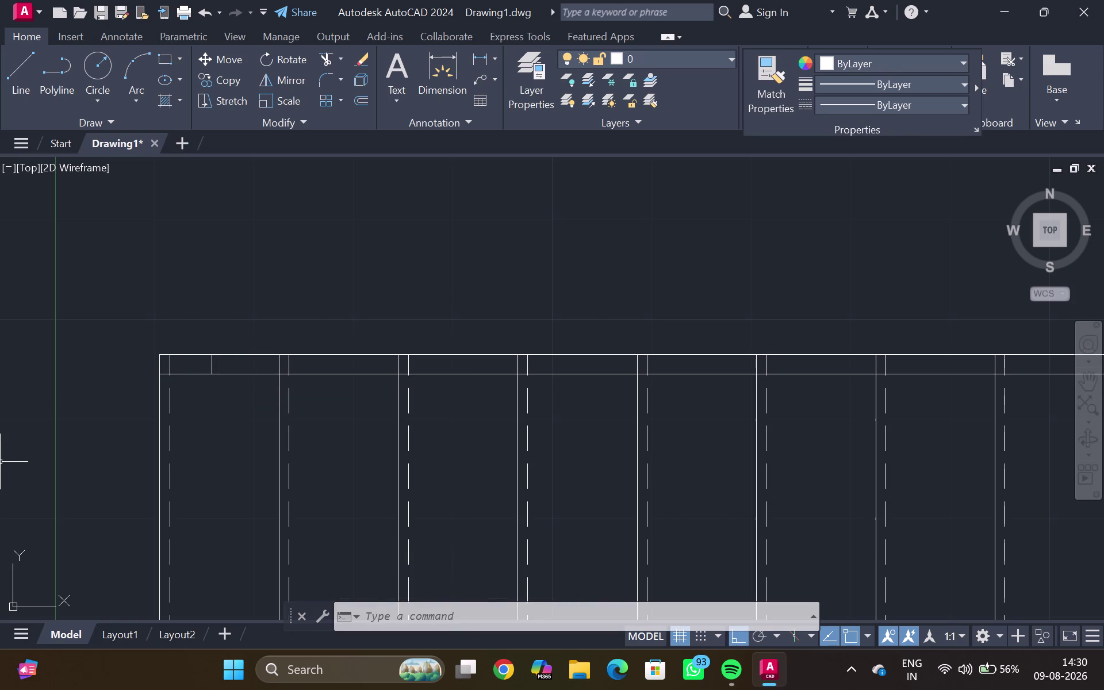
Trim the leftover line pieces at the handrail's left end with TR.
text(tr)
key(Return)
scroll(up, 3)
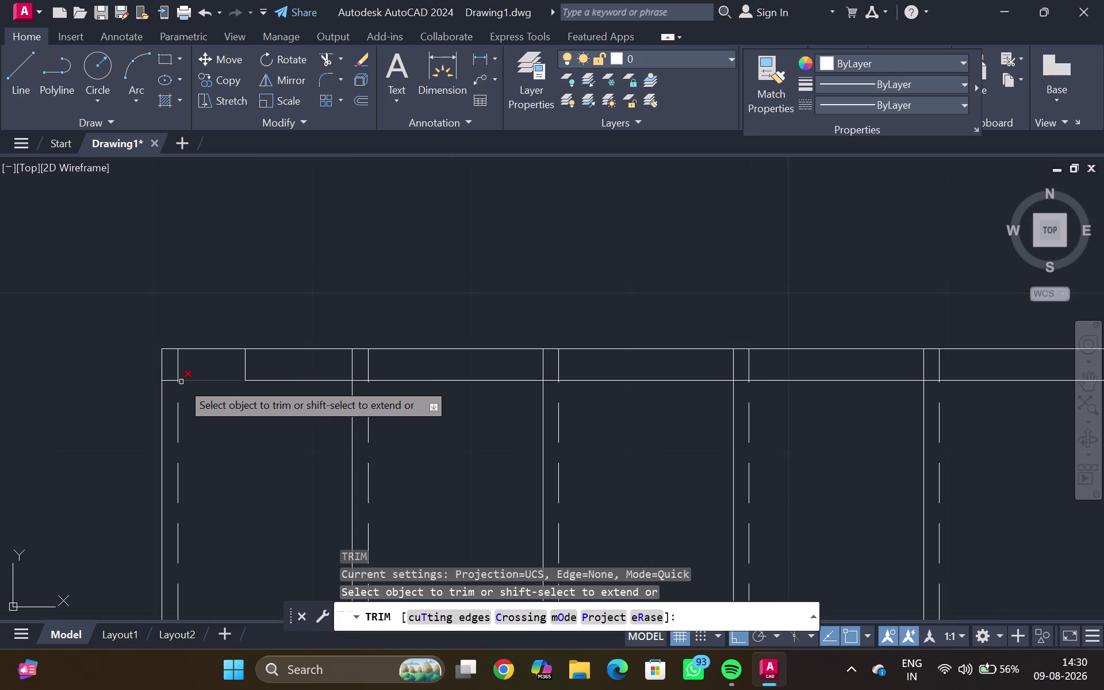
click(181, 382)
click(169, 382)
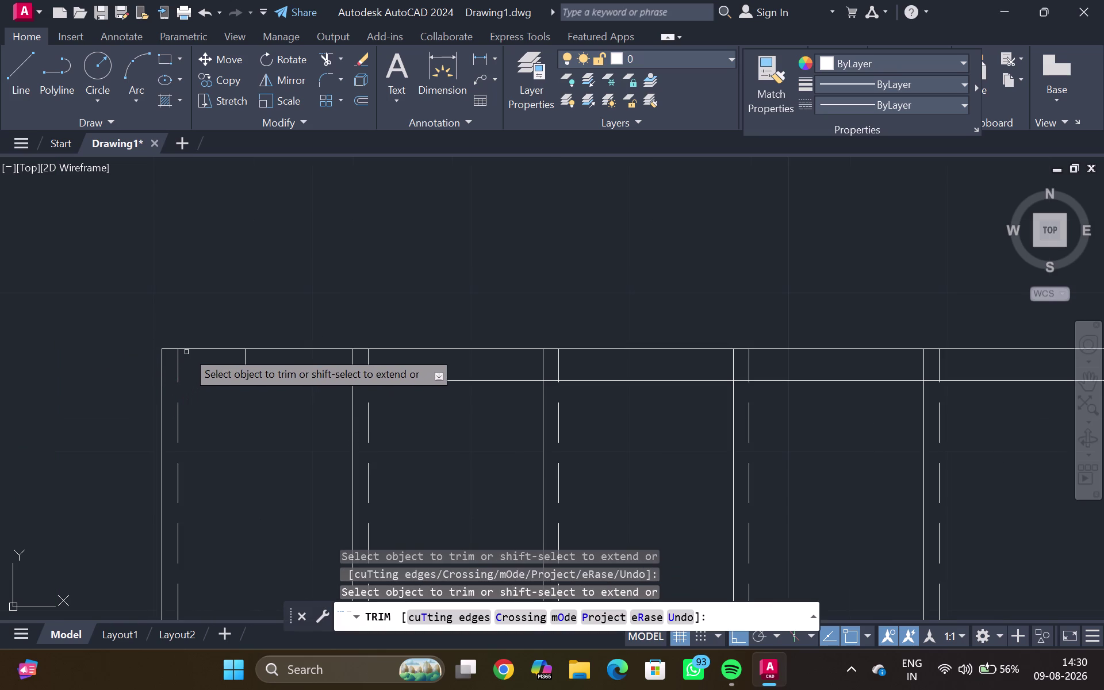
click(190, 350)
click(171, 352)
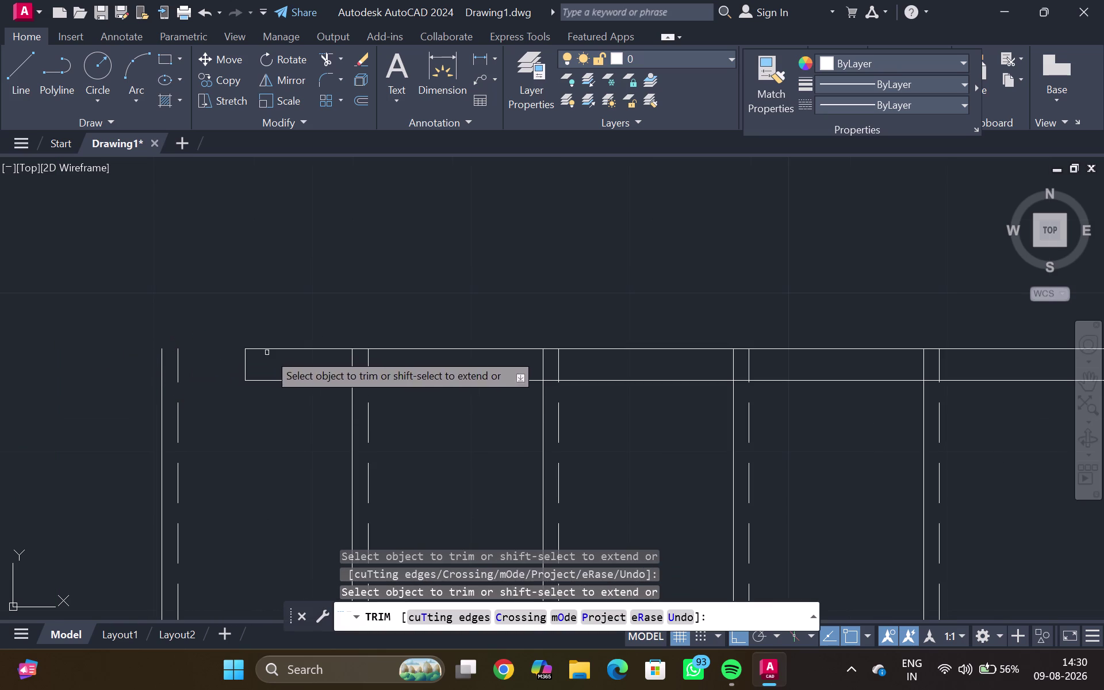
Fence-trim baluster tops crossing the handrail band, undo a mistaken trim, and exit.
drag(342, 370, 400, 383)
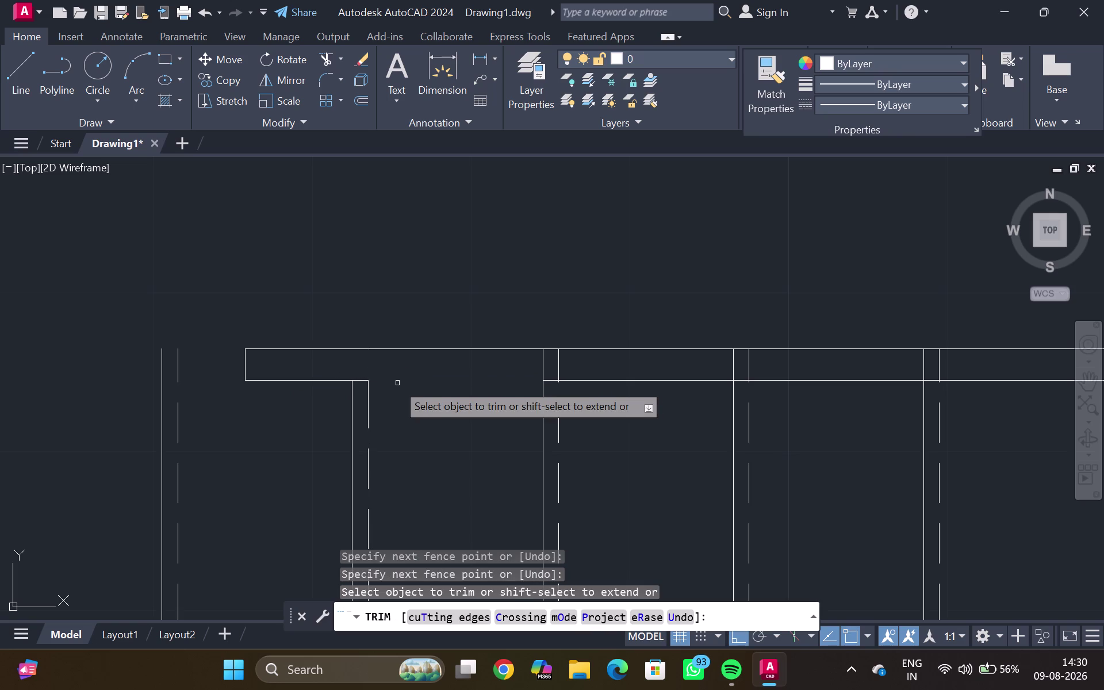
key(ctrl+z)
scroll(down, 3)
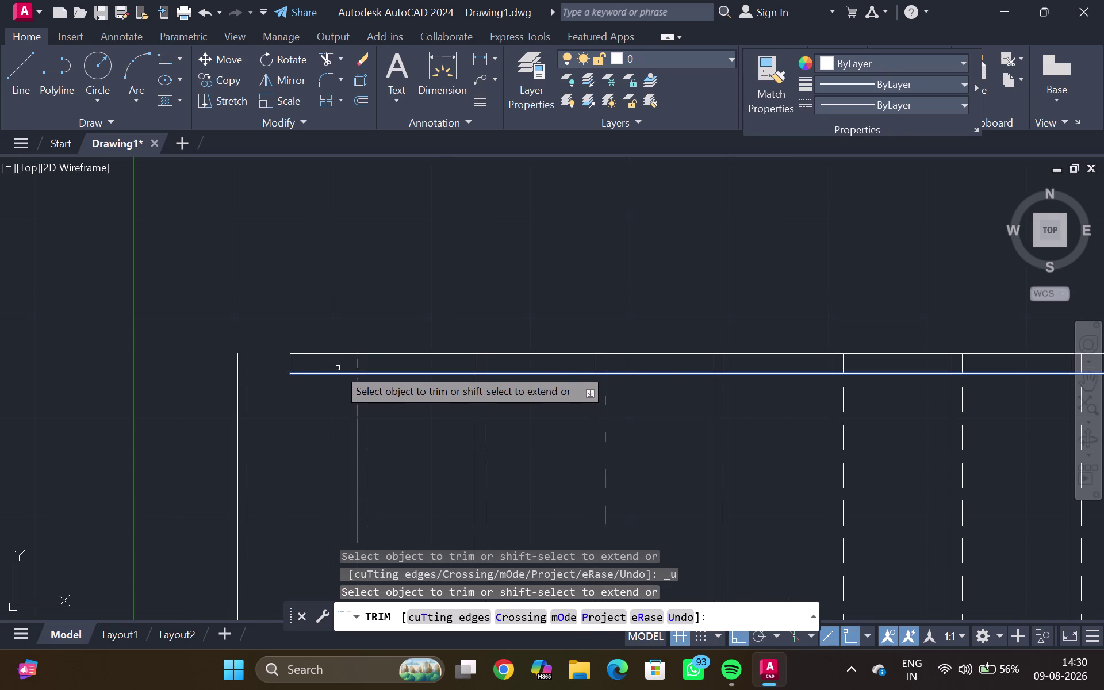
key(Escape)
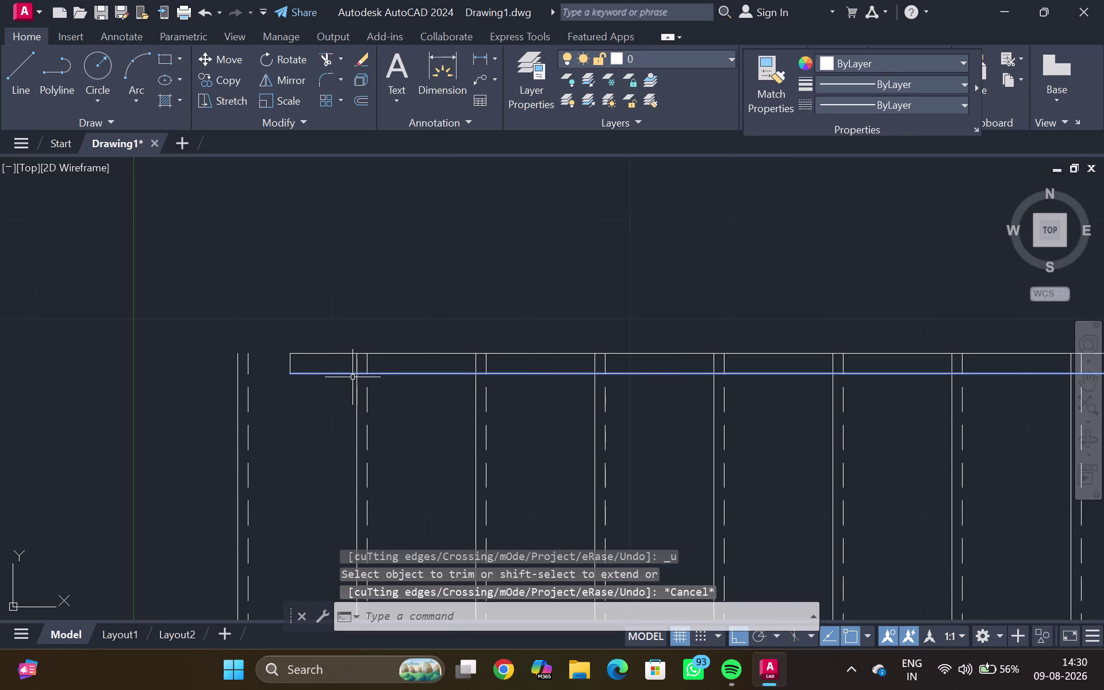
double_click(349, 373)
key(Escape)
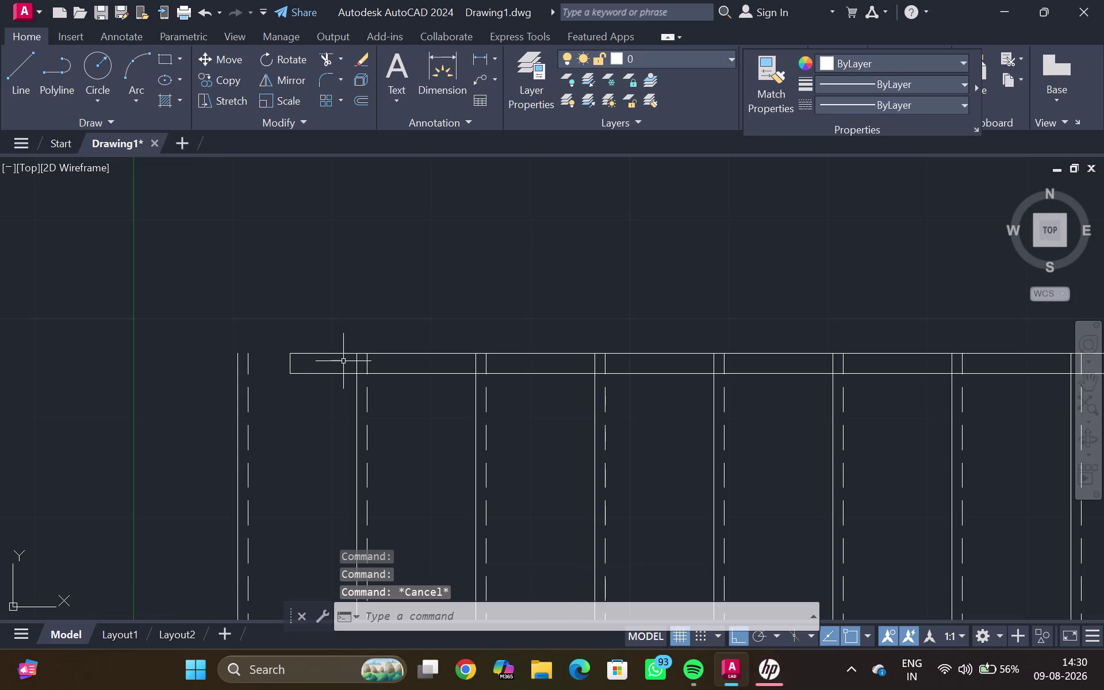
Draw a line from the right-hand rail band's top down to the railing corner.
scroll(up, 3)
scroll(down, 3)
middle_drag(398, 355, 84, 275)
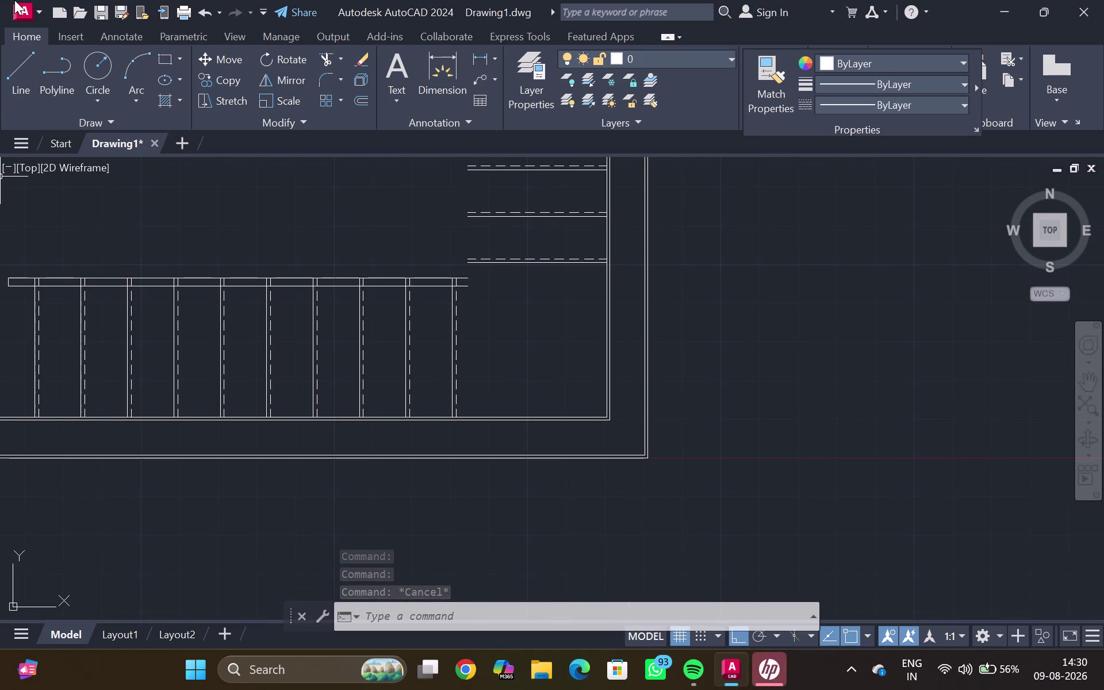
scroll(down, 3)
scroll(down, 3)
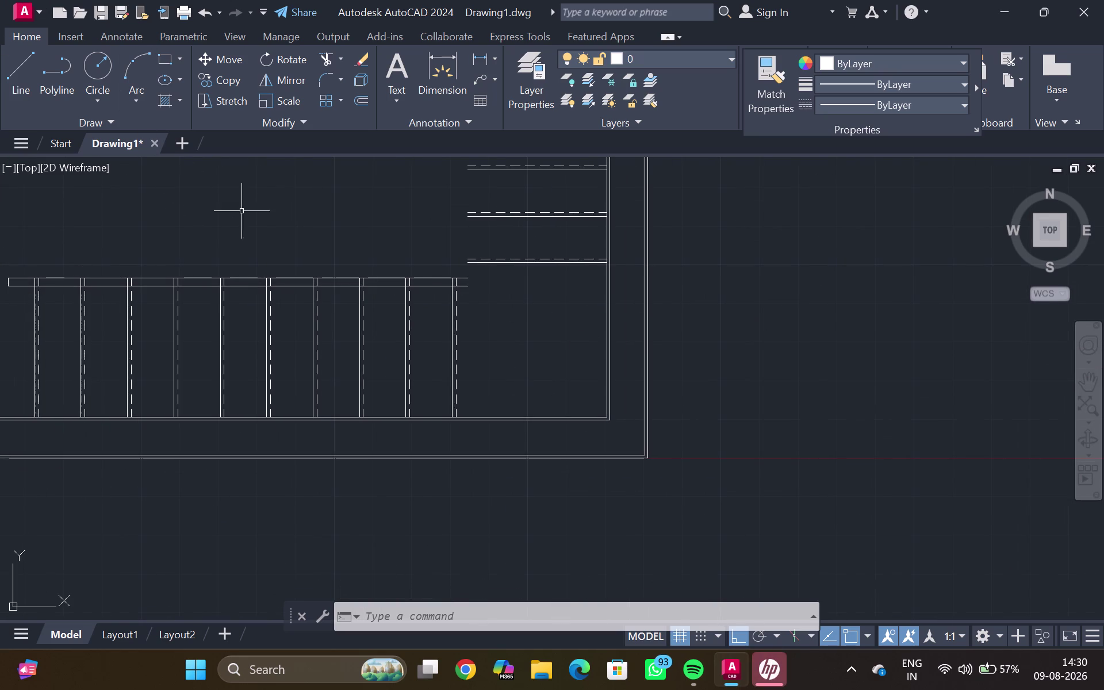
middle_drag(304, 218, 254, 256)
scroll(down, 3)
middle_drag(269, 201, 253, 240)
scroll(up, 3)
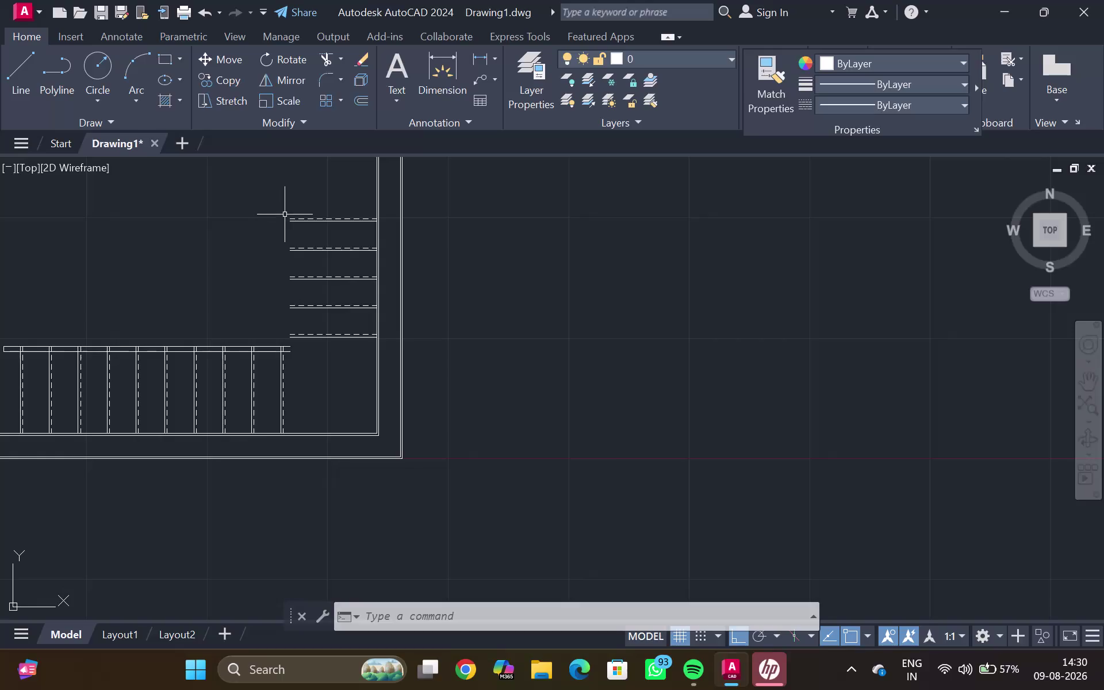
key(l)
key(Return)
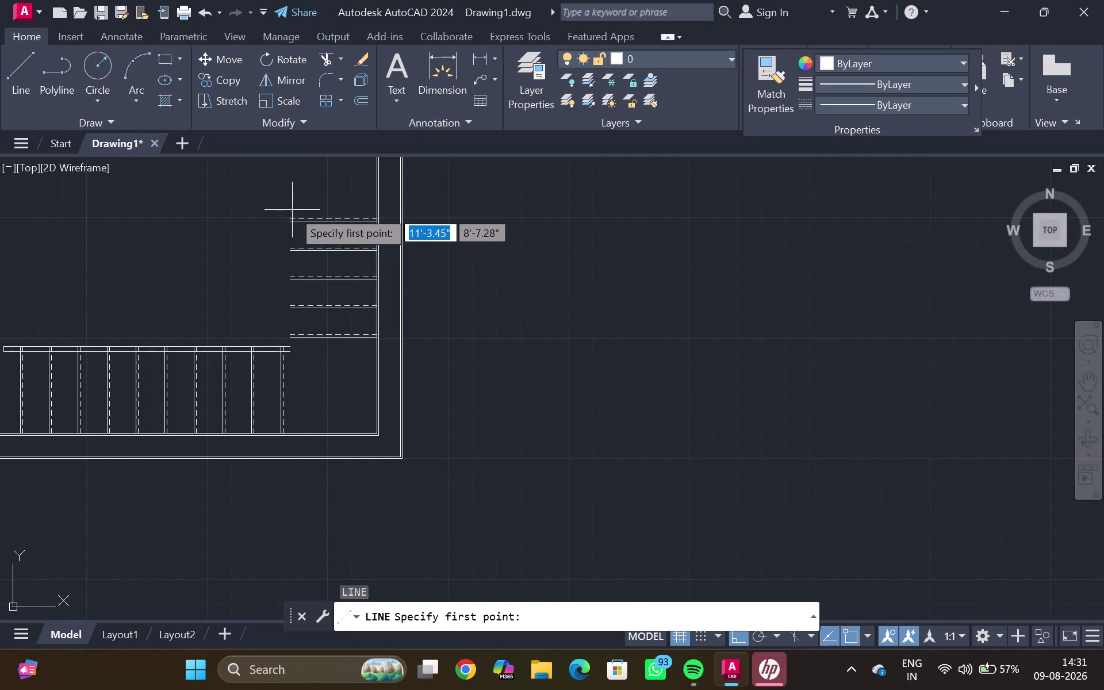
scroll(up, 3)
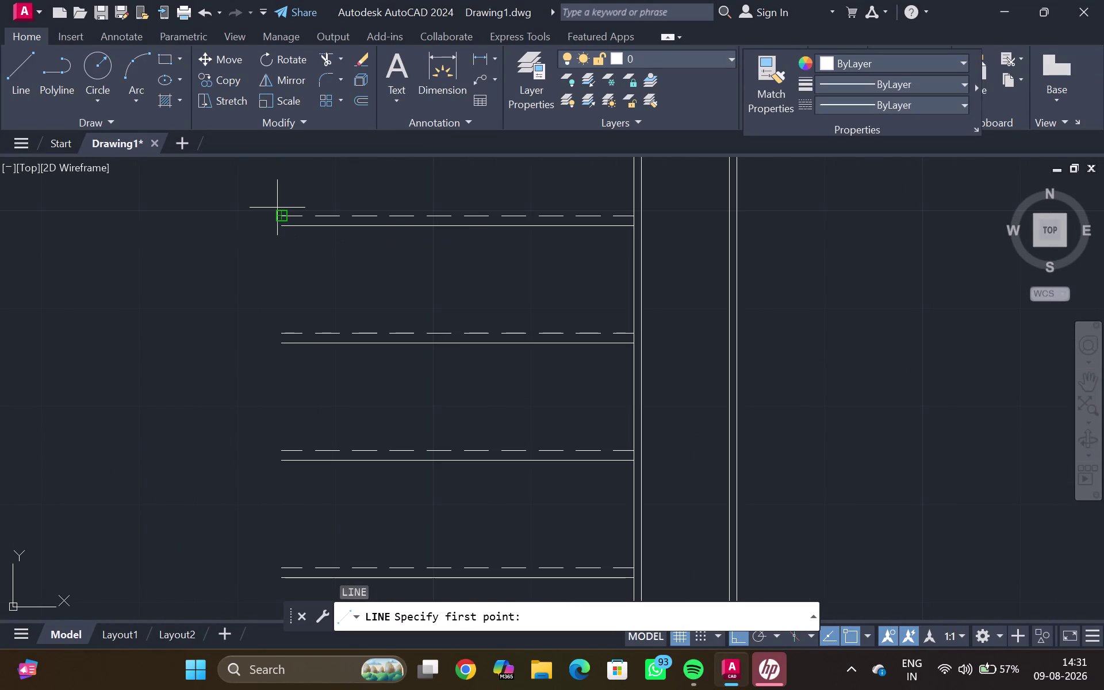
click(282, 217)
middle_drag(279, 306, 278, 152)
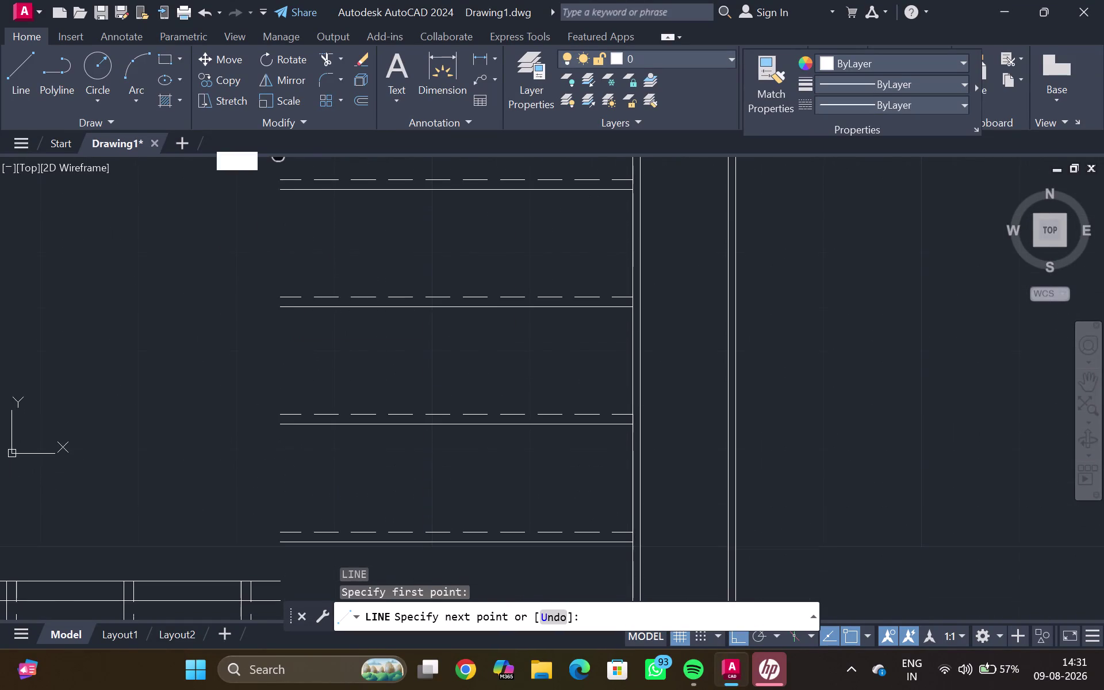
middle_drag(244, 392, 261, 294)
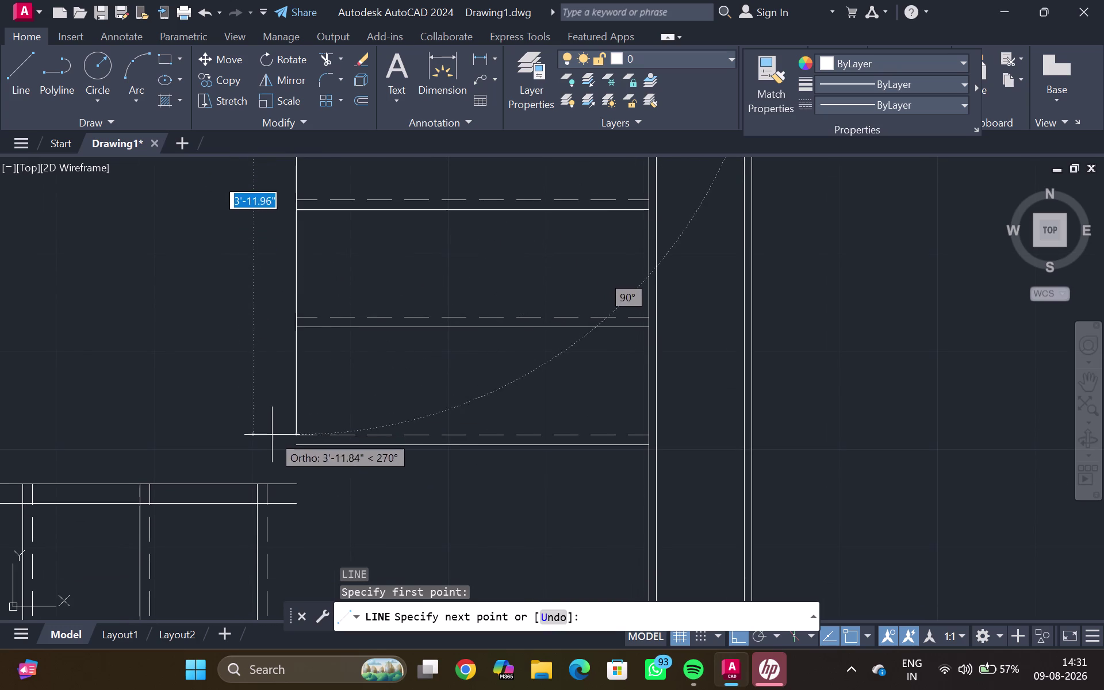
click(267, 499)
key(Escape)
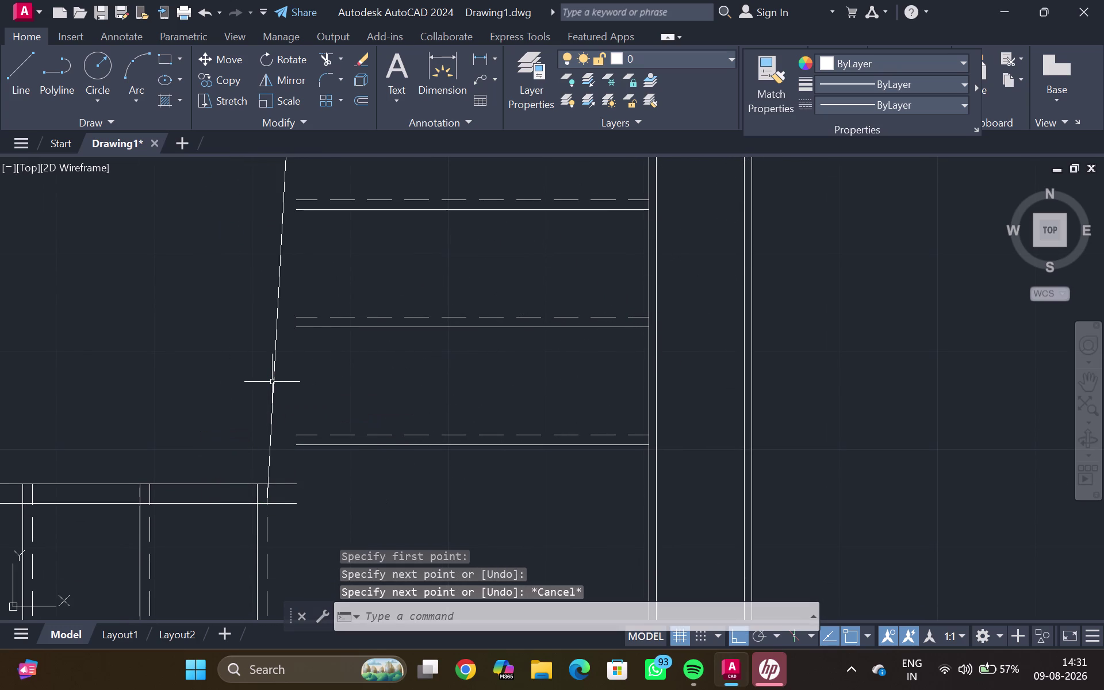
Undo the slanted line, redraw it vertically to the railing corner, and select it.
key(ctrl+z)
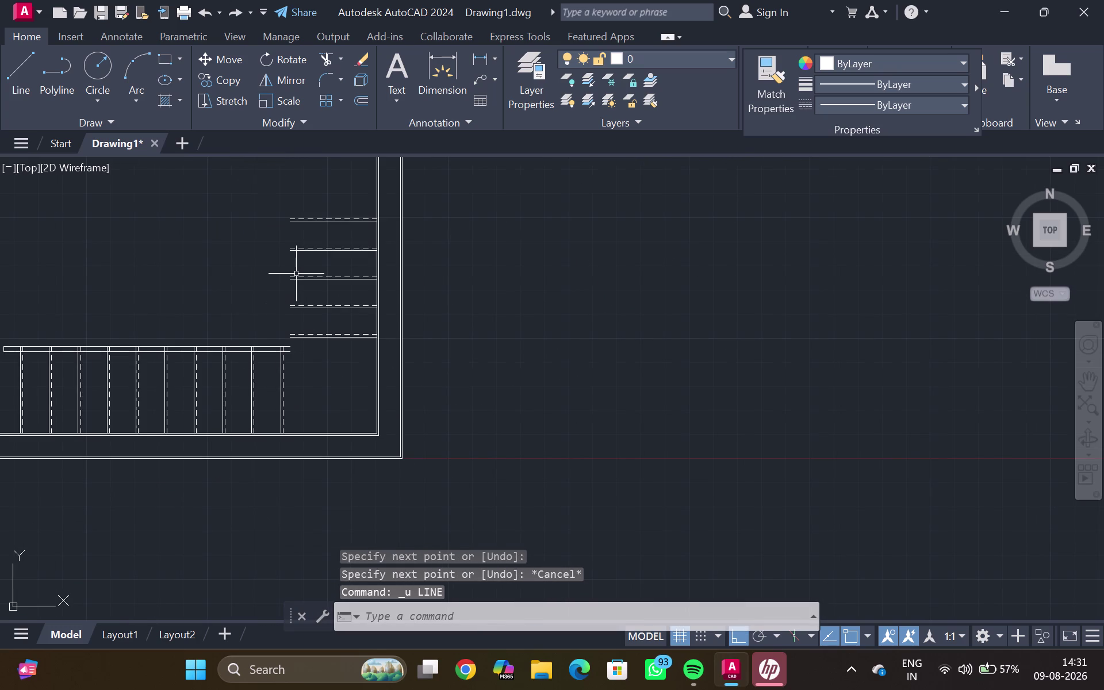
key(l)
key(Return)
scroll(up, 3)
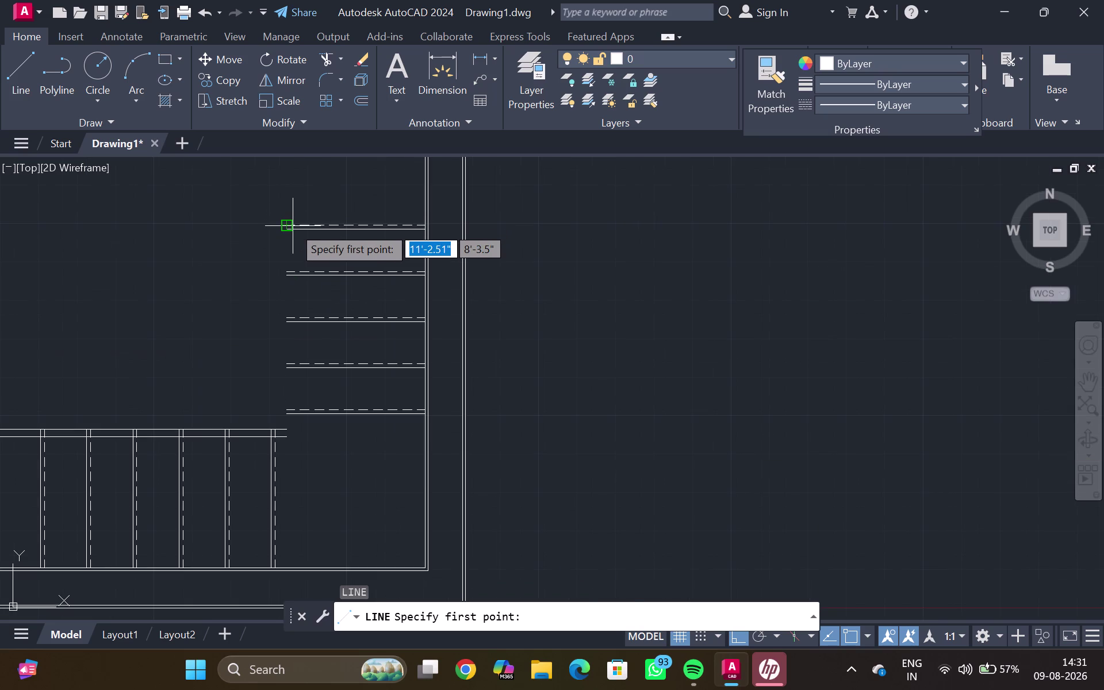
scroll(up, 3)
drag(280, 224, 285, 248)
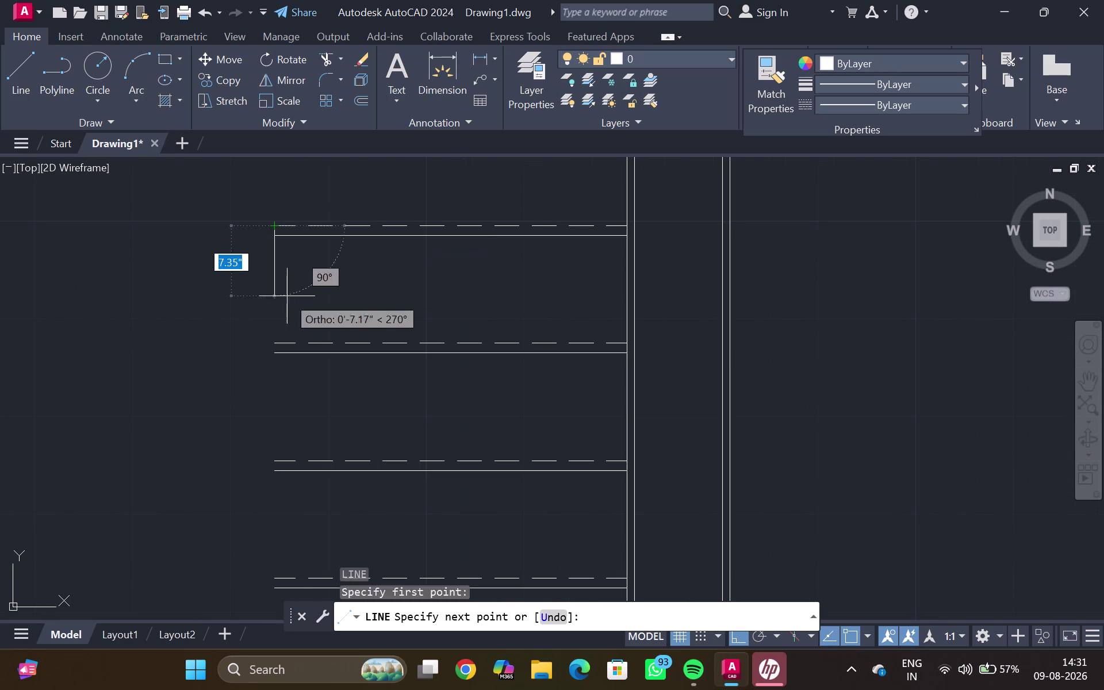
scroll(down, 3)
middle_drag(263, 383, 304, 232)
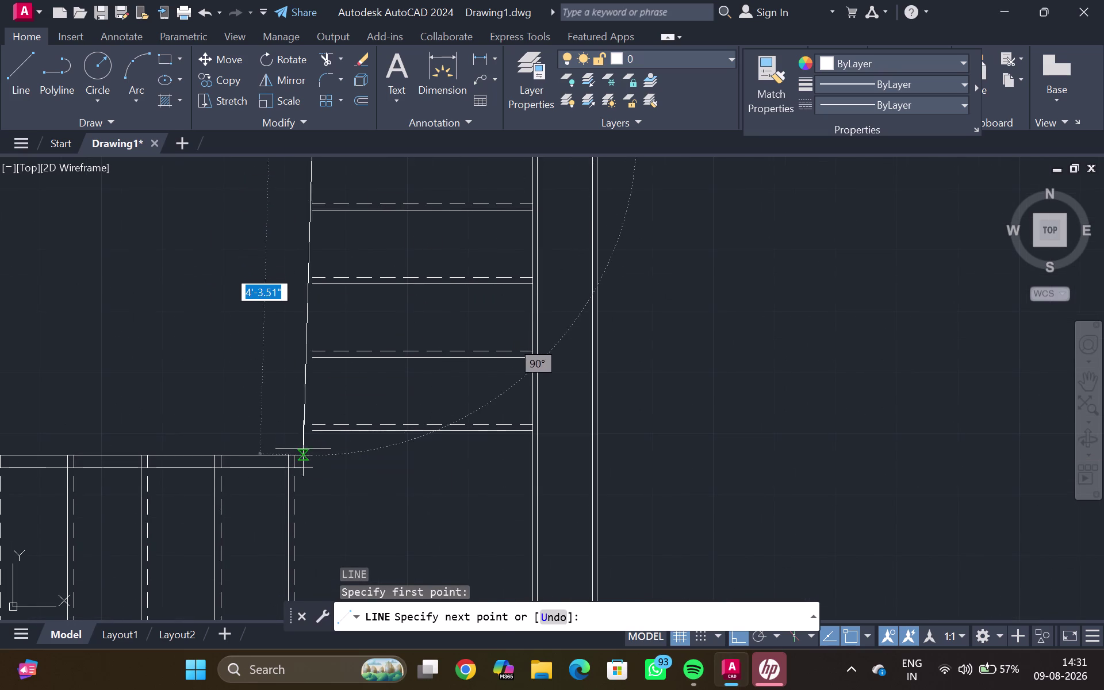
click(310, 457)
key(Escape)
scroll(down, 3)
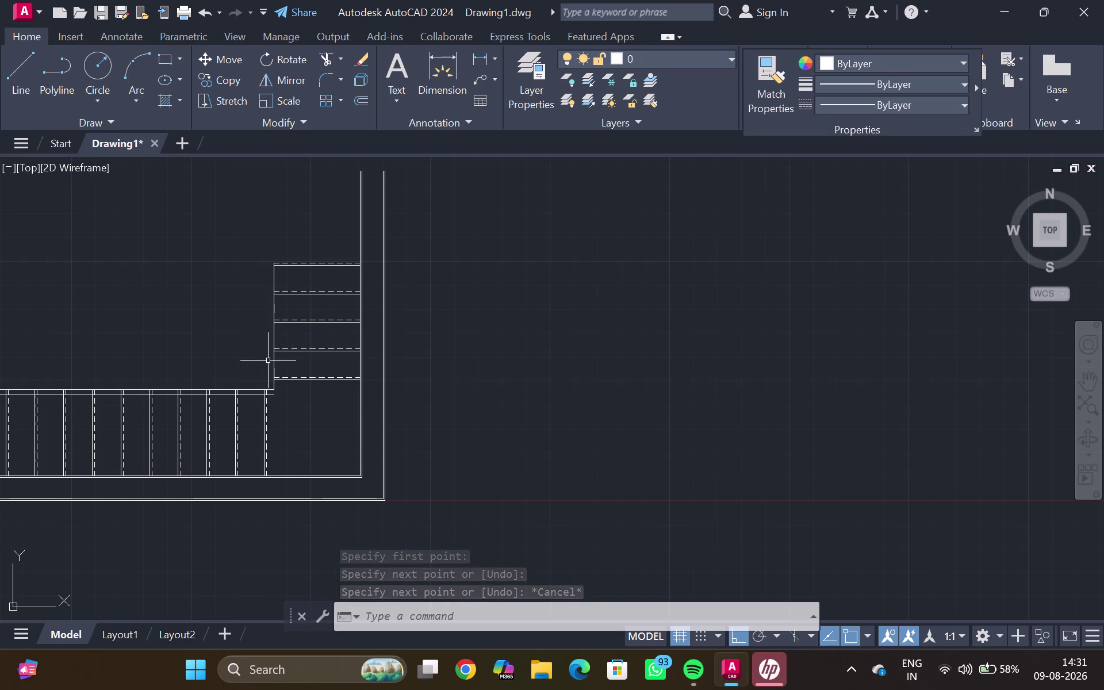
click(274, 363)
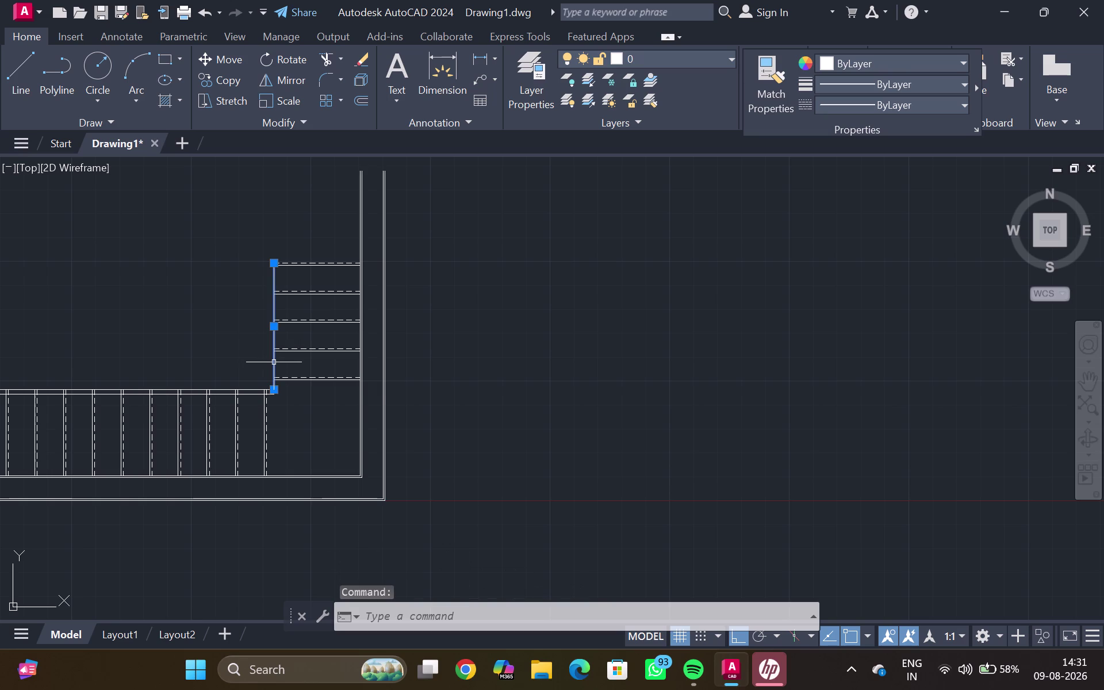
Offset the vertical edge line 2" to its left.
key(o)
key(Return)
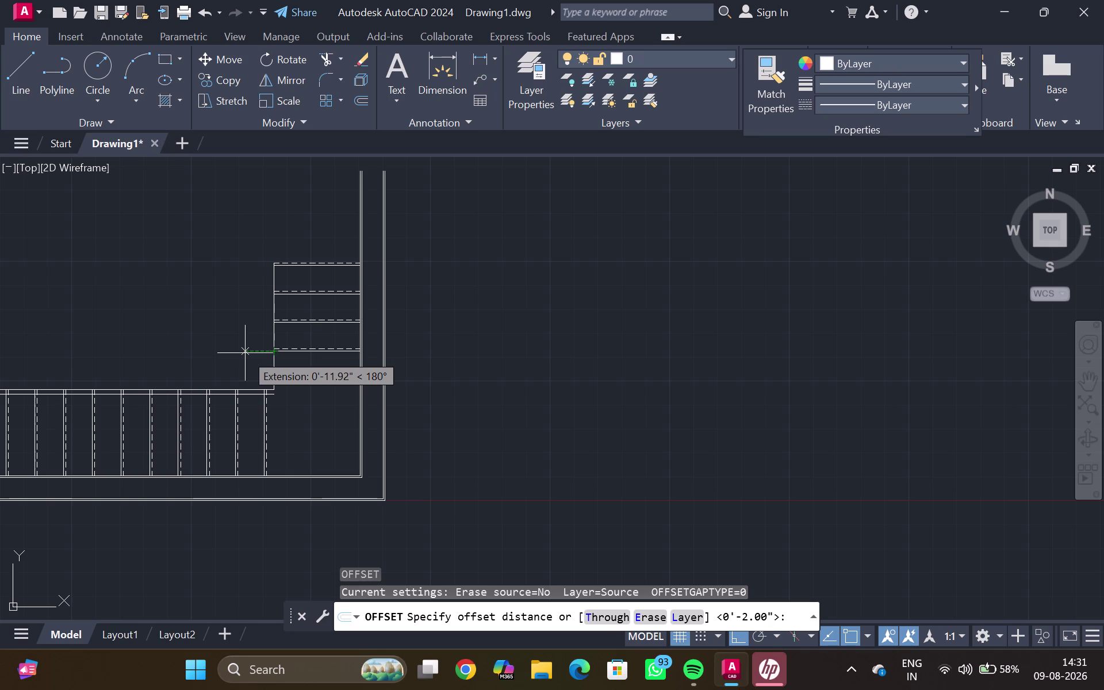
key(2)
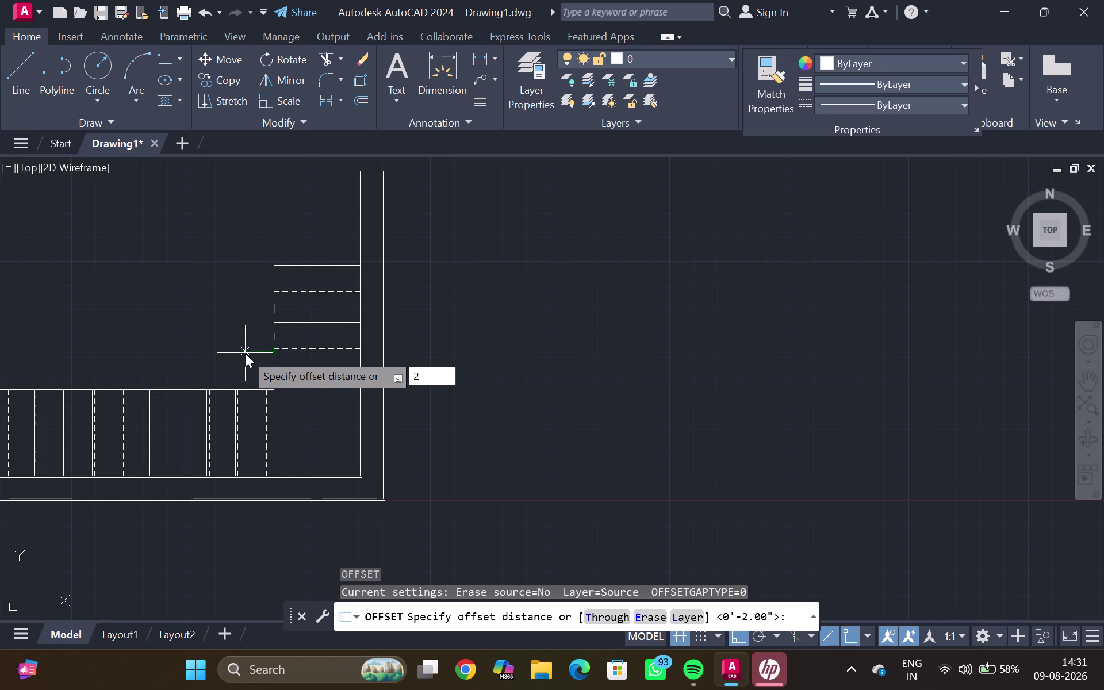
key(shift+quotedbl)
key(Return)
click(244, 352)
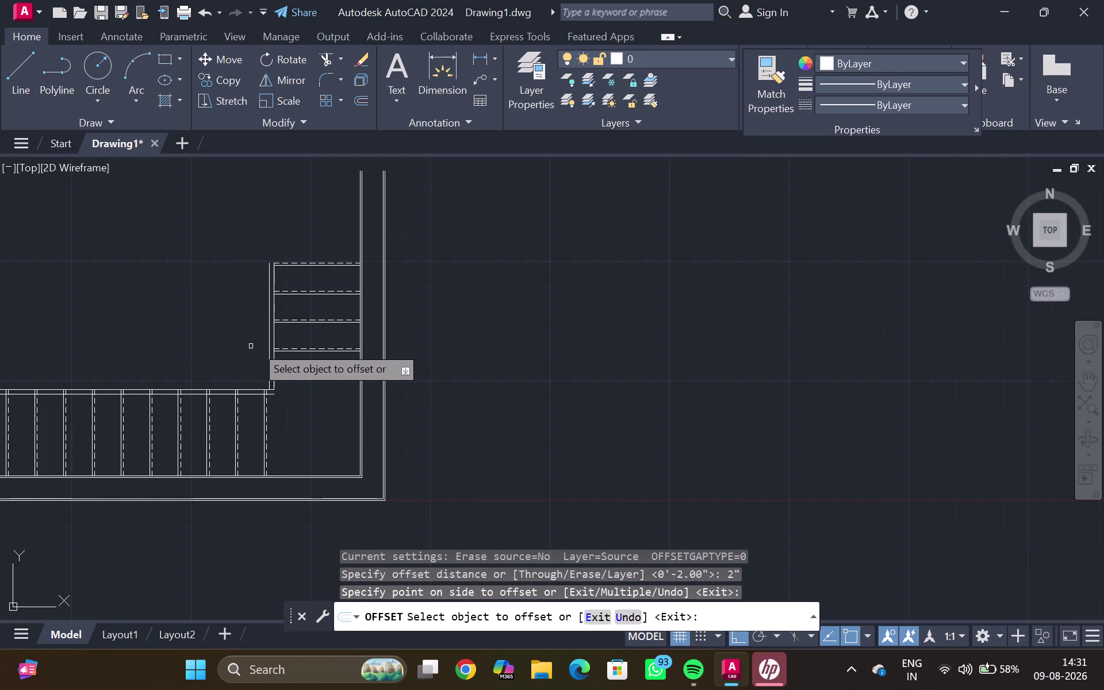
key(Escape)
Pan to the long railing's top band and start the TRIM command.
scroll(up, 3)
scroll(down, 3)
middle_drag(161, 348, 209, 360)
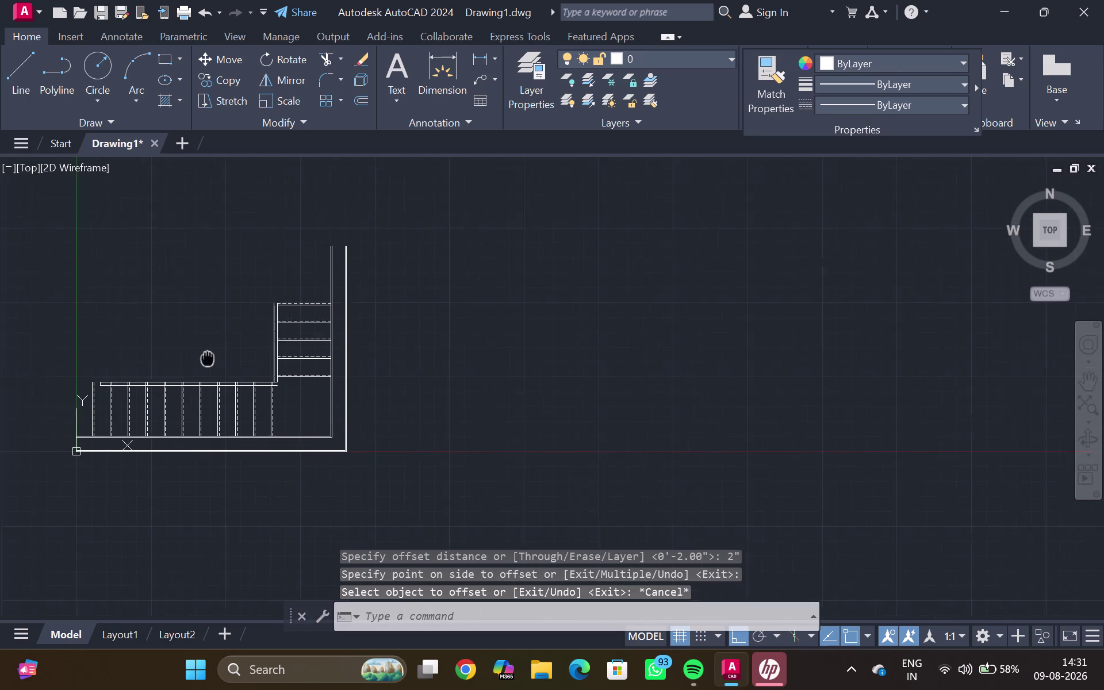
middle_drag(209, 359, 214, 362)
scroll(up, 3)
middle_click(112, 385)
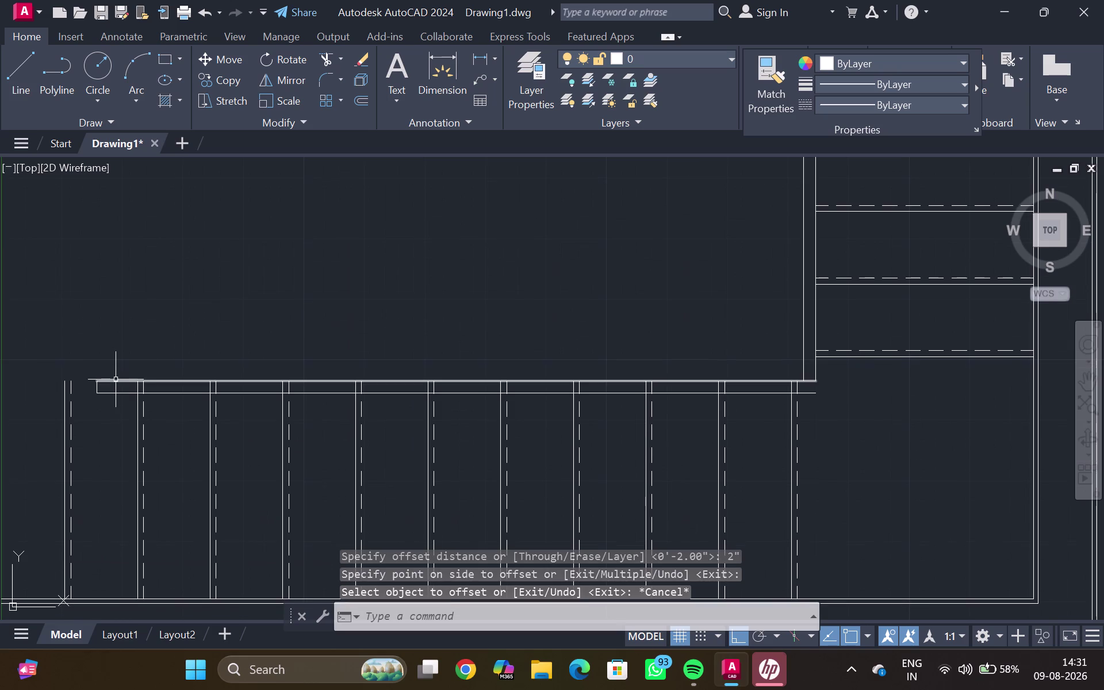
key(t)
key(r)
key(Return)
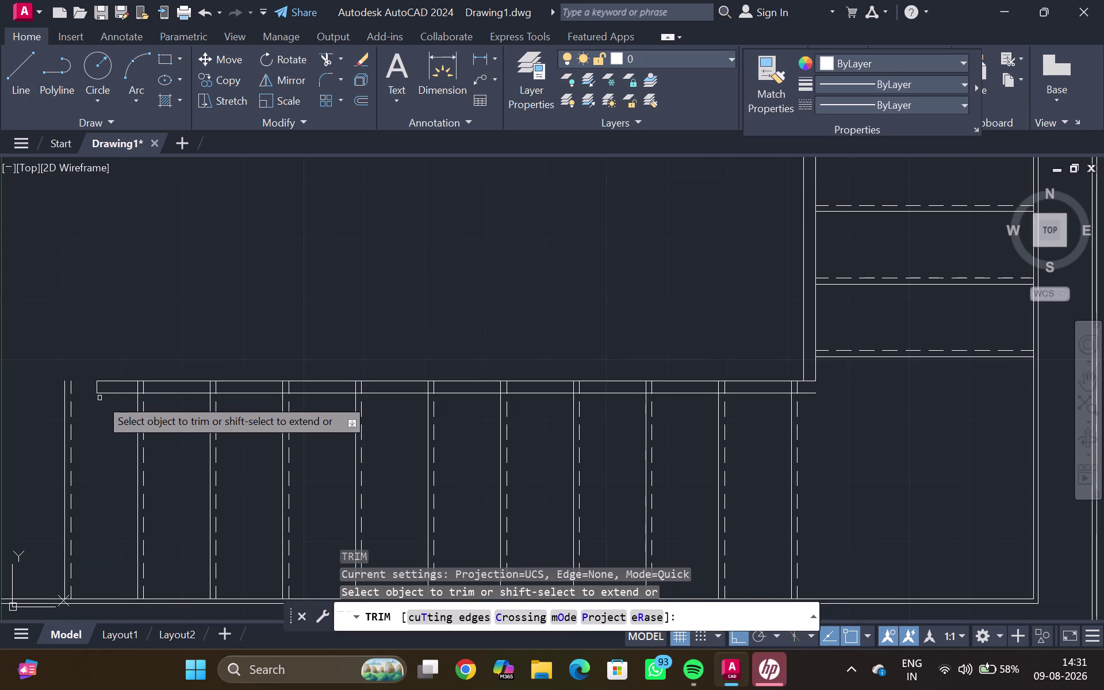
Fence-trim the post lines inside the left half of the top rail band.
click(135, 388)
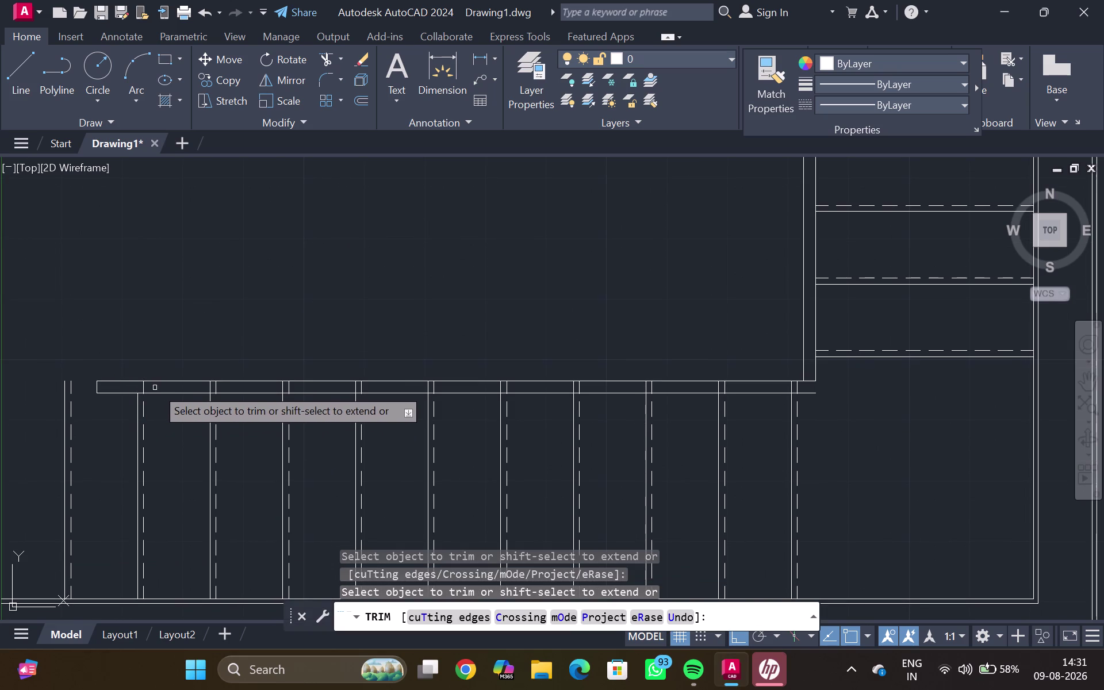
drag(131, 387, 147, 386)
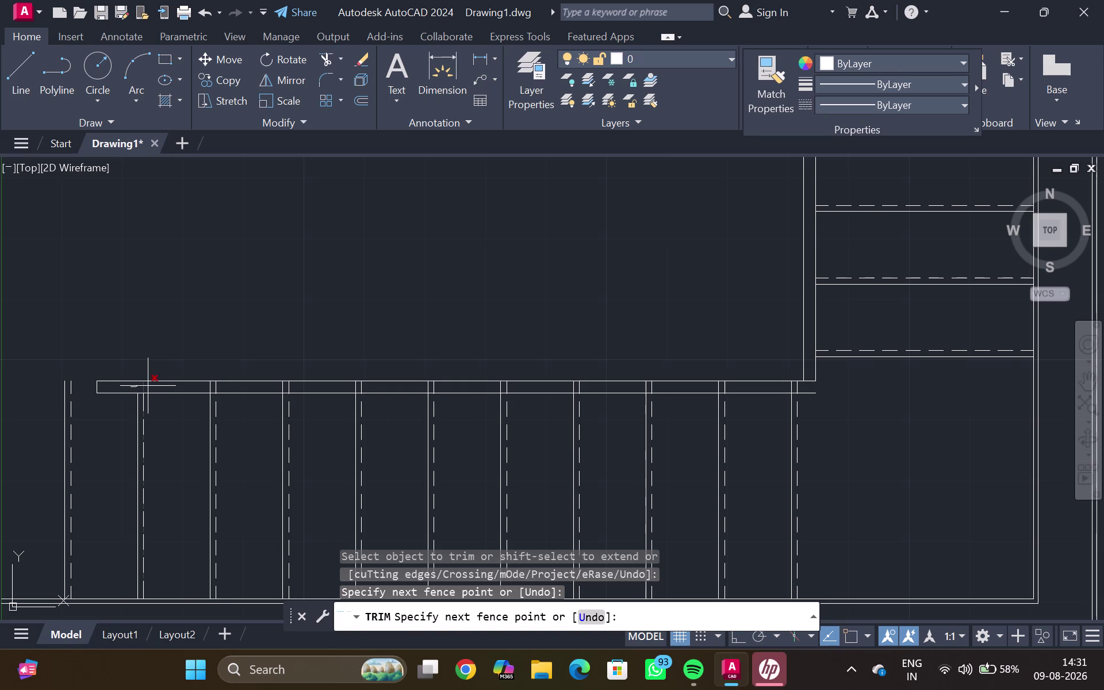
drag(147, 386, 191, 387)
drag(192, 387, 236, 384)
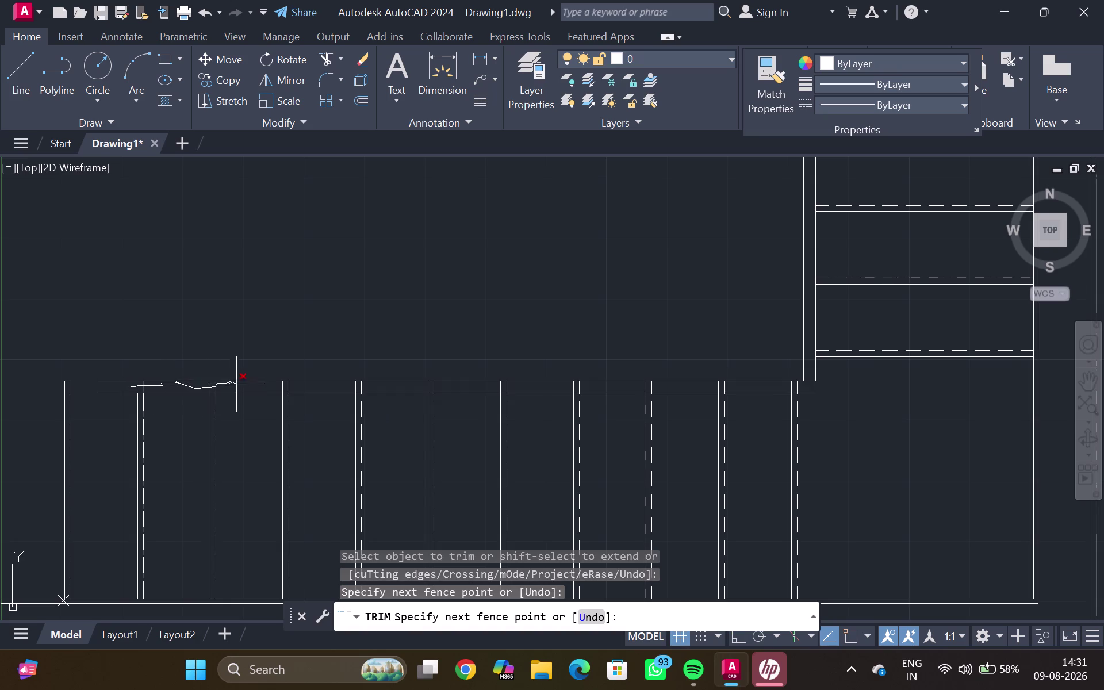
drag(235, 384, 239, 385)
drag(245, 388, 326, 388)
drag(326, 388, 394, 388)
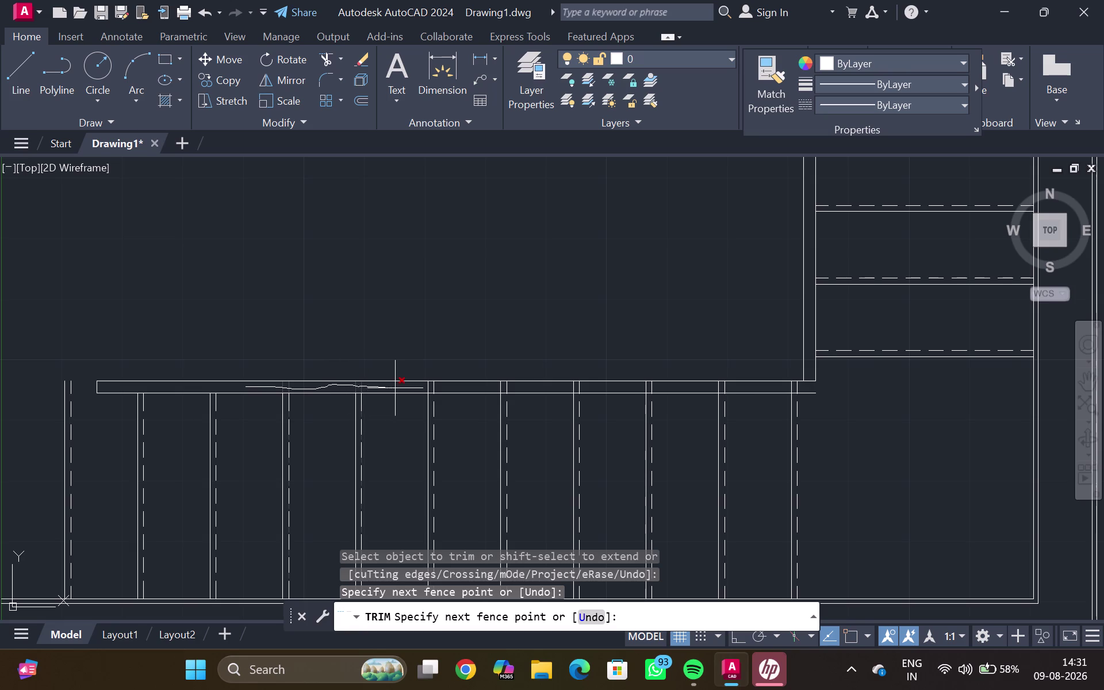
Fence-trim the remaining post lines through to the band's right corner, then exit.
drag(395, 388, 396, 388)
drag(396, 388, 454, 384)
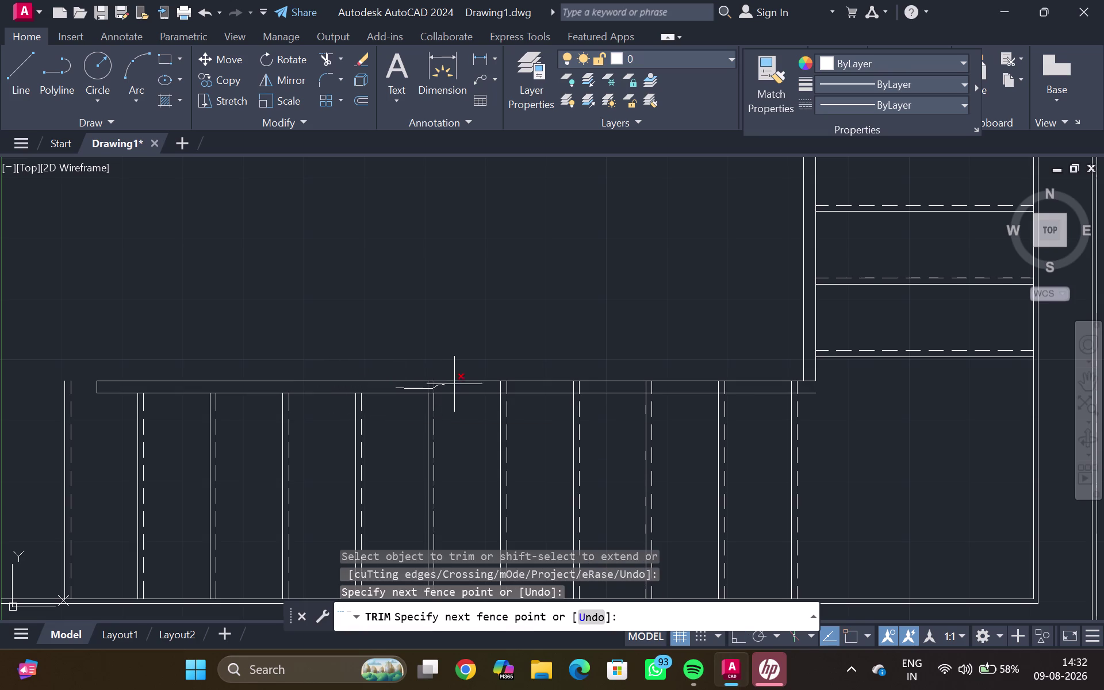
drag(454, 384, 527, 387)
drag(528, 387, 642, 386)
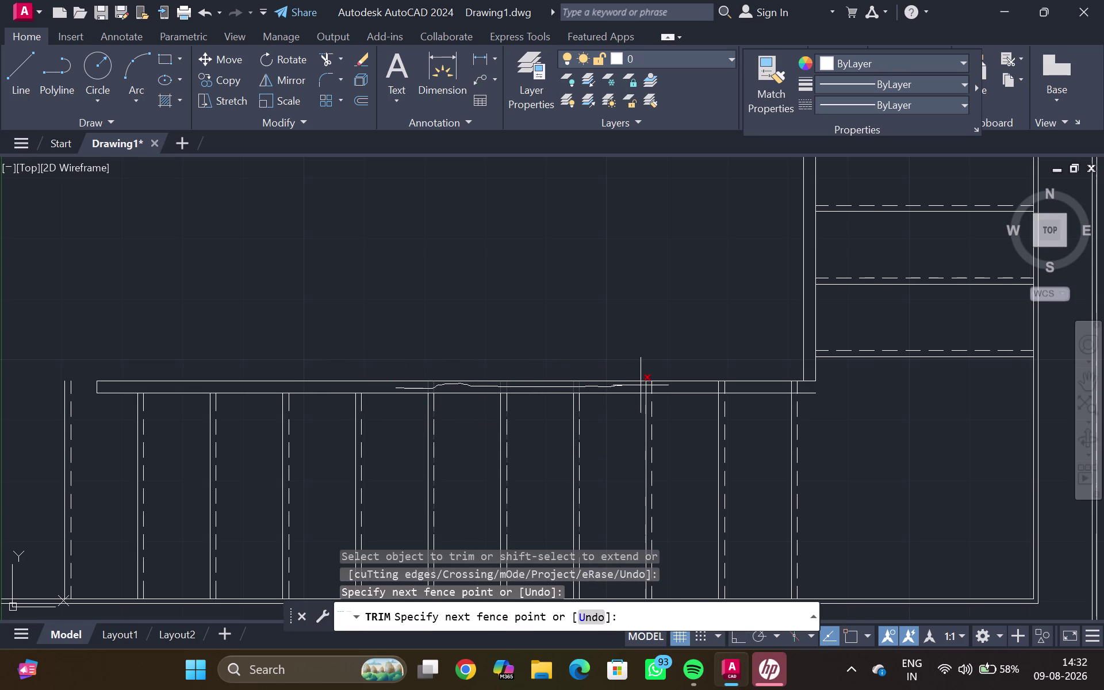
drag(641, 385, 707, 389)
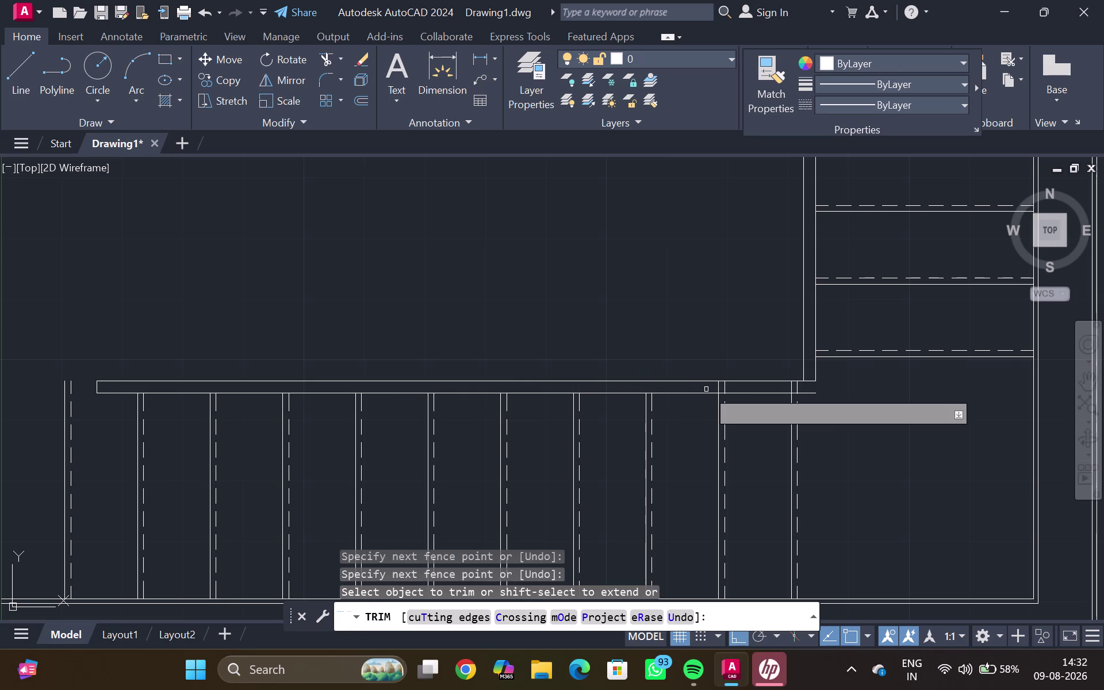
click(706, 390)
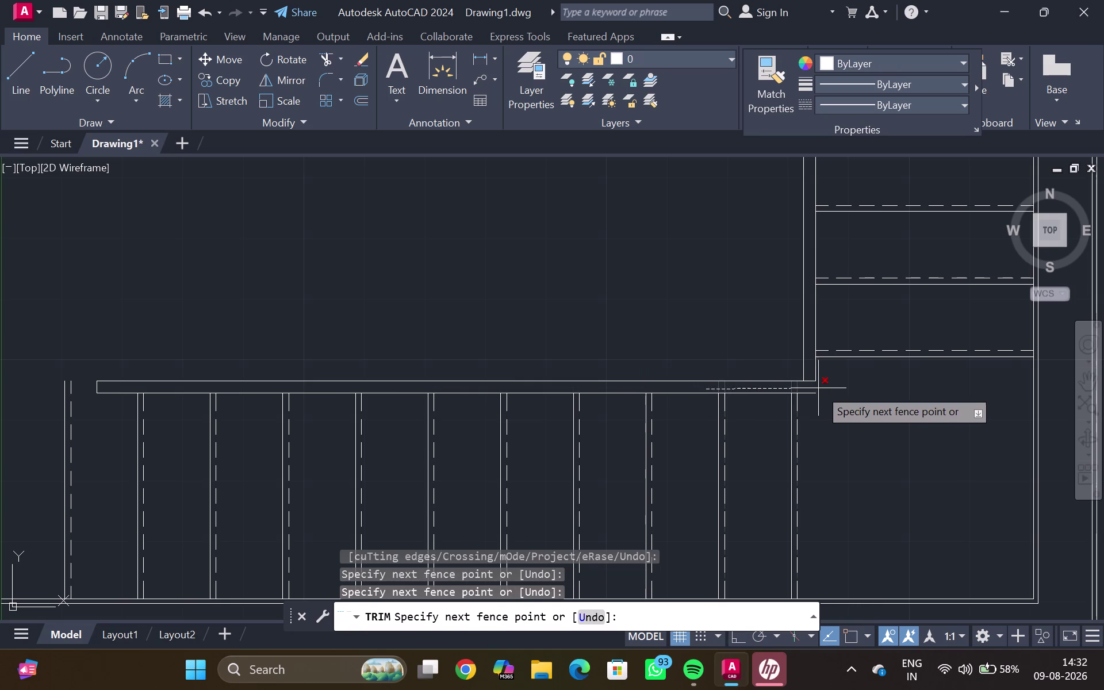
click(838, 382)
key(Escape)
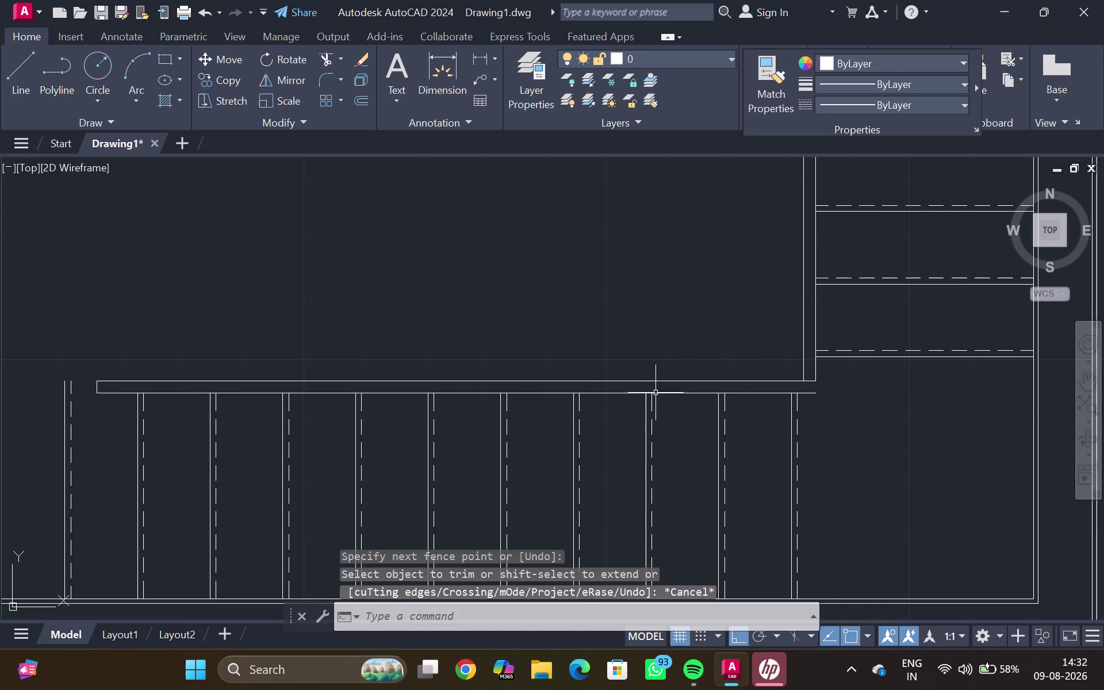
scroll(up, 3)
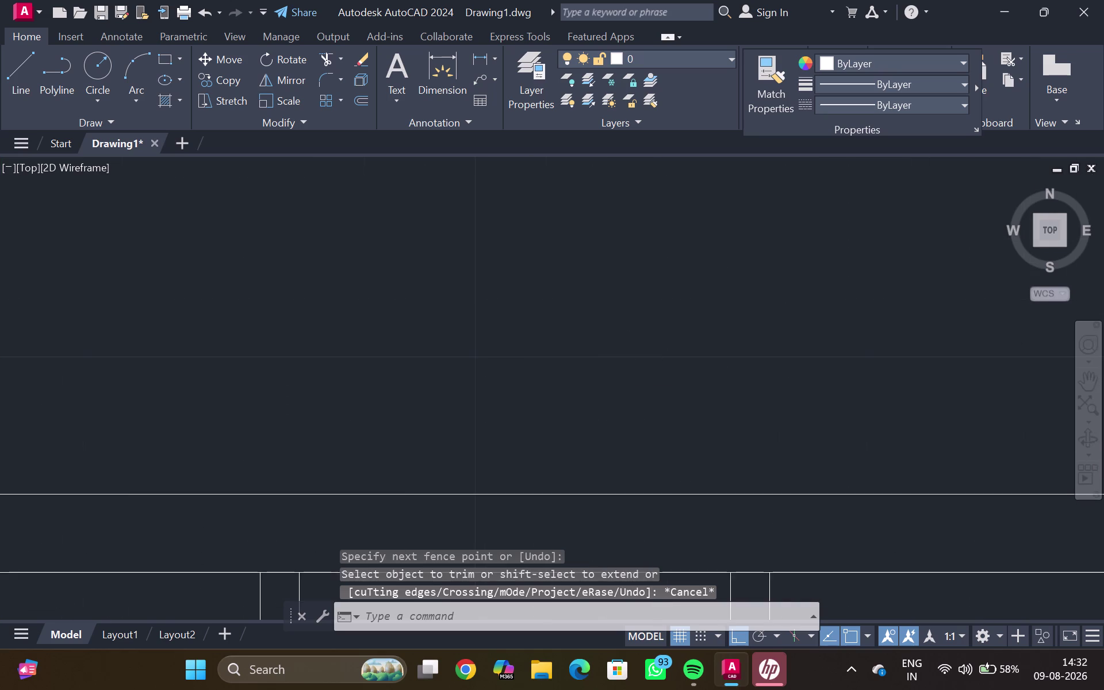
Zoom and drag across the railing plan view.
scroll(down, 3)
scroll(up, 3)
scroll(up, 3)
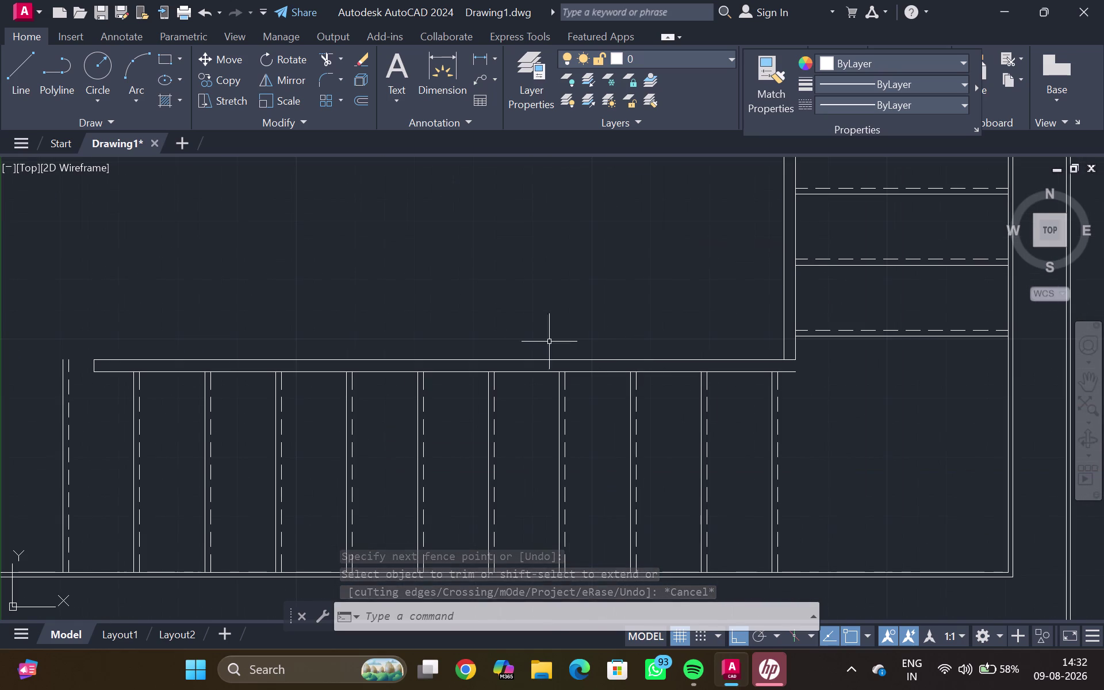
drag(522, 336, 570, 302)
drag(572, 302, 915, 329)
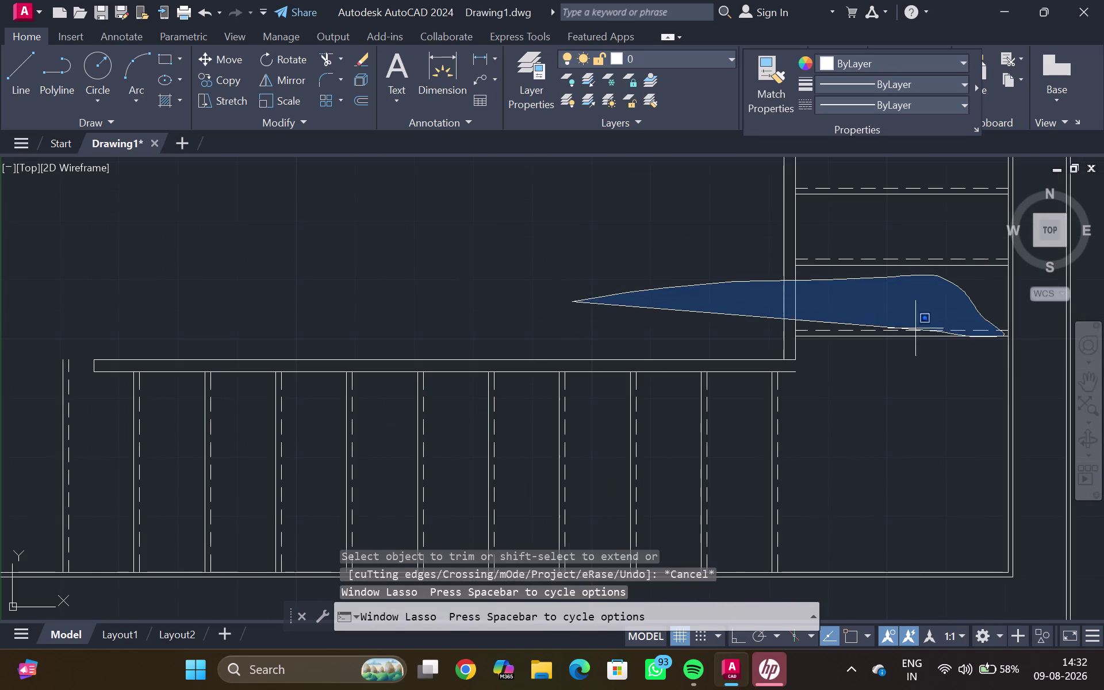
drag(915, 329, 665, 281)
click(666, 281)
click(706, 280)
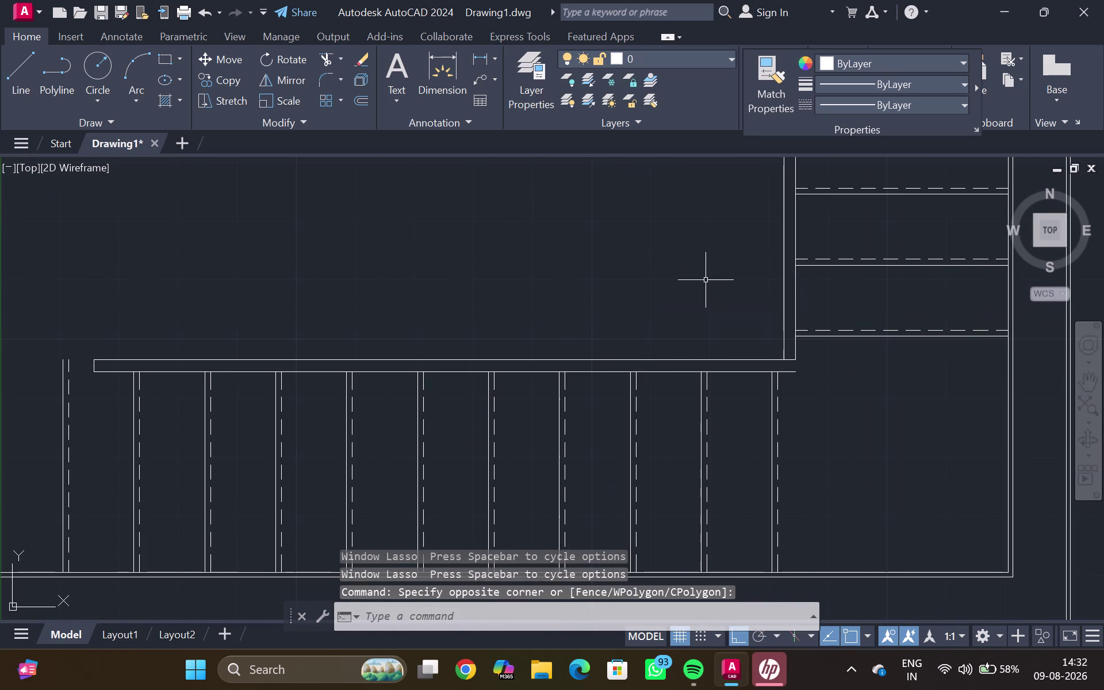
drag(1091, 375, 689, 258)
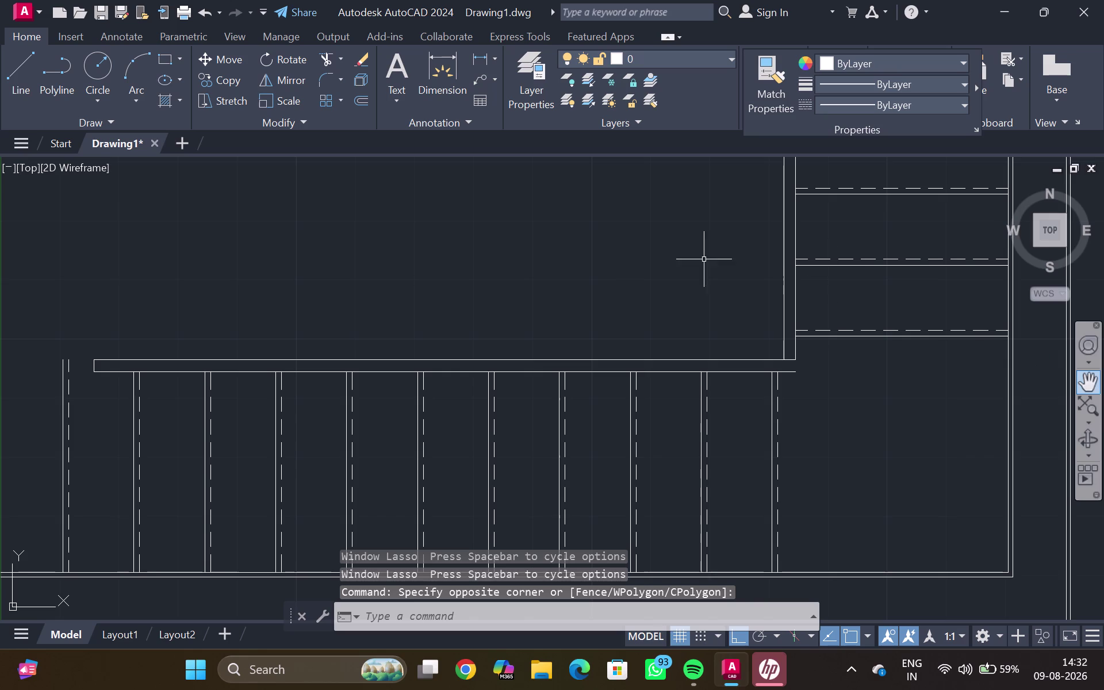
drag(688, 258, 1096, 392)
Pan to reveal the empty space above the railing, then leave Pan mode.
click(1095, 392)
drag(1093, 391, 1066, 392)
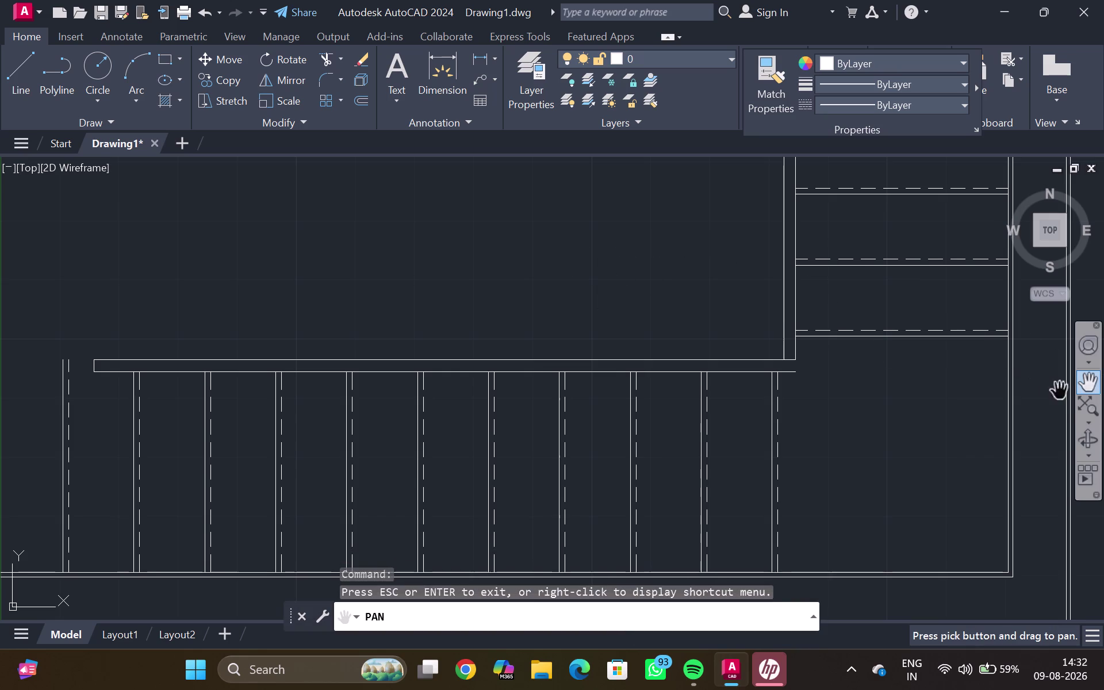
drag(1066, 392, 682, 317)
drag(683, 317, 846, 291)
drag(614, 292, 622, 295)
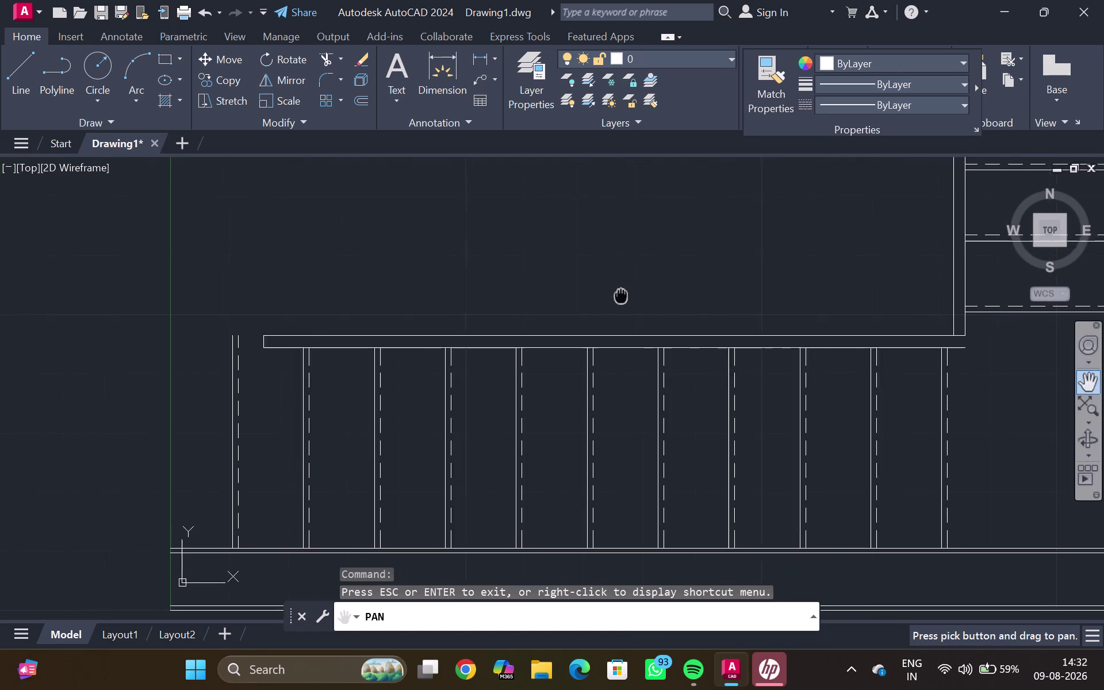
drag(621, 295, 690, 250)
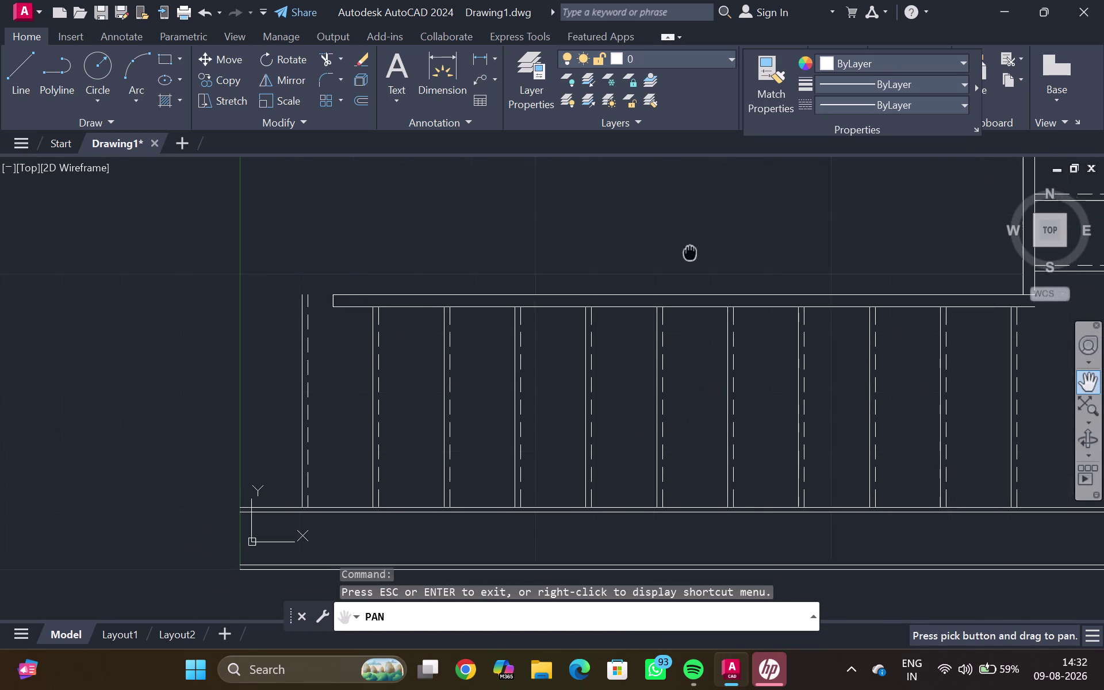
drag(690, 250, 691, 246)
drag(445, 272, 532, 288)
key(Escape)
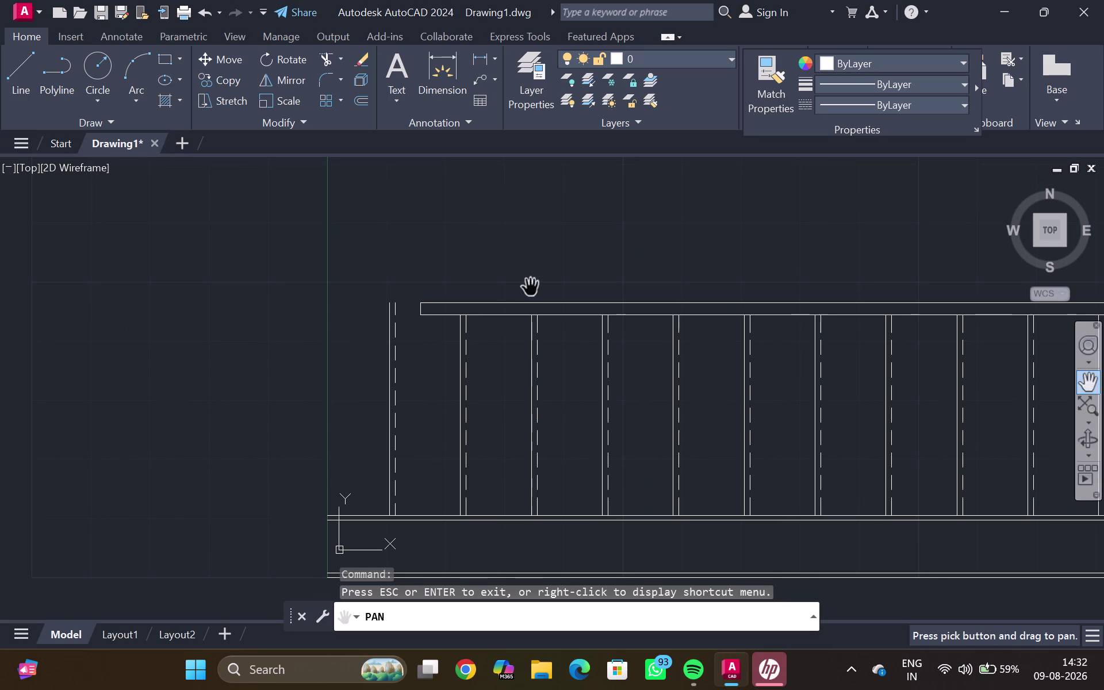
key(Escape)
key(Escape)
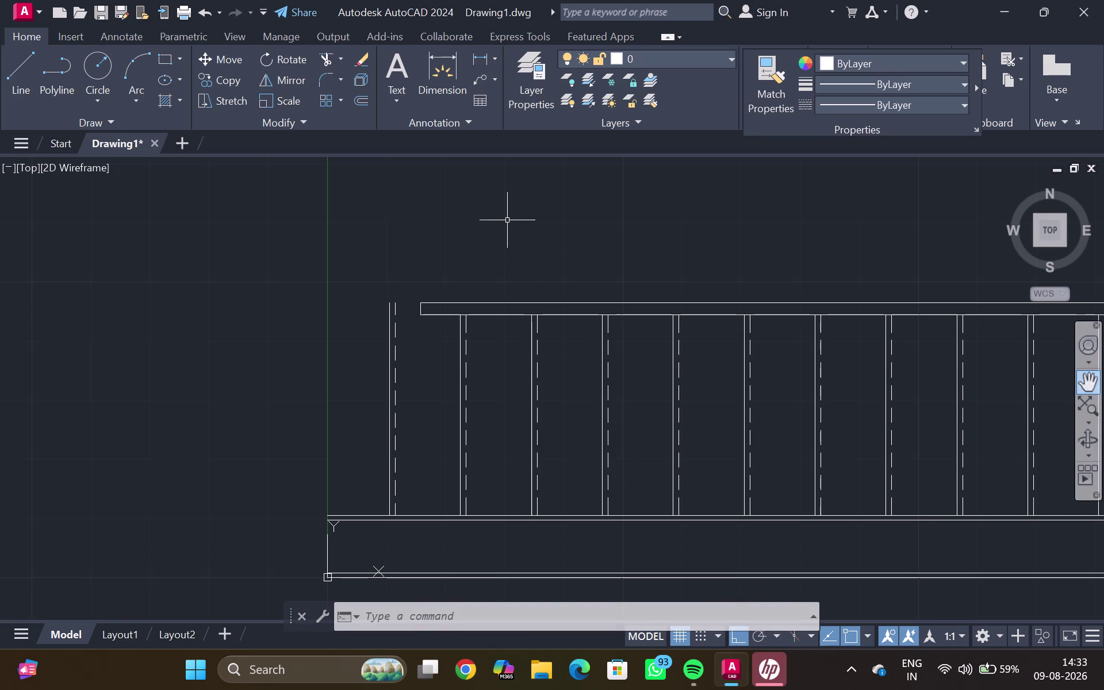
Draw a 3" by 2.5" rectangle with REC above the railing, then select it.
text(rec)
key(Return)
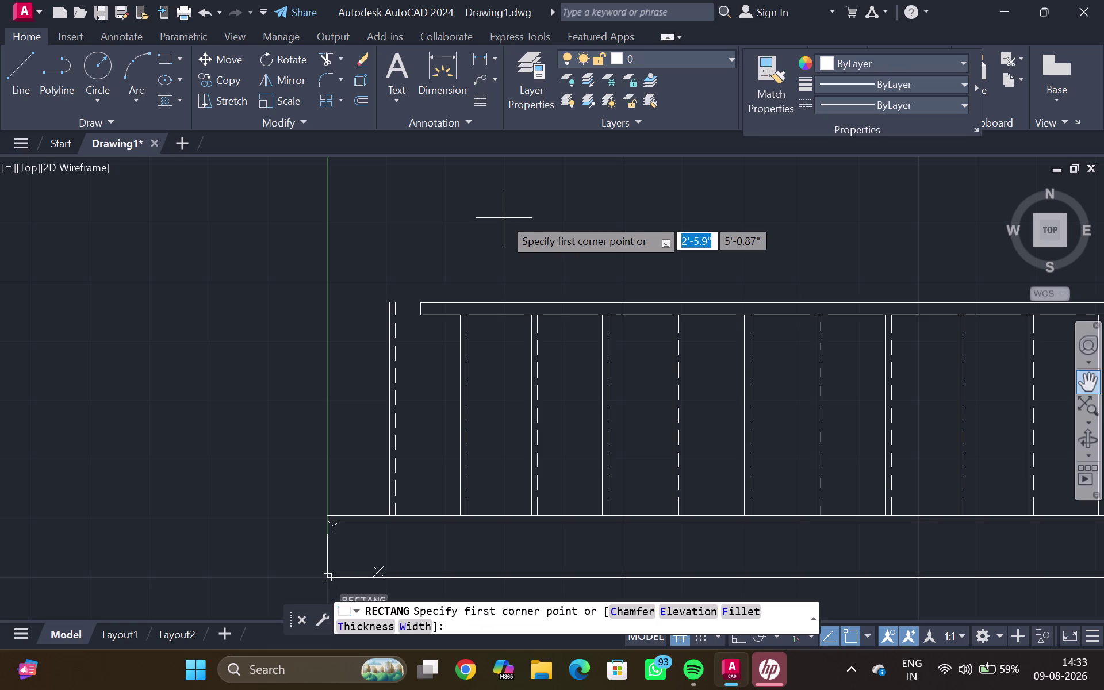
drag(503, 216, 522, 217)
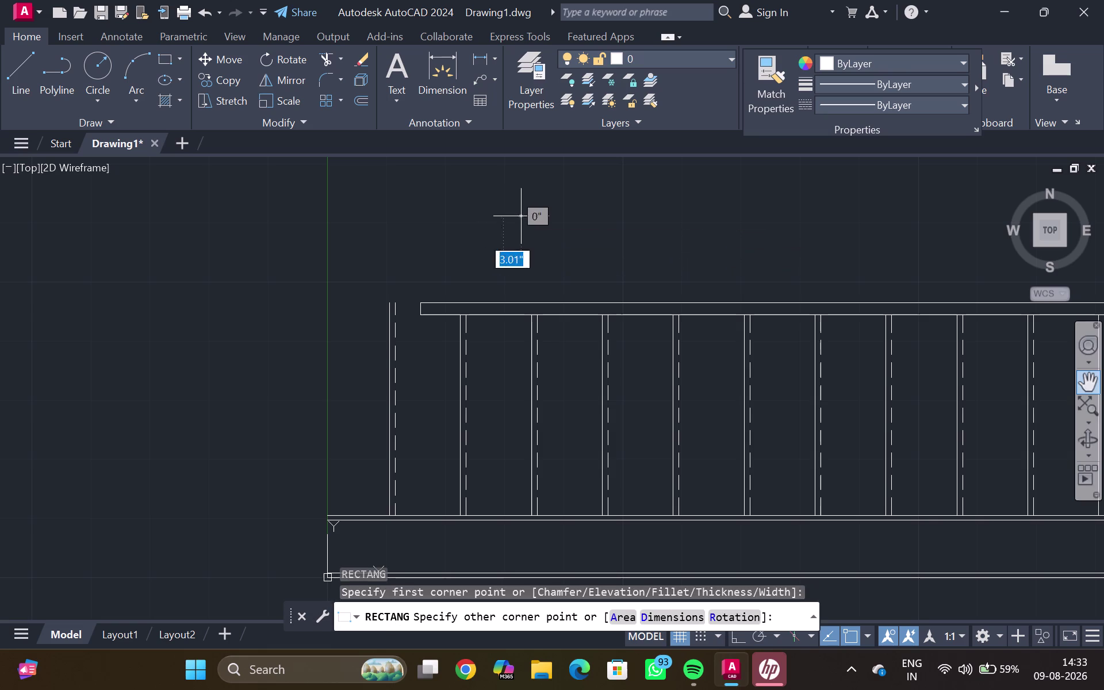
drag(521, 217, 546, 236)
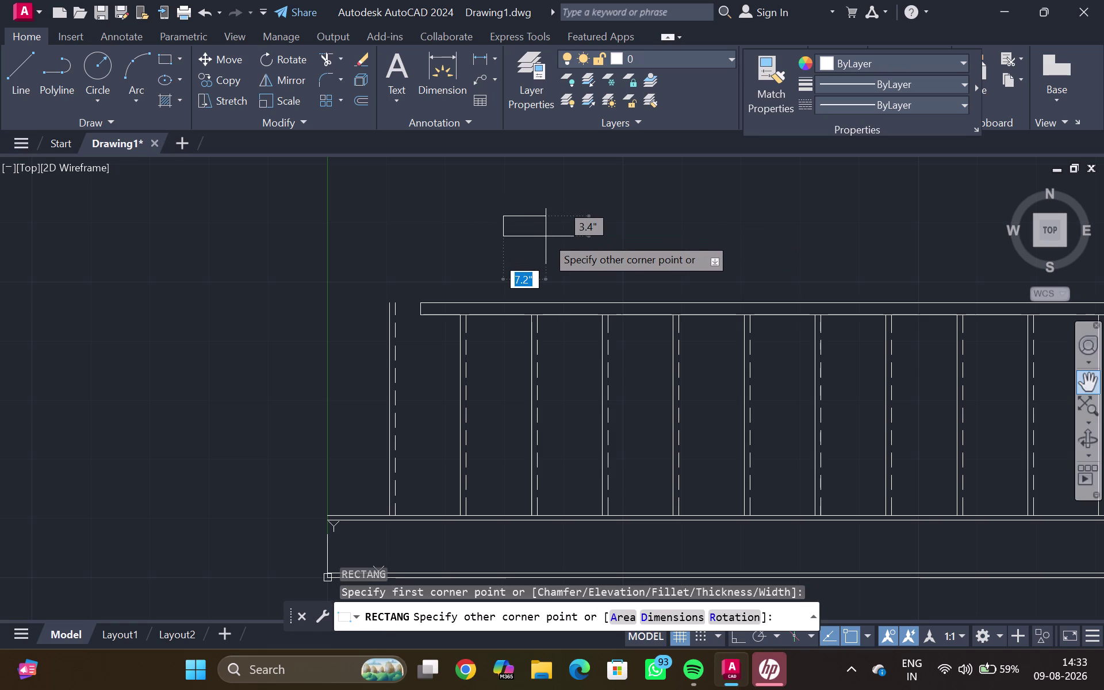
text(2.)
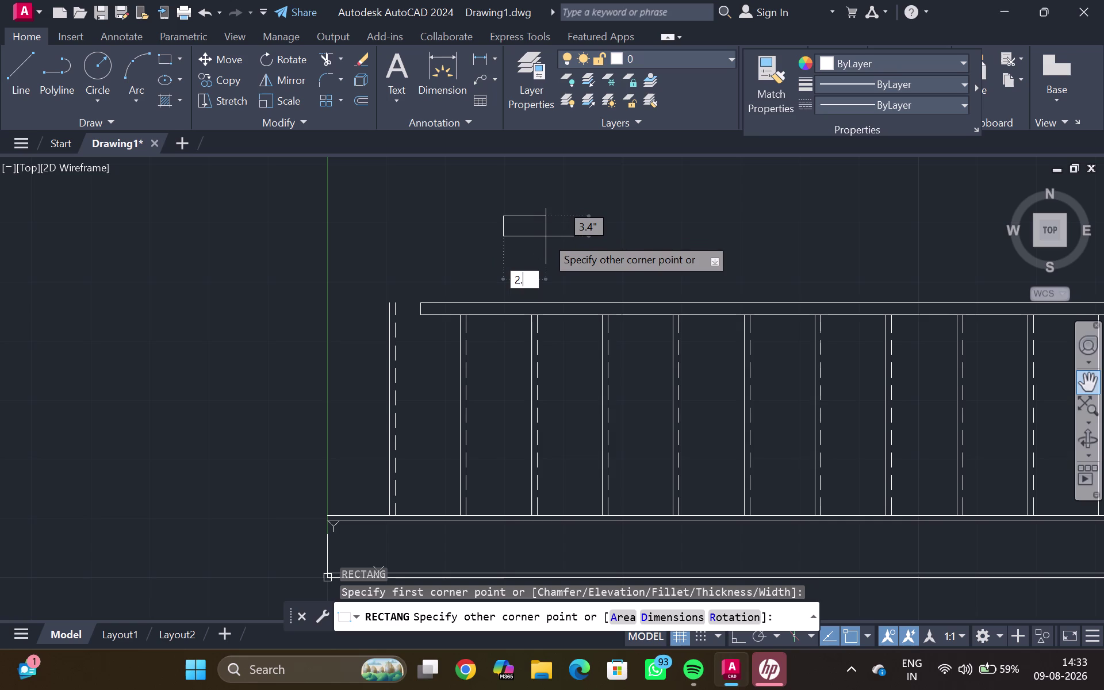
key(5)
key(BackSpace)
key(BackSpace)
key(BackSpace)
key(3)
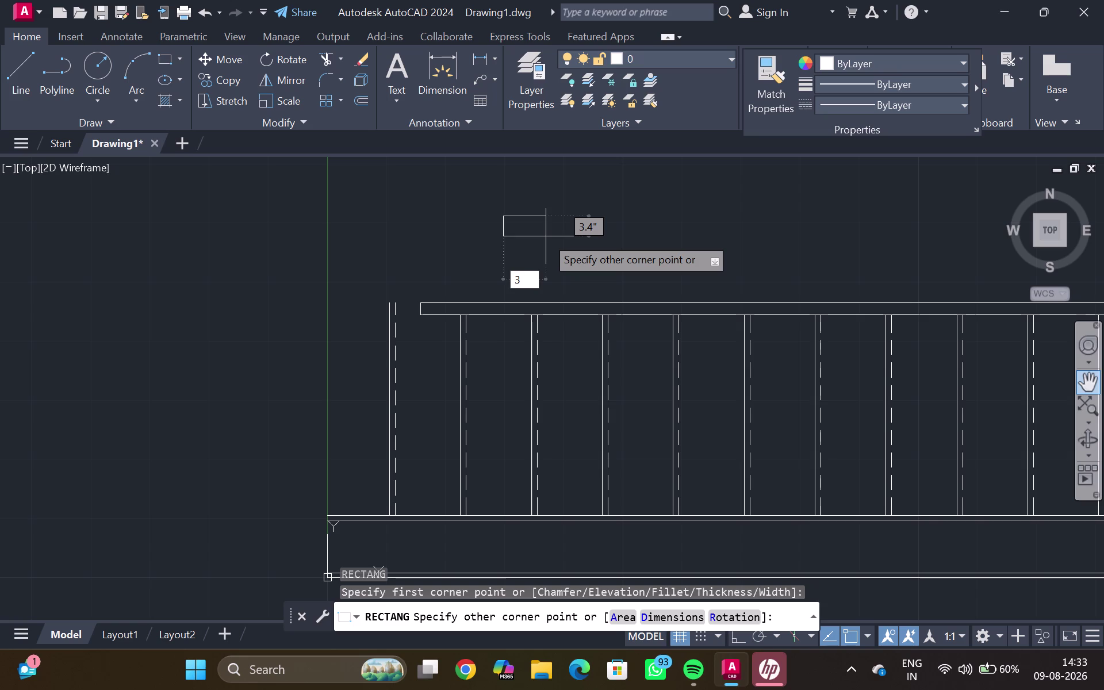
key(shift+quotedbl)
key(comma)
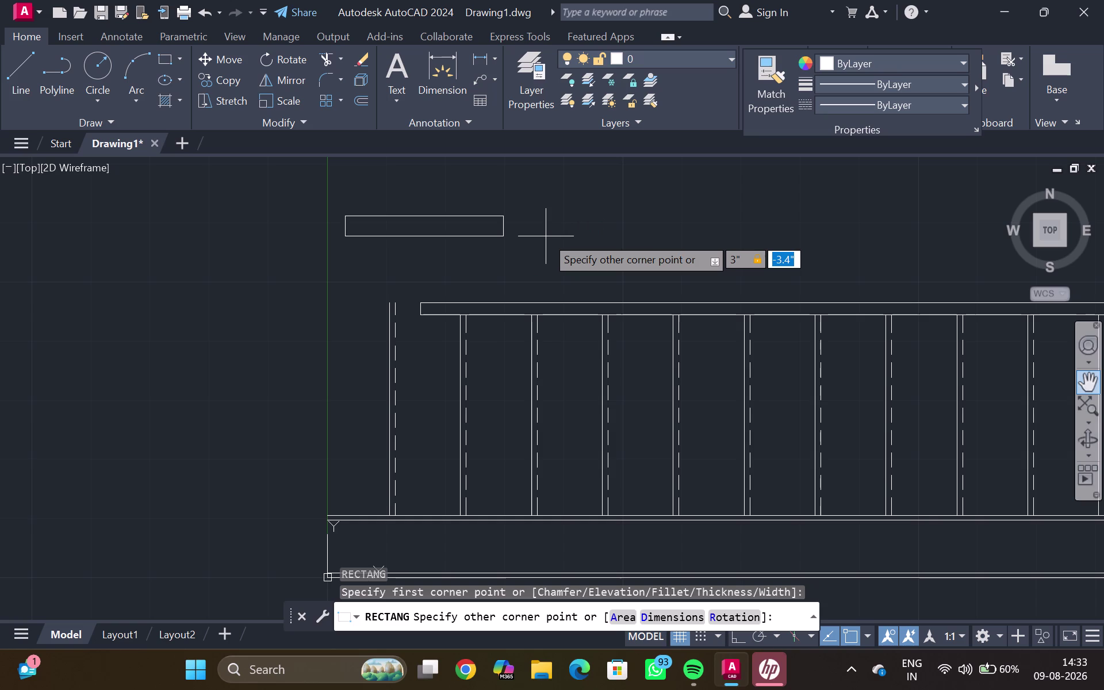
key(2)
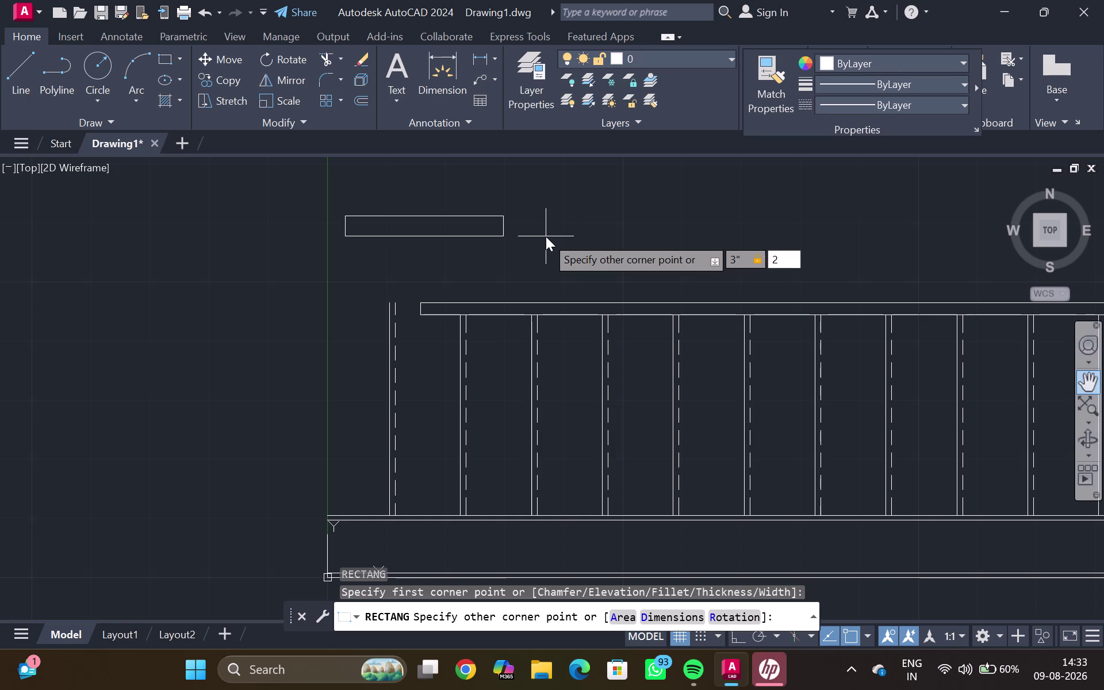
key(period)
text(5")
key(Return)
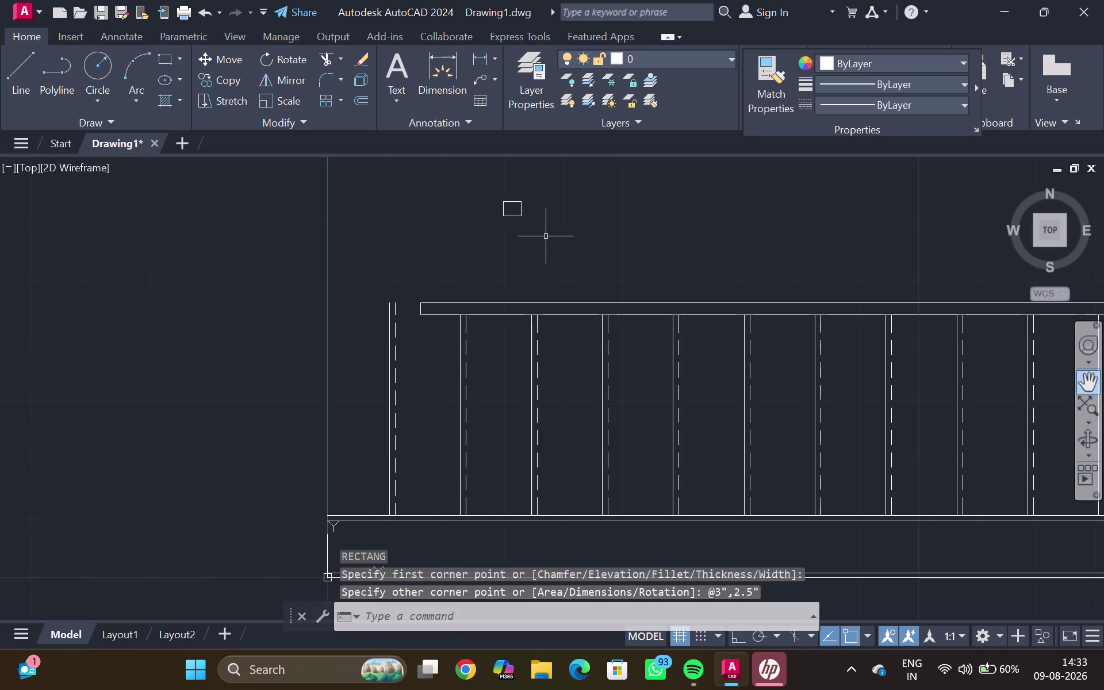
click(520, 206)
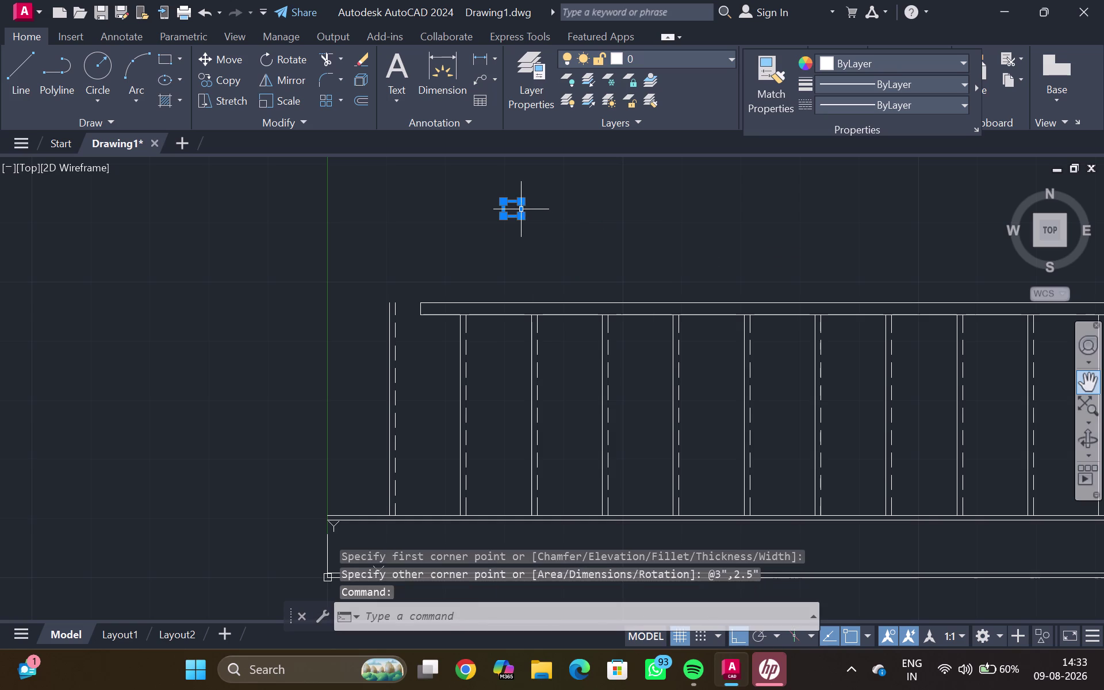
Zoom and pan back to the small rectangle and select it.
scroll(up, 3)
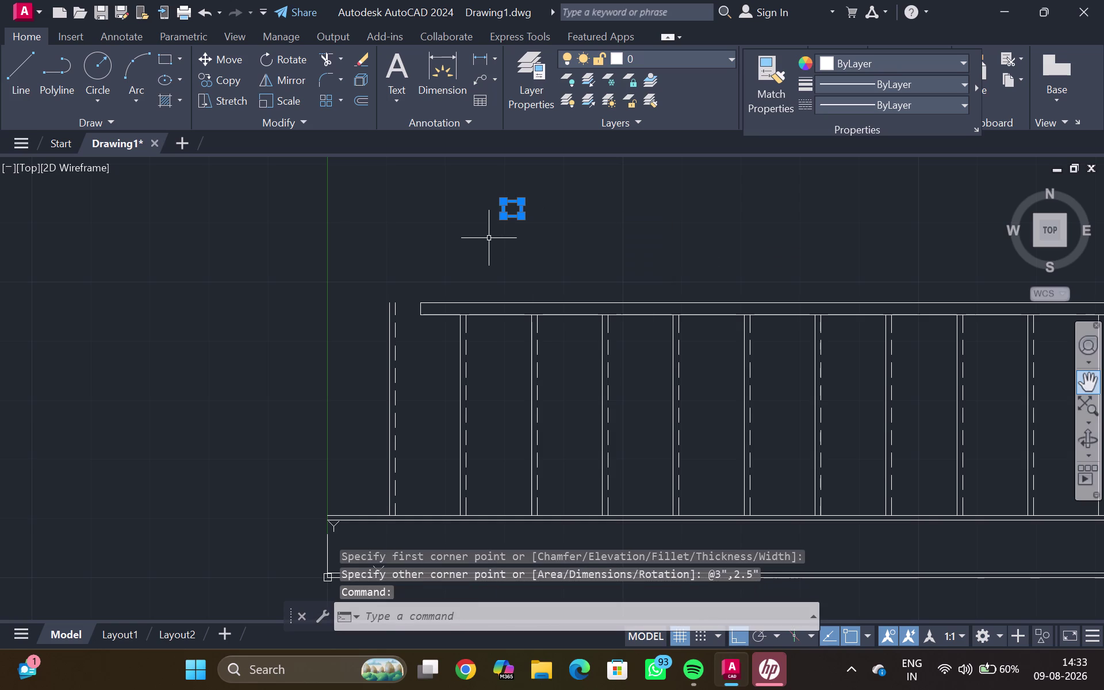
click(488, 239)
key(Escape)
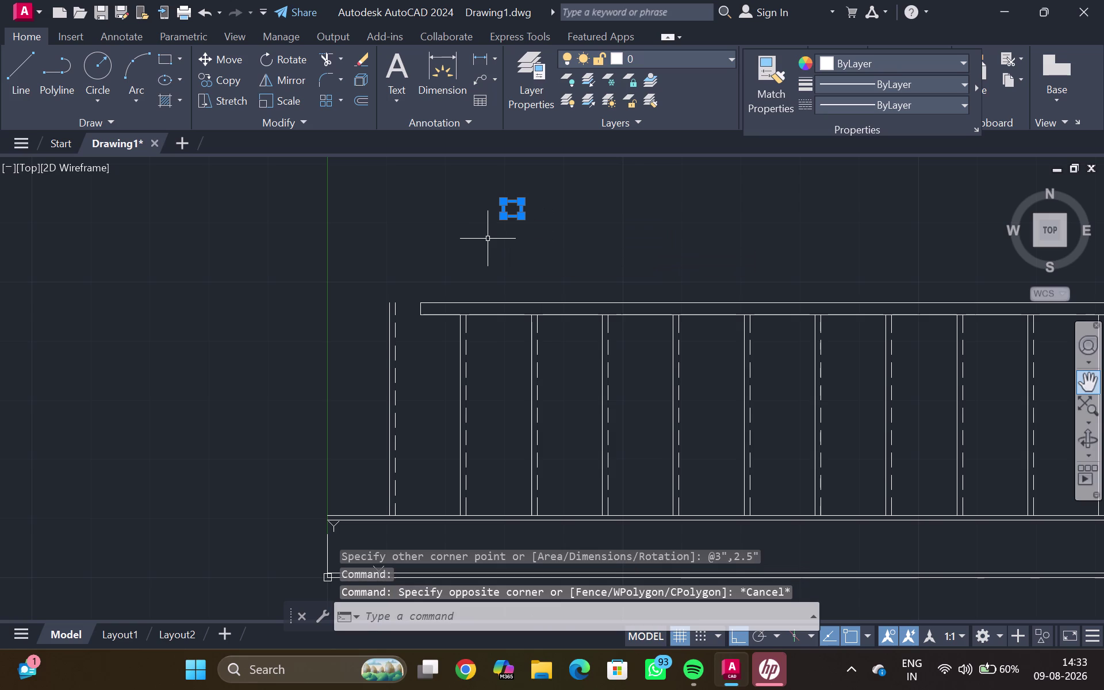
key(Escape)
key(Escape)
scroll(up, 3)
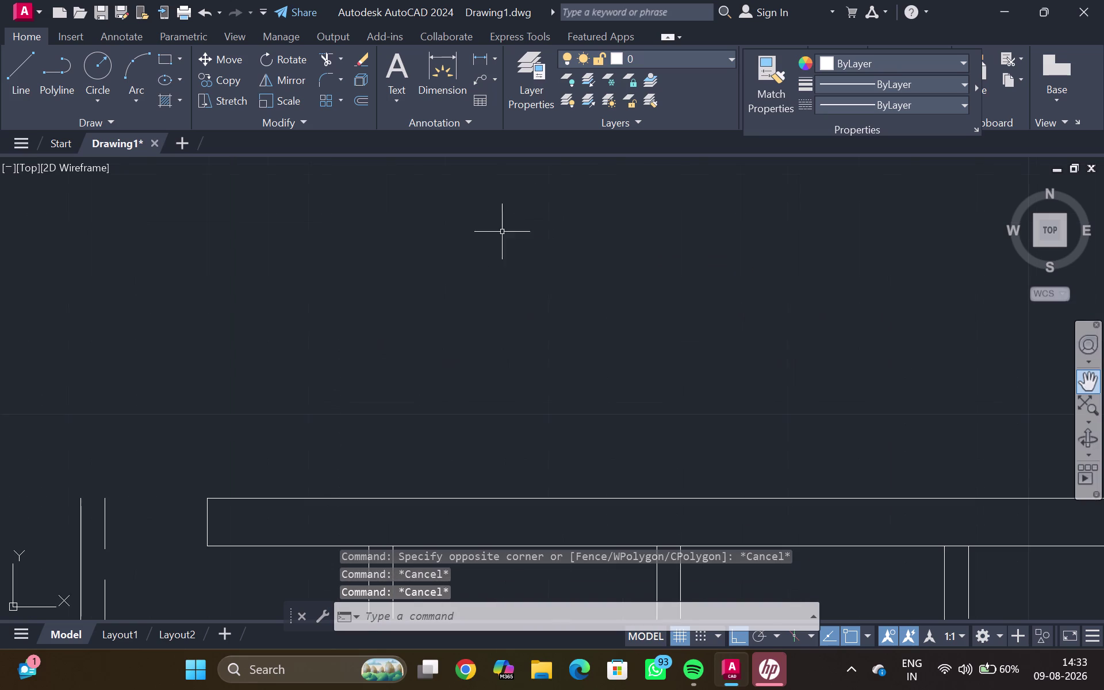
drag(520, 230, 574, 265)
click(574, 264)
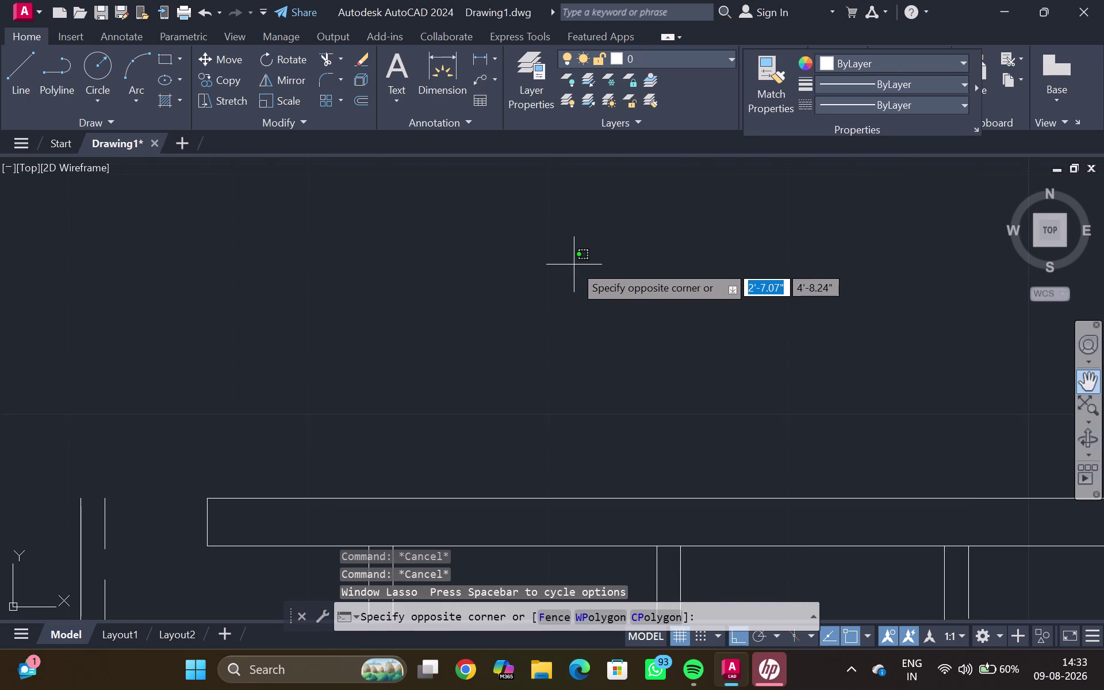
scroll(down, 3)
drag(568, 260, 586, 233)
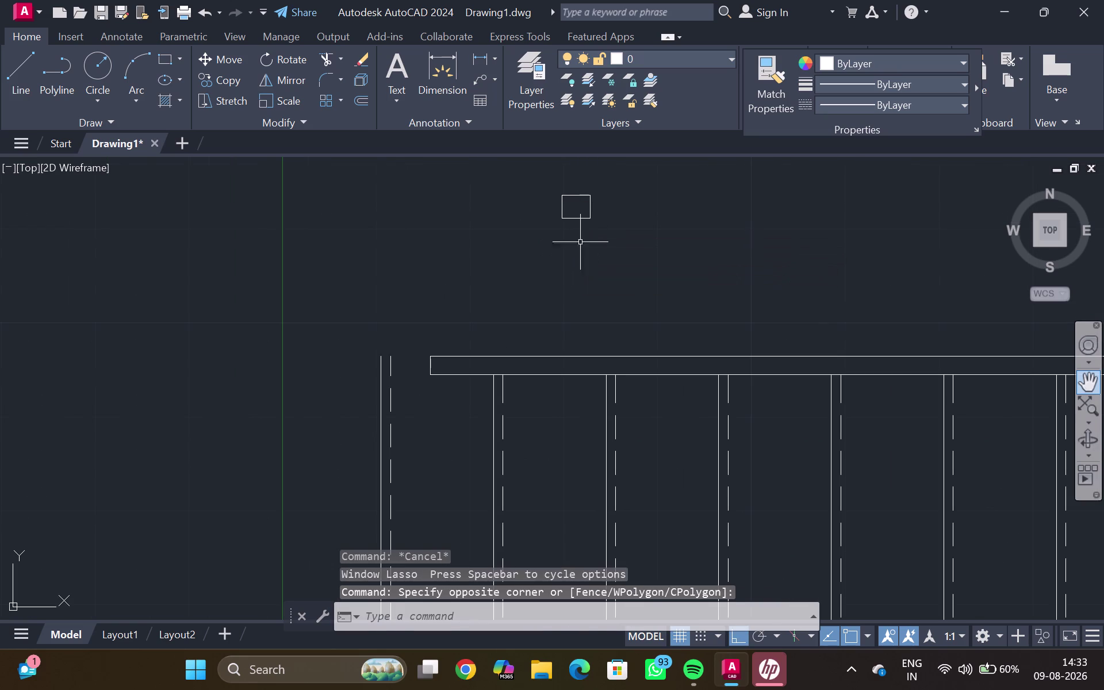
drag(586, 233, 581, 219)
click(581, 219)
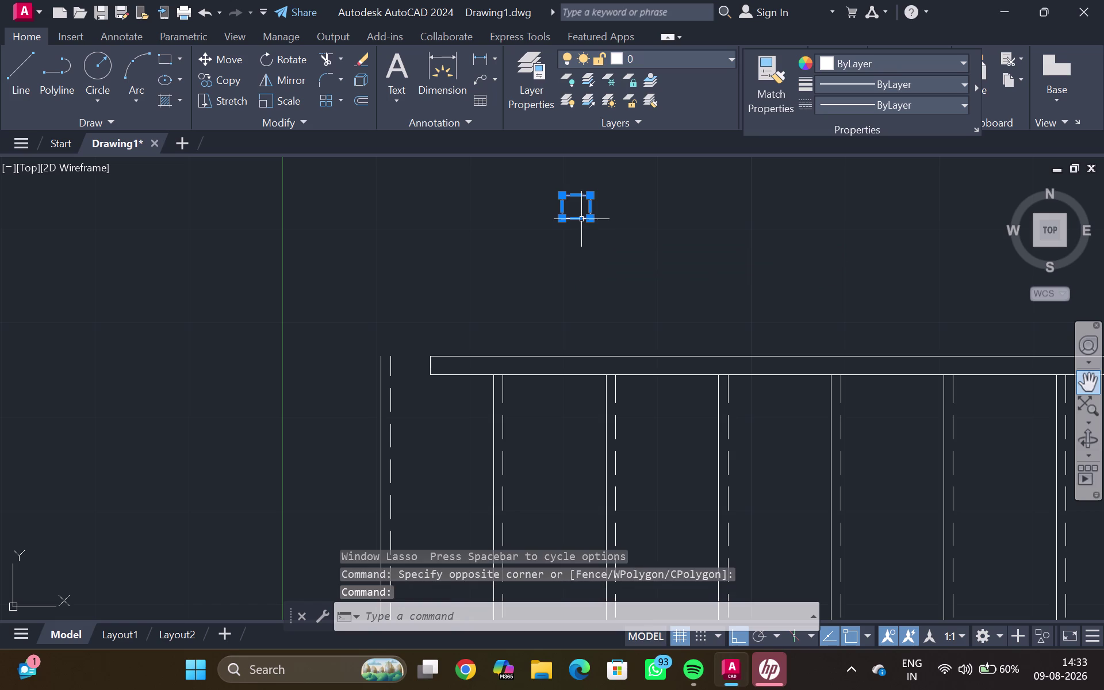
Start an offset with a 1" distance, then cancel it.
key(o)
key(Return)
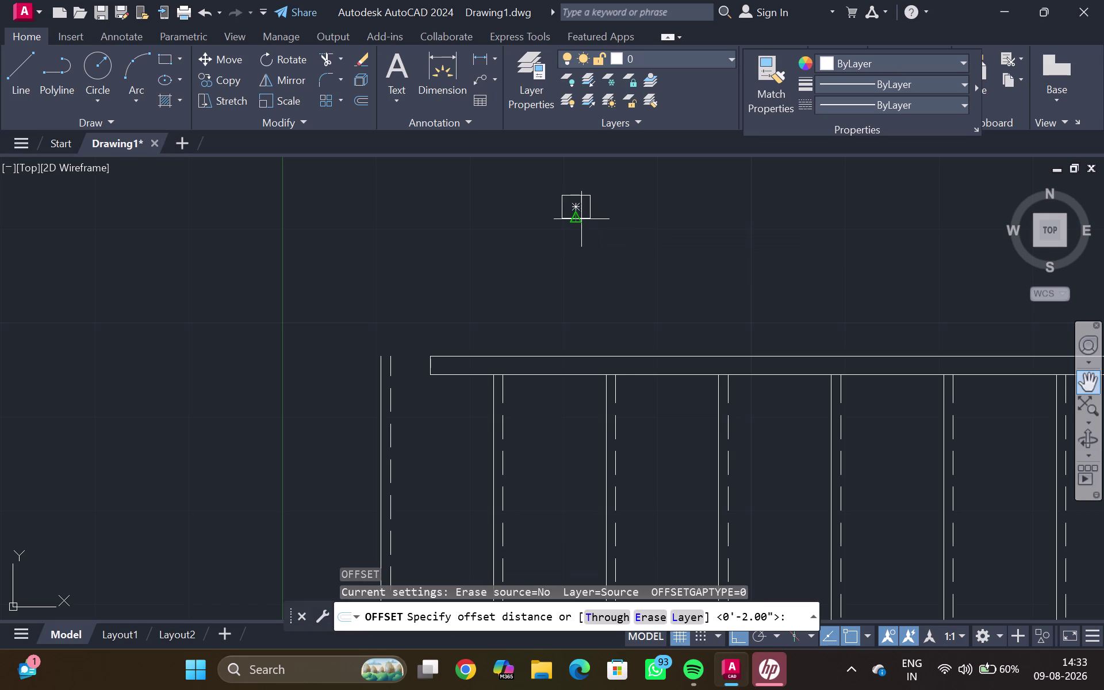
text(1)
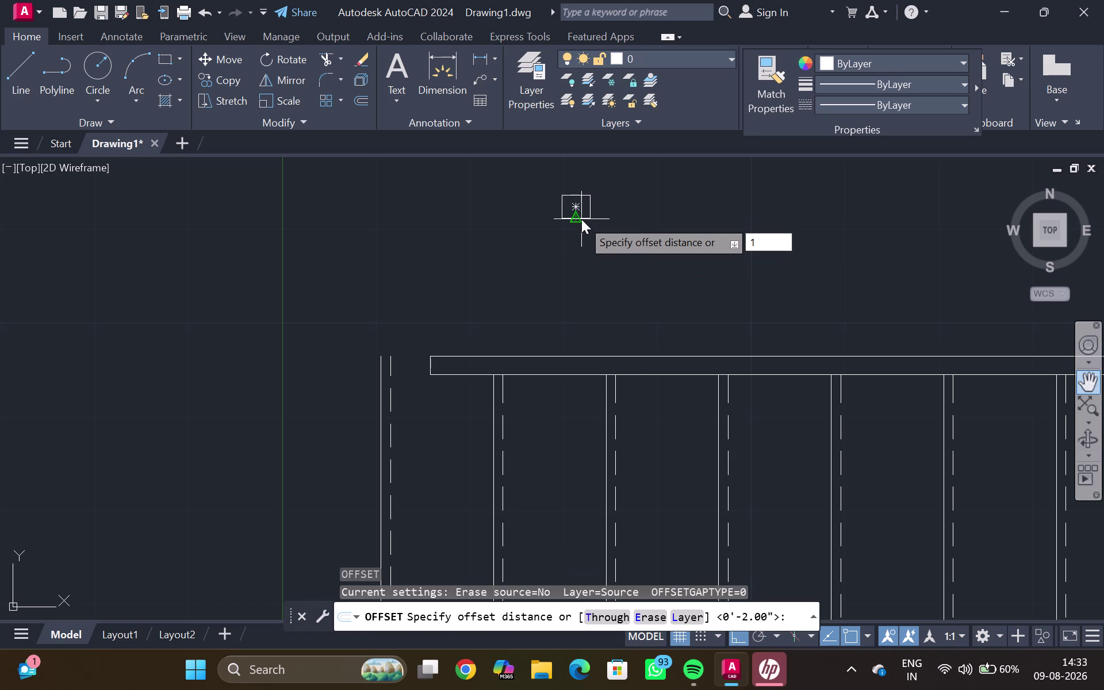
text(")
key(Return)
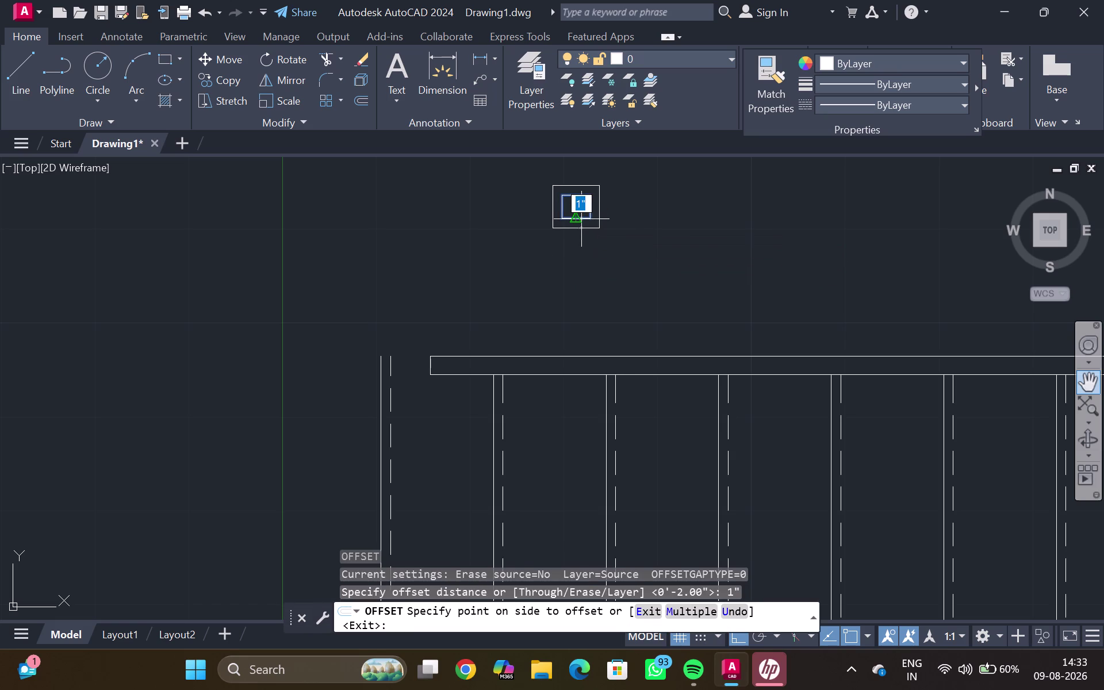
key(BackSpace)
key(BackSpace)
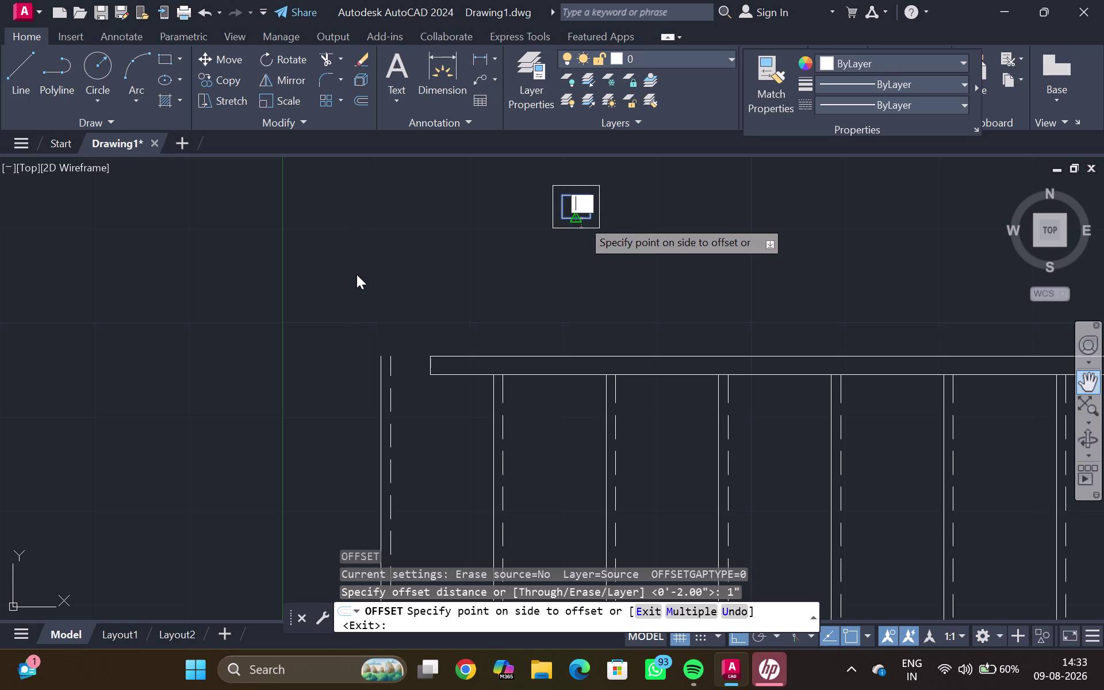
key(Escape)
key(Escape)
key(Escape)
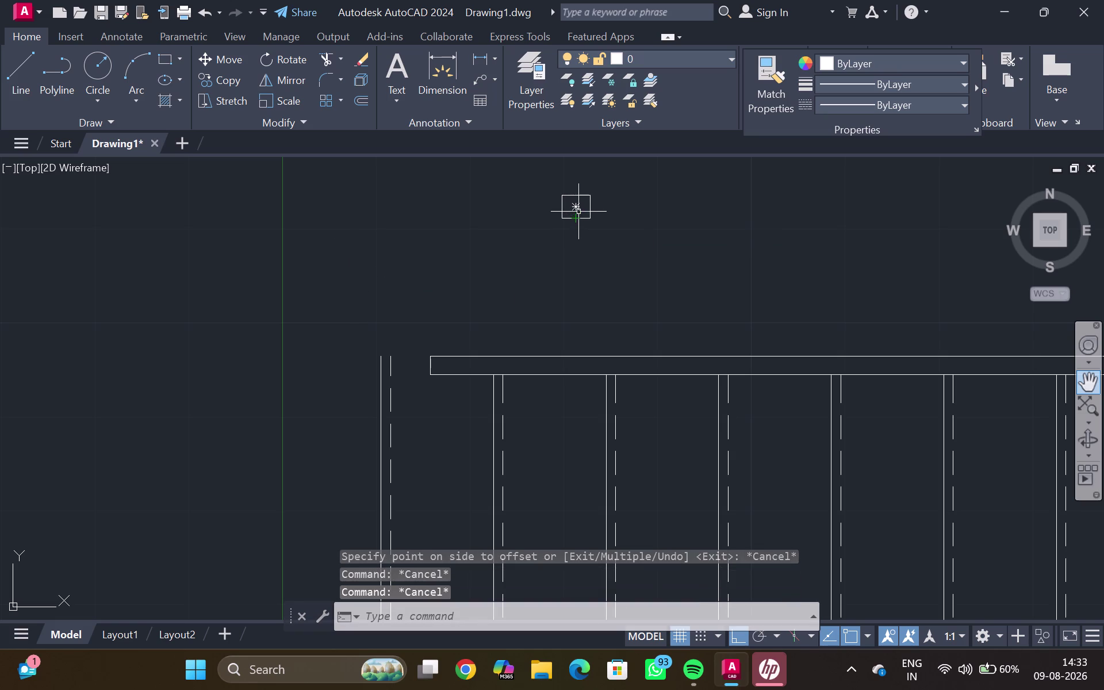
Offset the small rectangle 0.2" toward its inside.
scroll(up, 3)
click(585, 180)
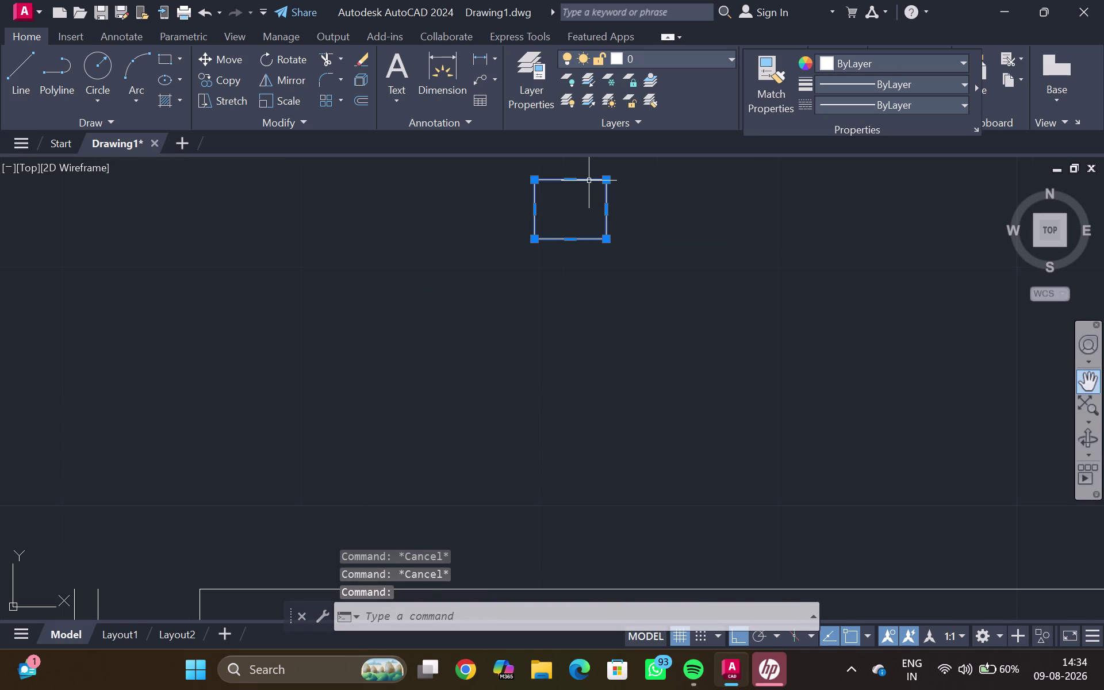
key(0)
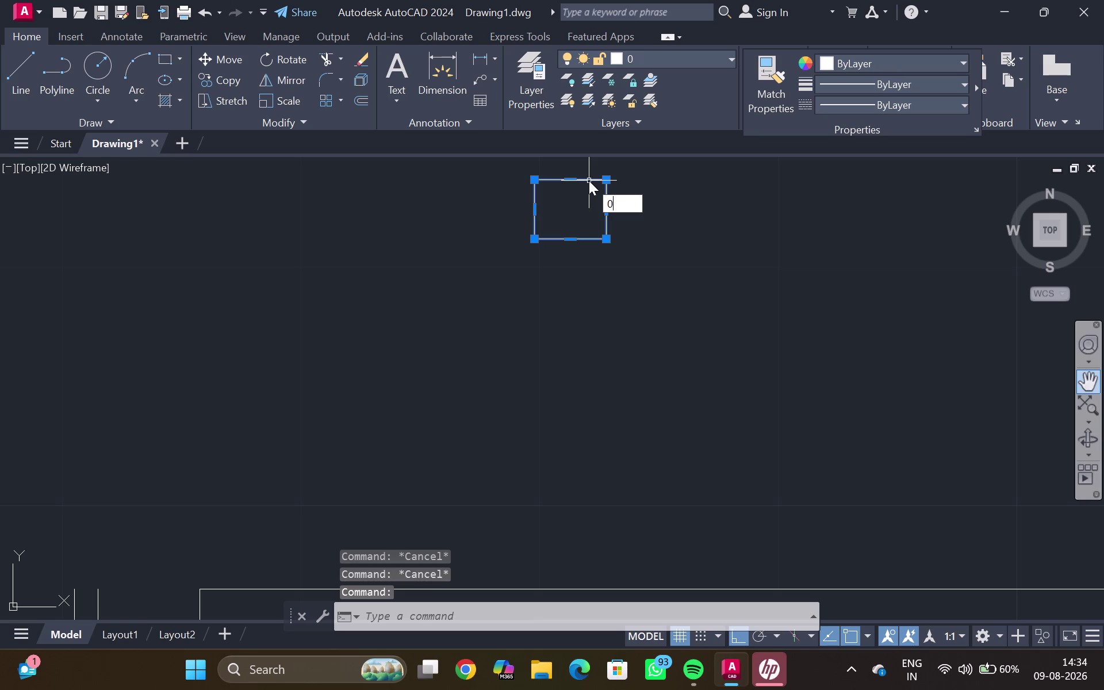
key(BackSpace)
key(o)
key(Return)
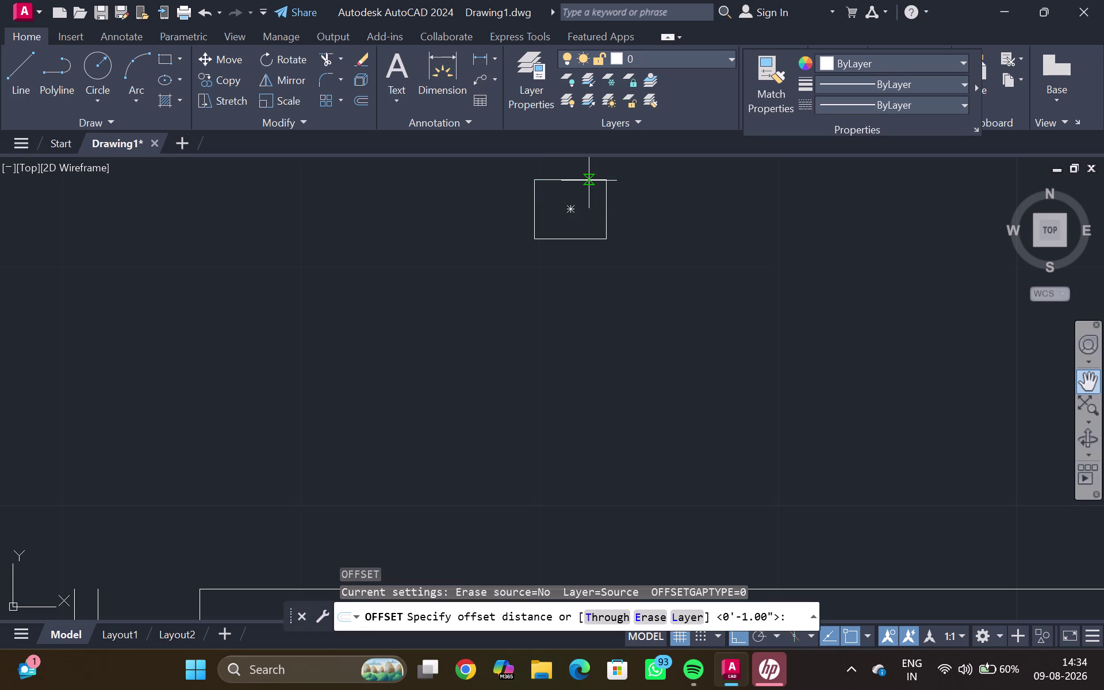
text(0.)
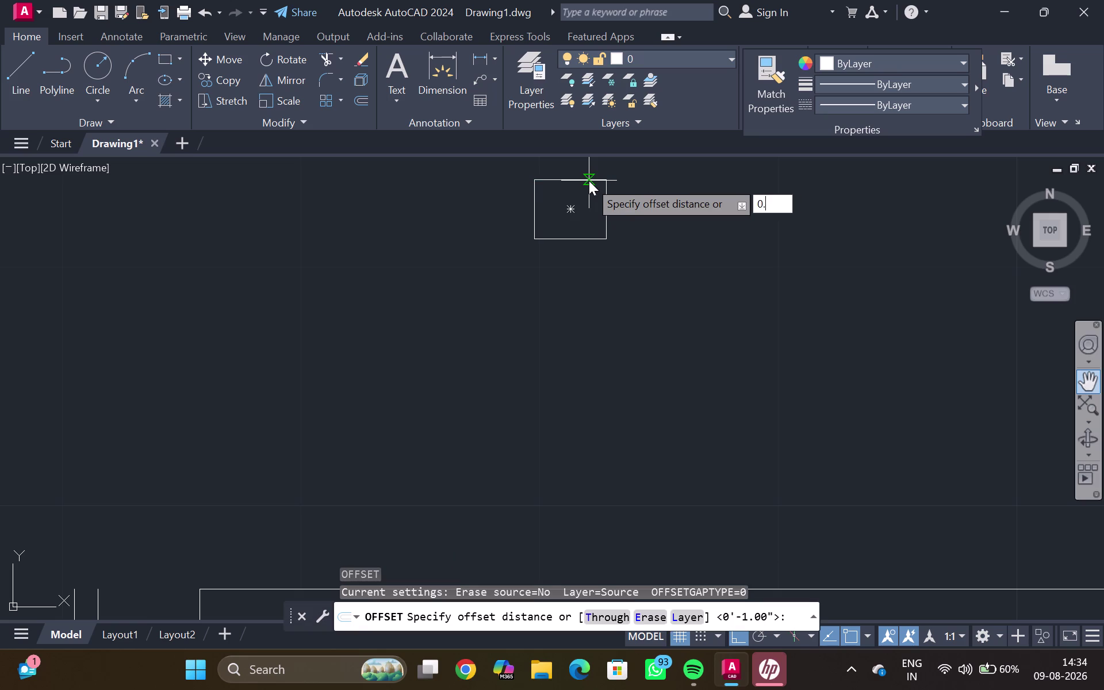
text(2)
key(shift+quotedbl)
key(Return)
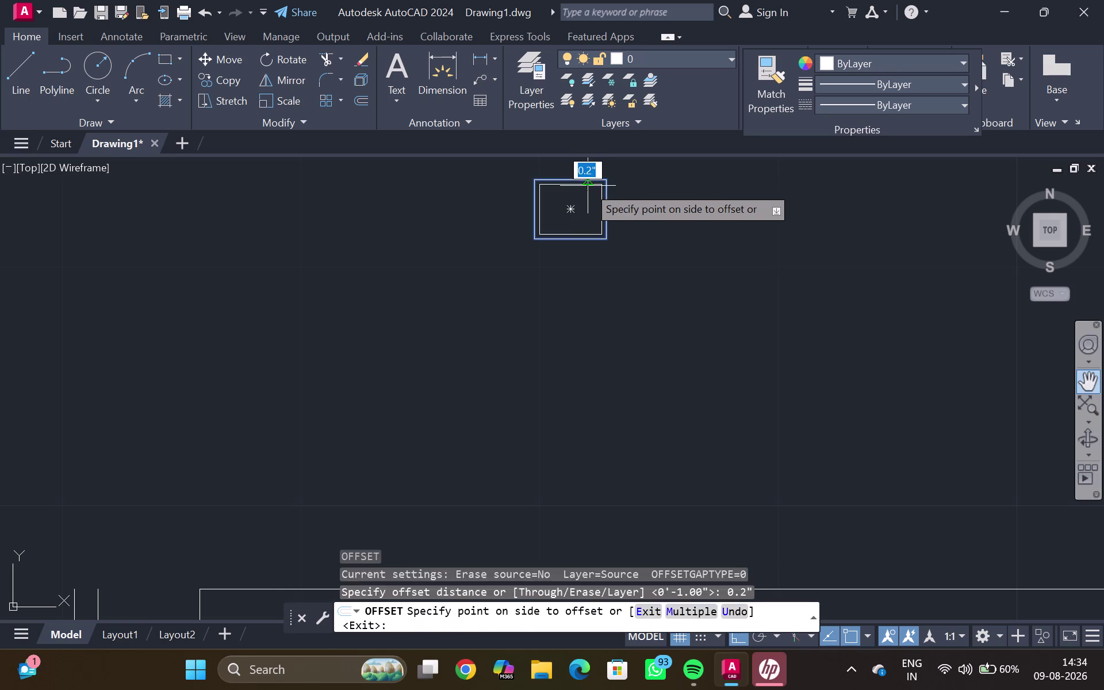
click(587, 190)
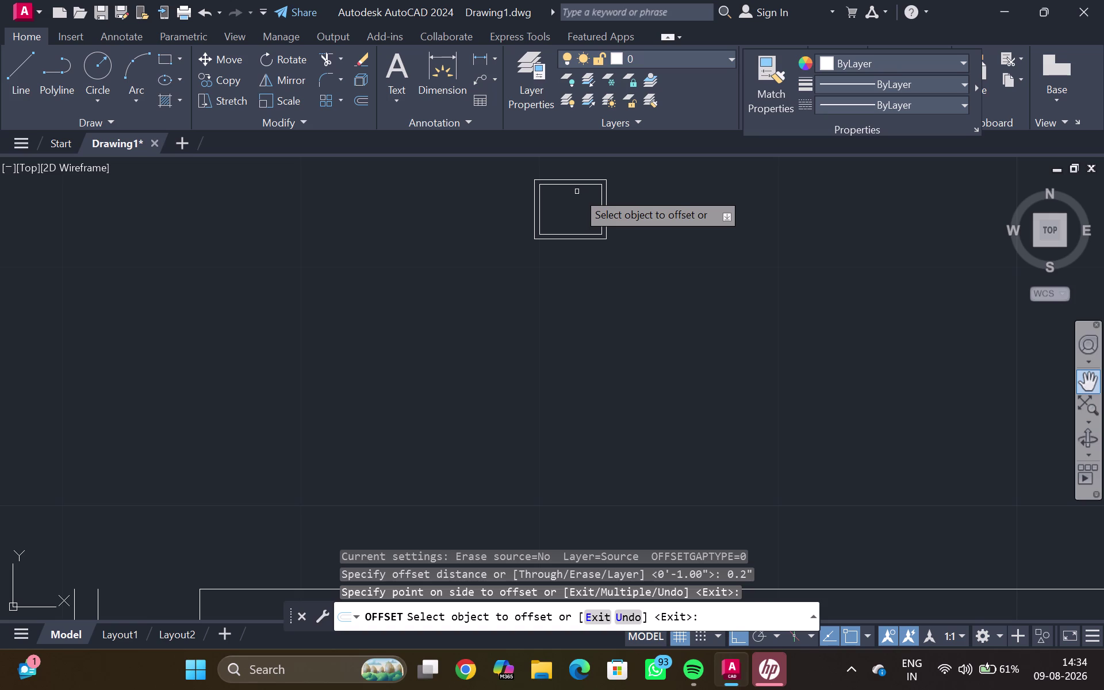
middle_drag(509, 199, 502, 223)
key(Escape)
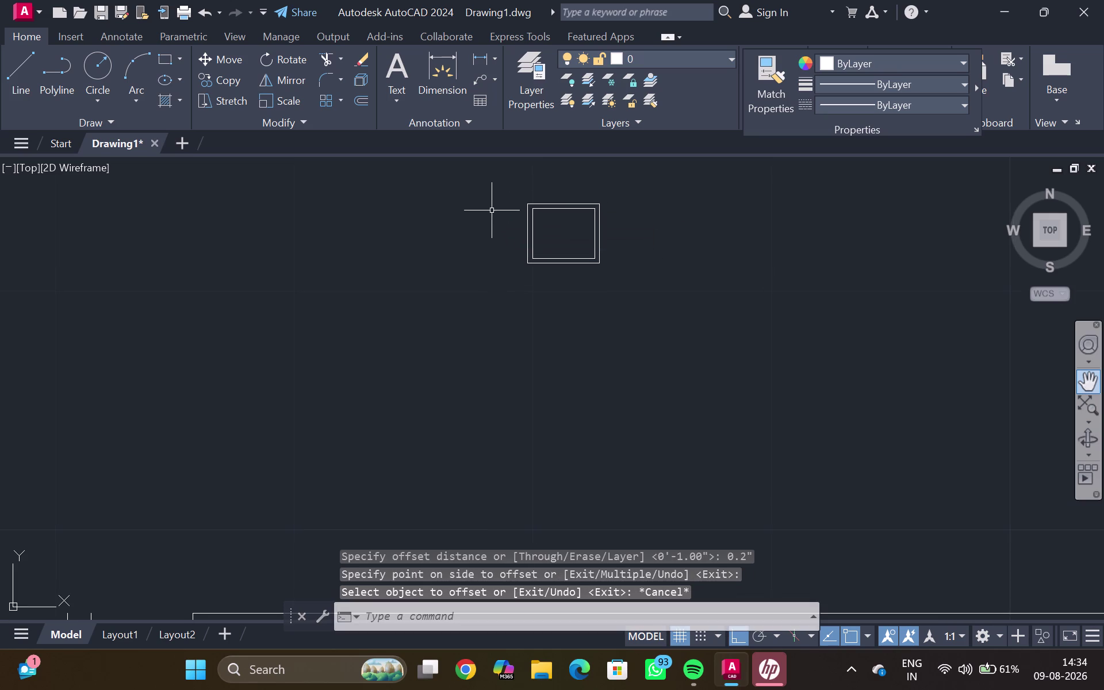
Fill the 0.2" band between the nested rectangles with a SOLID hatch.
scroll(down, 3)
middle_drag(502, 223, 481, 246)
scroll(up, 3)
middle_click(481, 246)
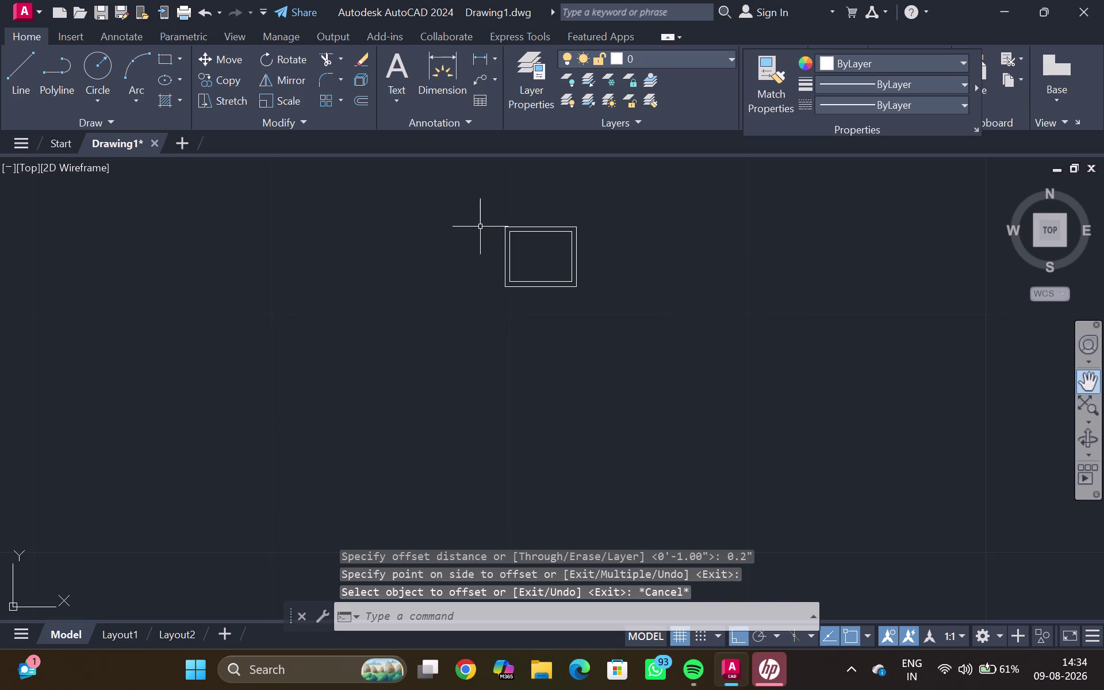
key(h)
key(Return)
key(Return)
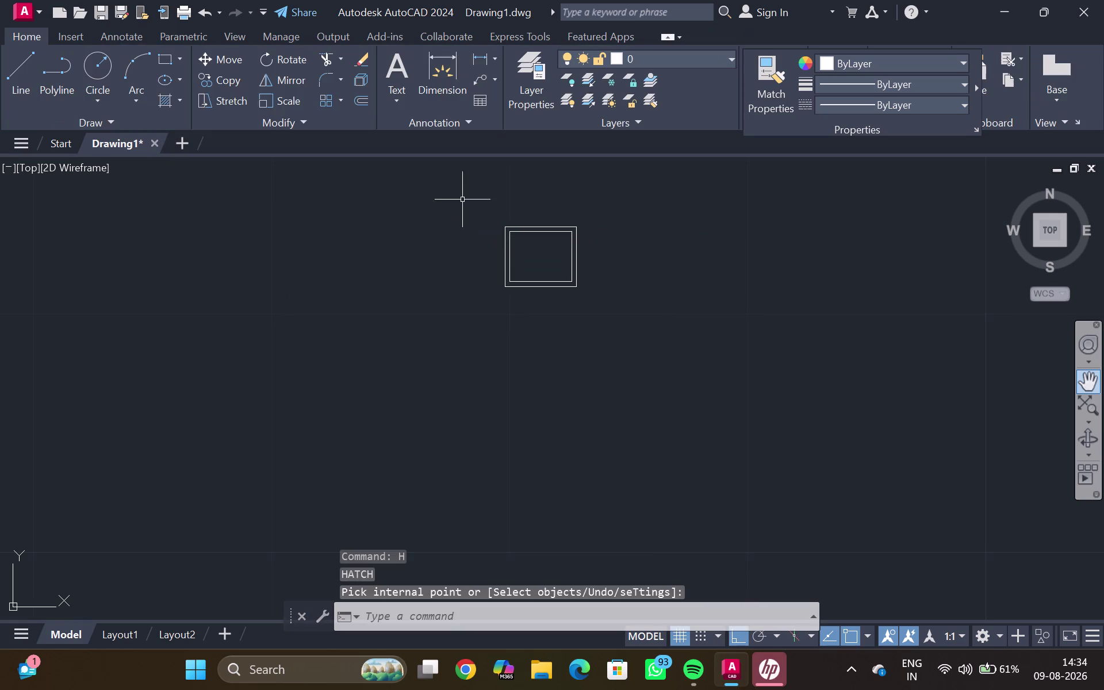
key(h)
key(Return)
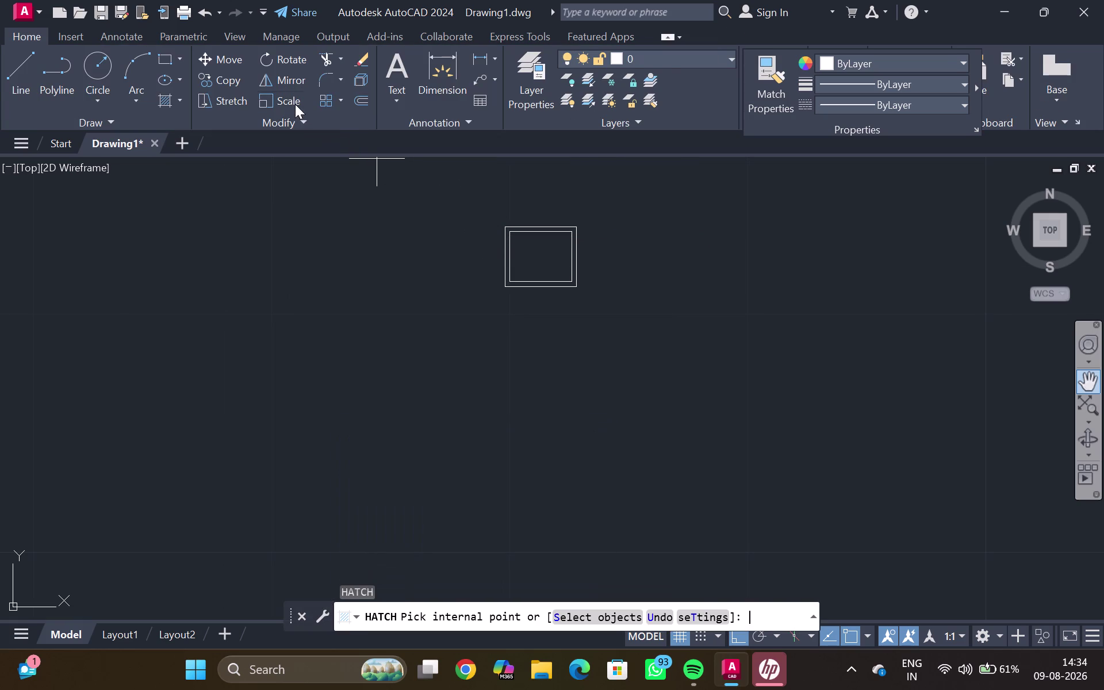
click(165, 71)
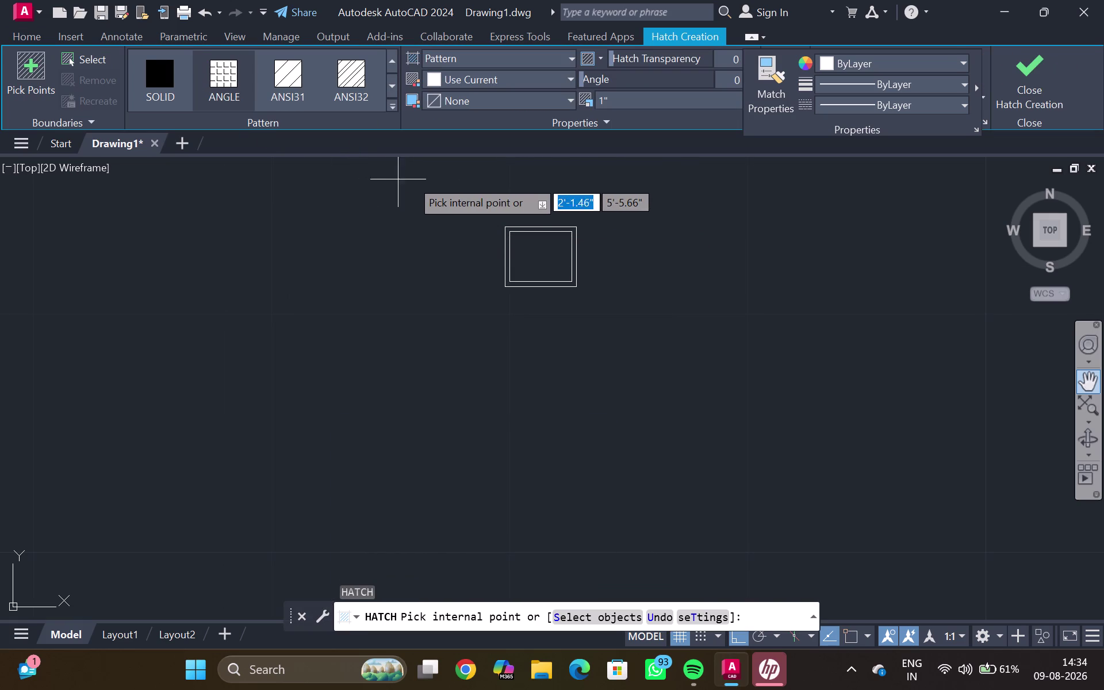
scroll(up, 3)
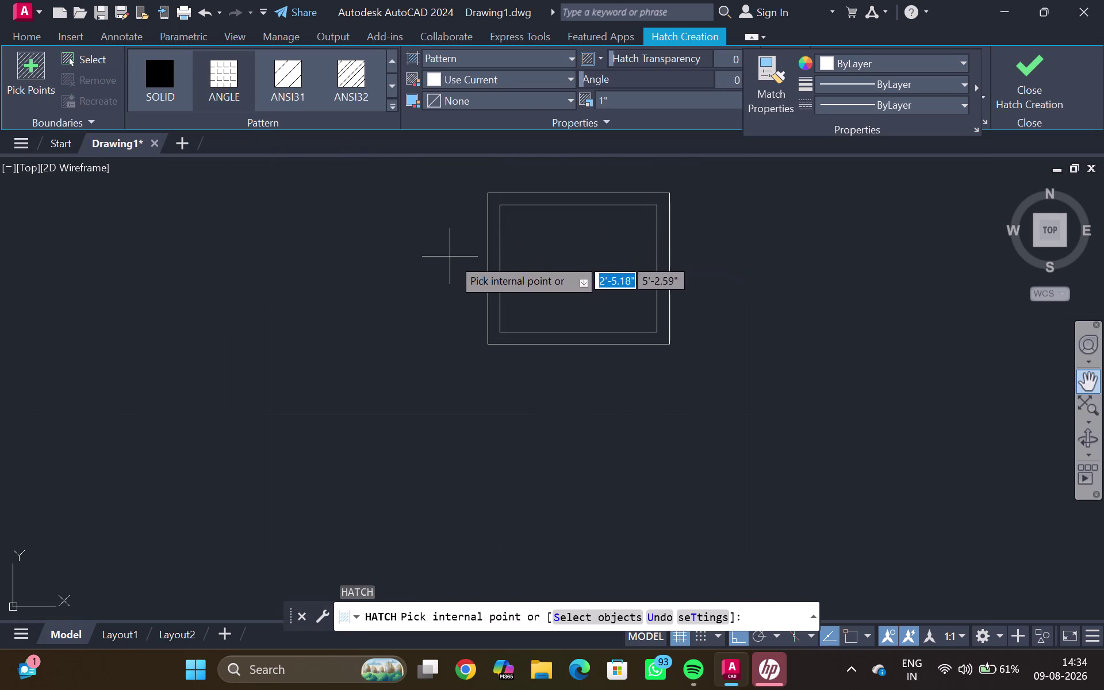
click(497, 234)
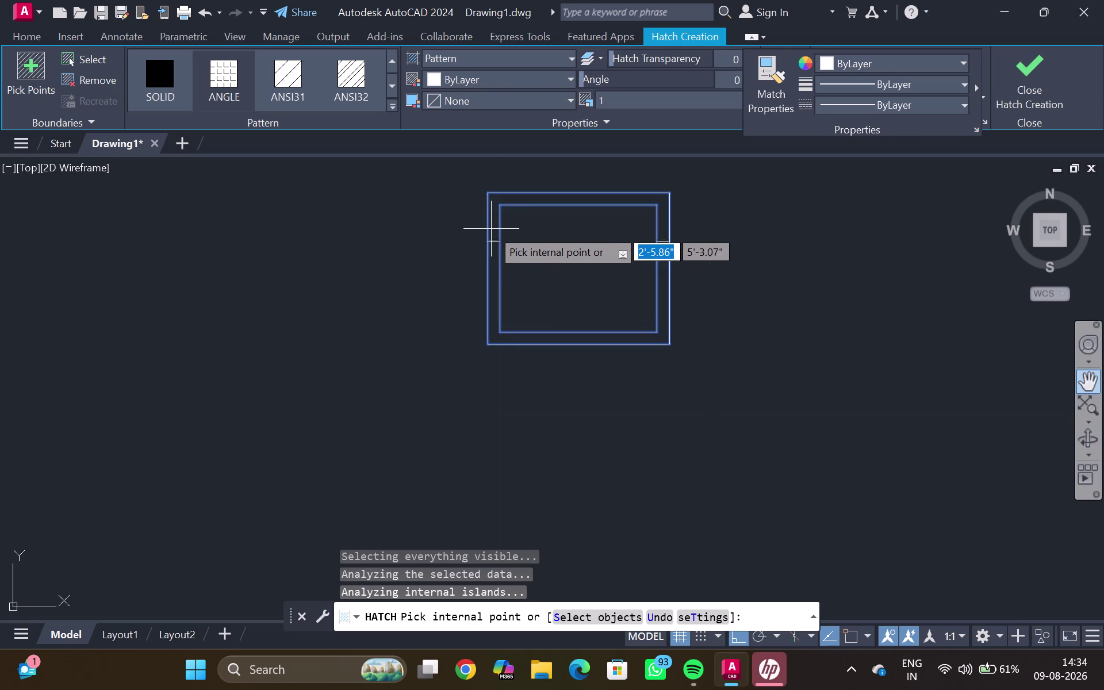
click(495, 232)
click(169, 76)
click(163, 72)
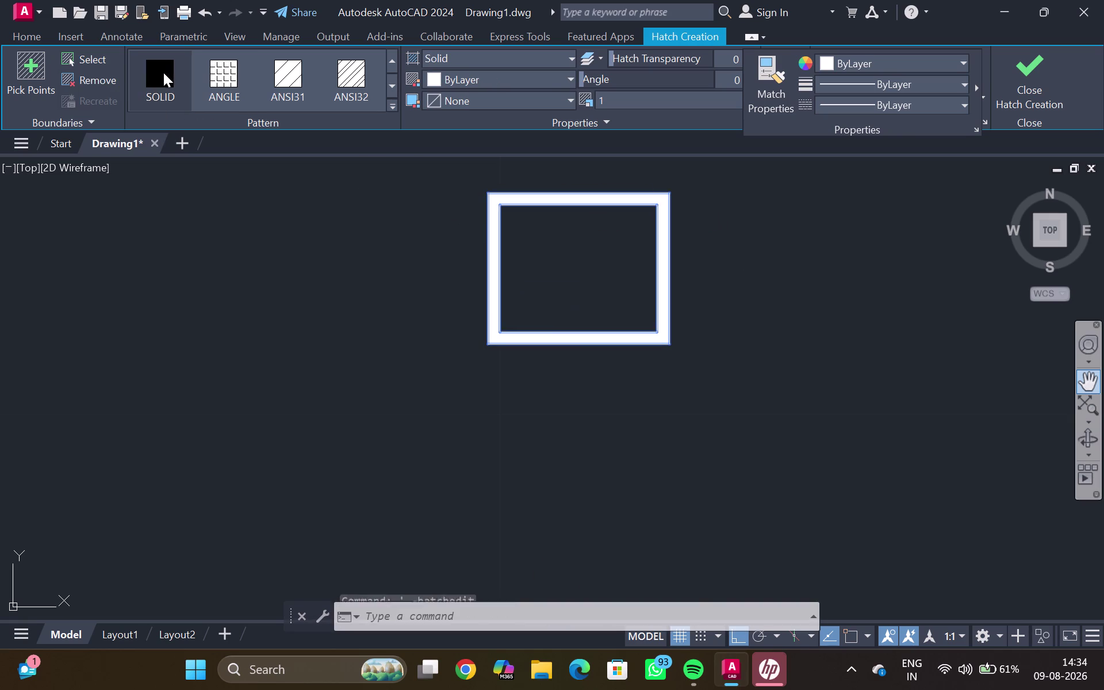
key(Escape)
scroll(down, 3)
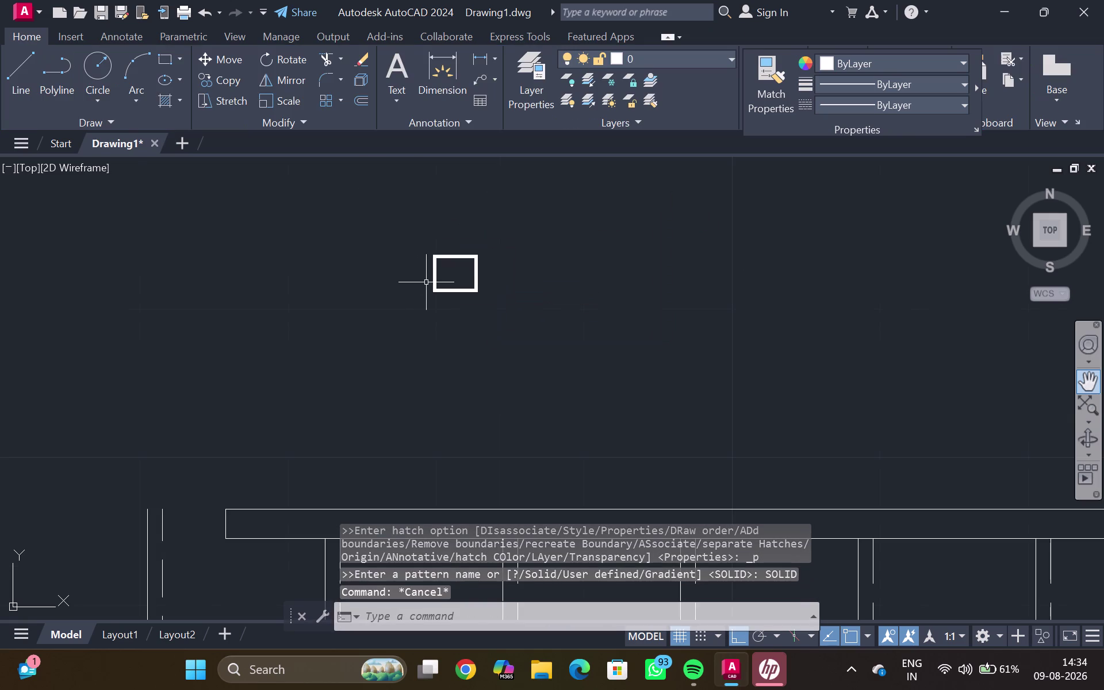
Copy the hatched post with CO to a spot to its left, then reselect the post.
middle_drag(426, 282, 388, 319)
scroll(down, 3)
middle_drag(397, 327, 357, 377)
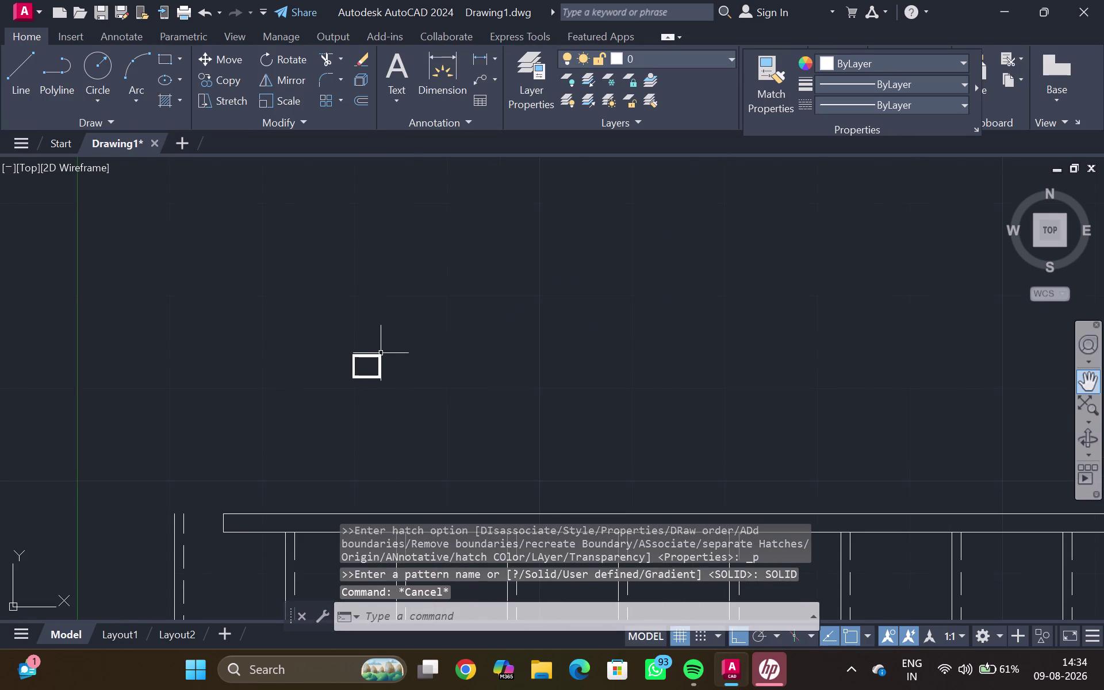
click(378, 356)
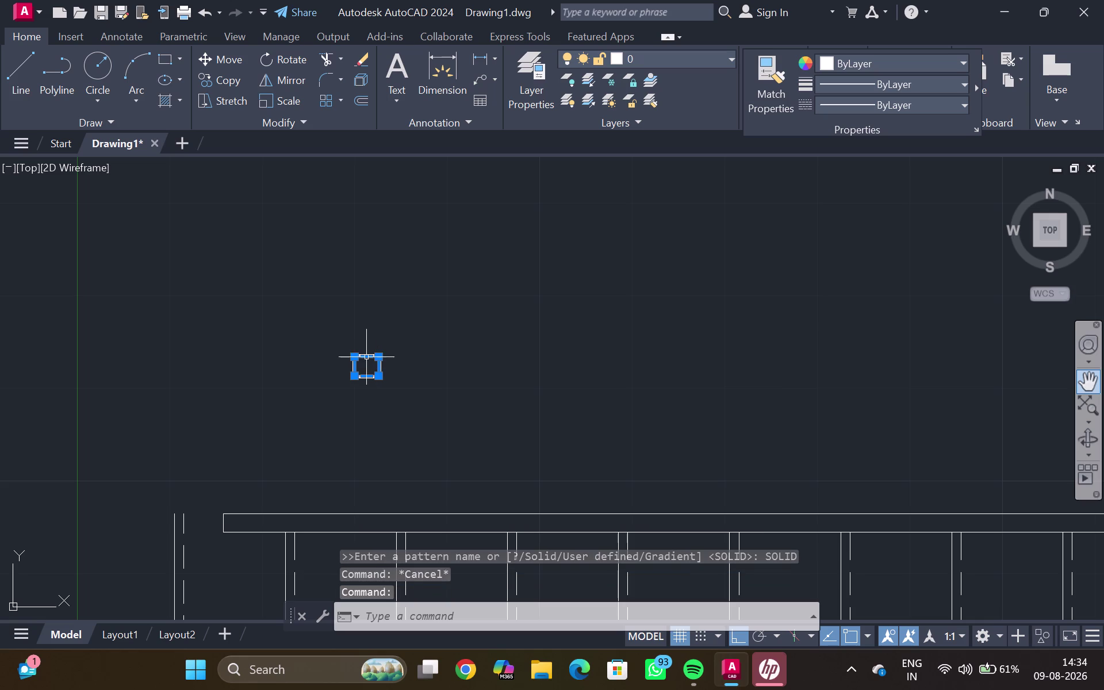
key(m)
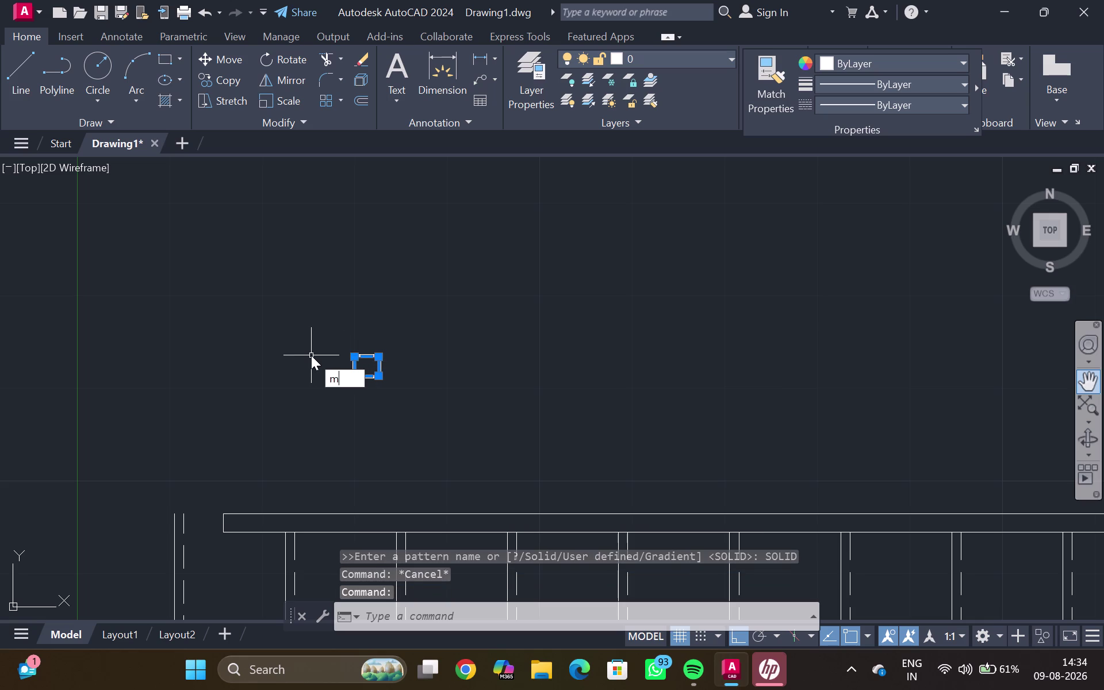
key(BackSpace)
text(co)
key(Return)
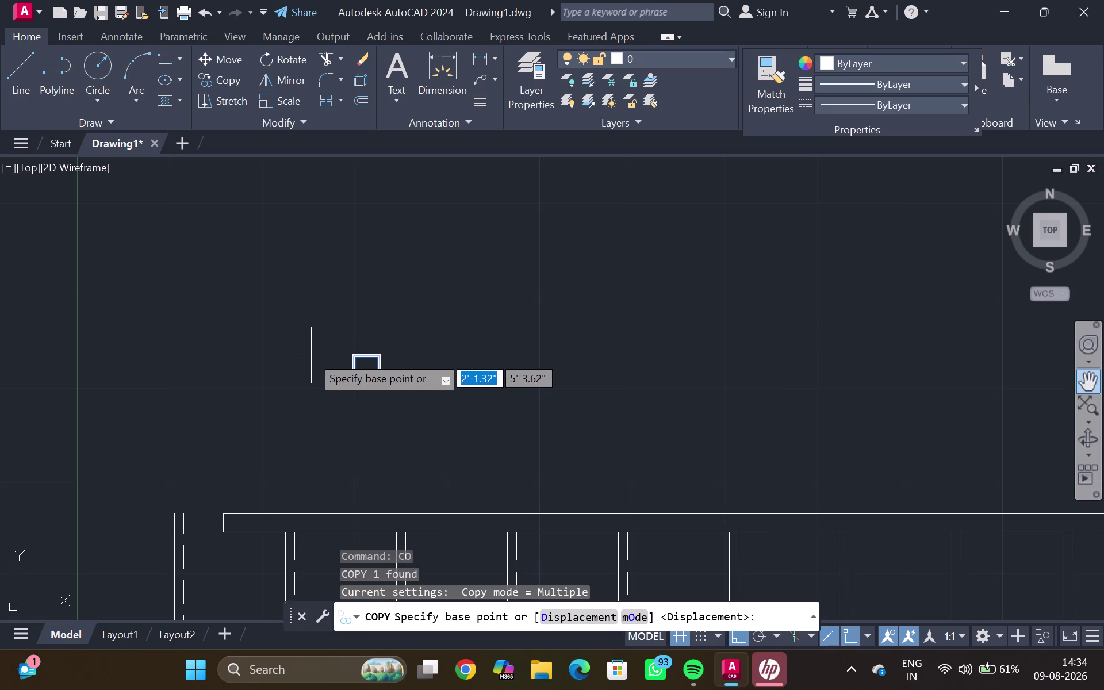
scroll(up, 3)
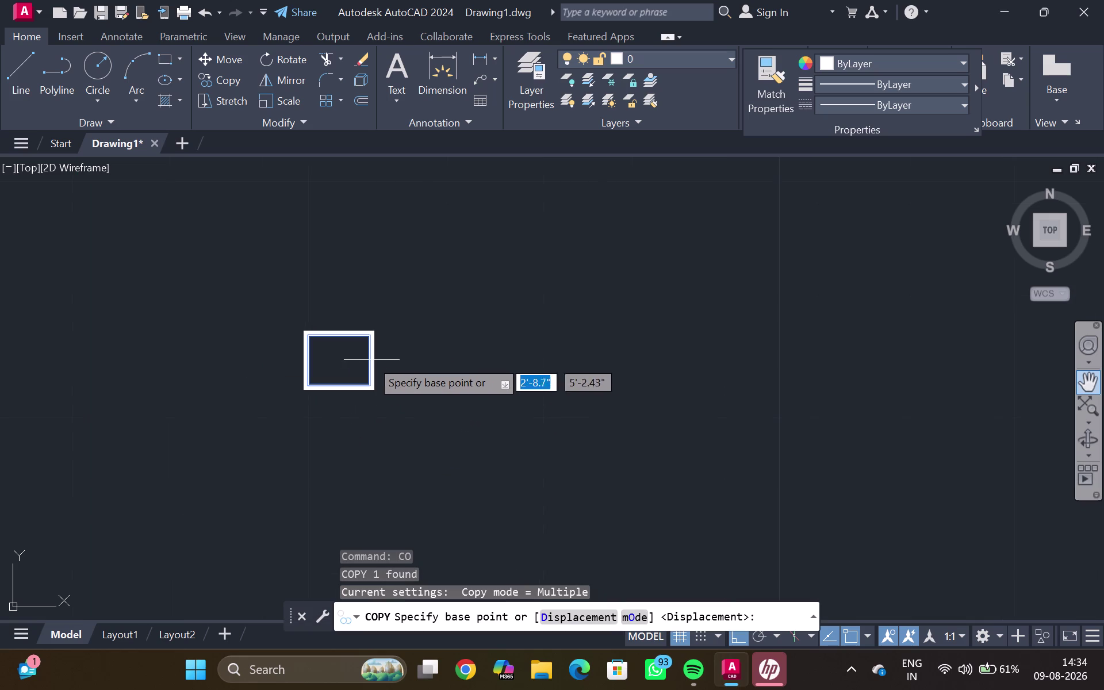
click(346, 358)
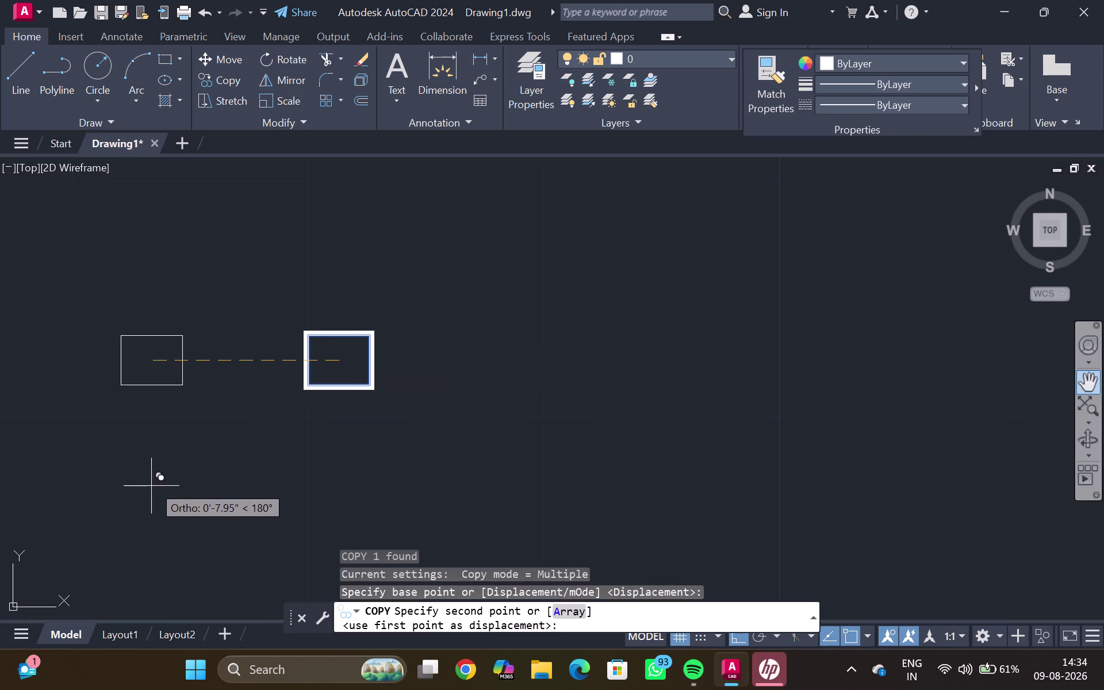
click(171, 466)
key(Escape)
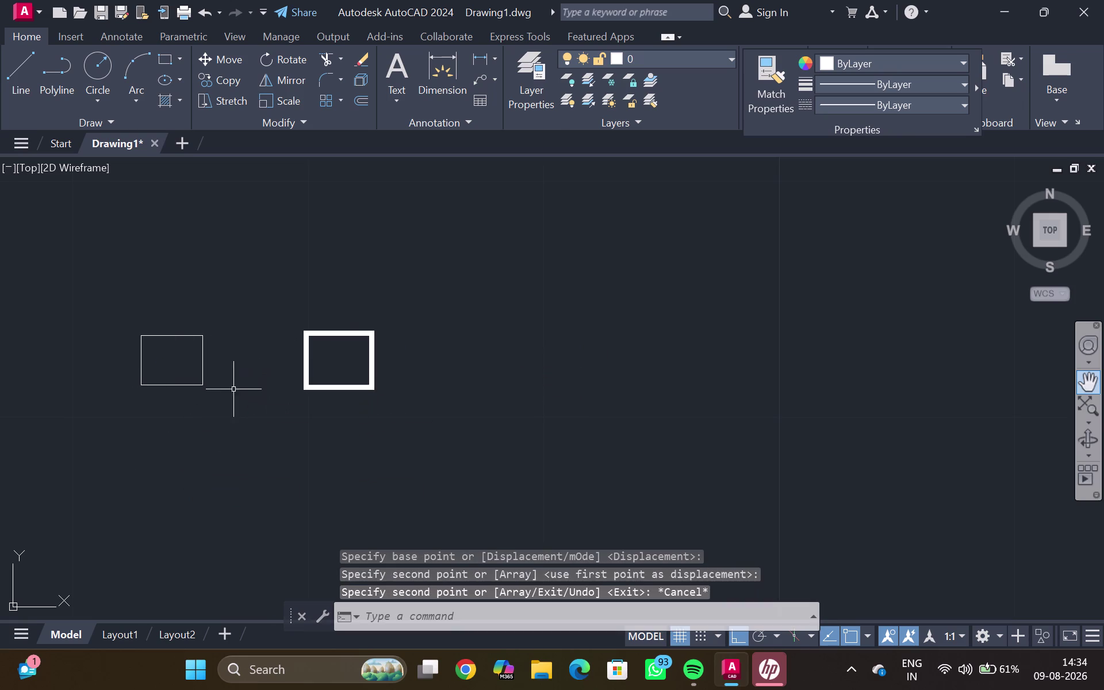
click(335, 332)
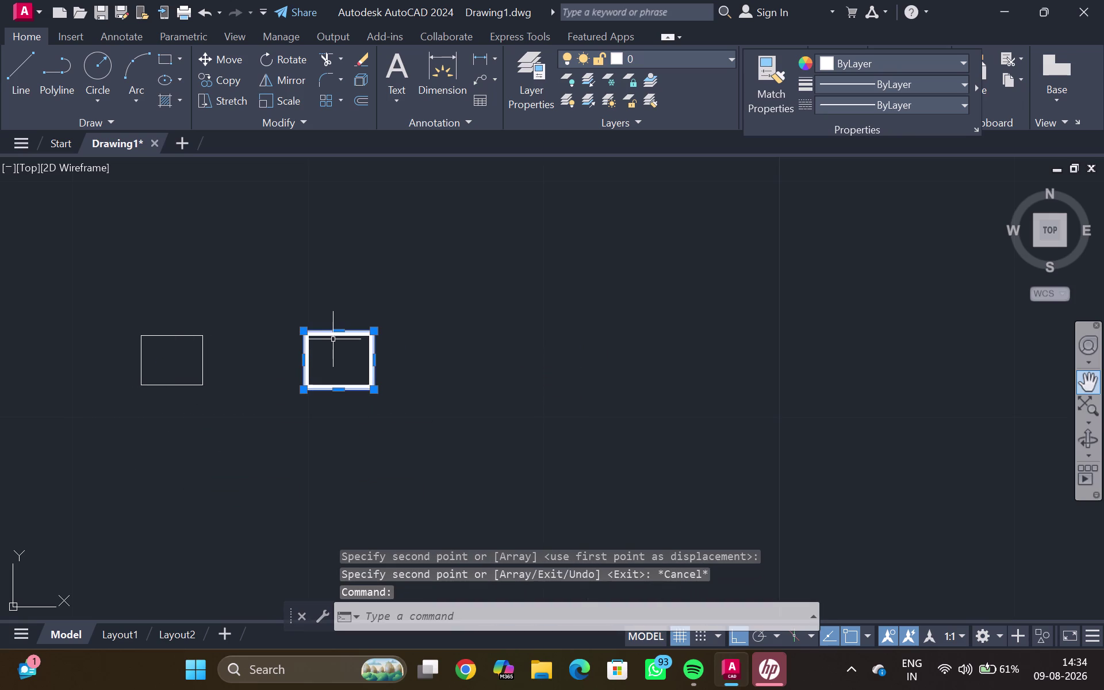
Abandon the move and delete the stray thin rectangle copy.
key(m)
key(Return)
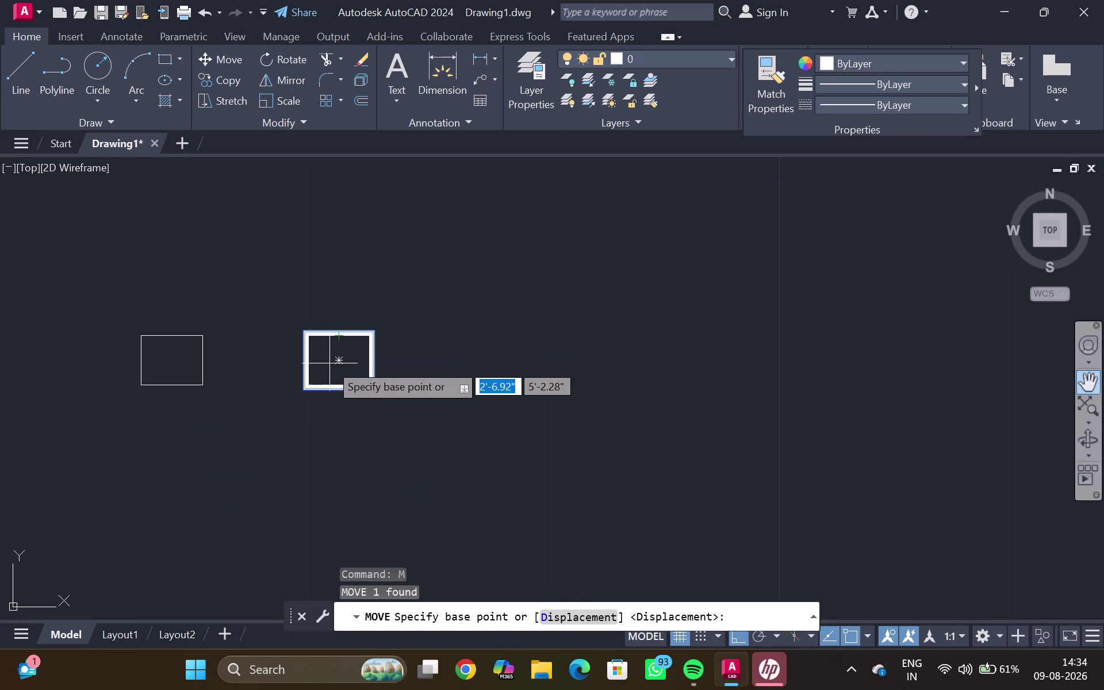
drag(341, 366, 344, 376)
scroll(down, 3)
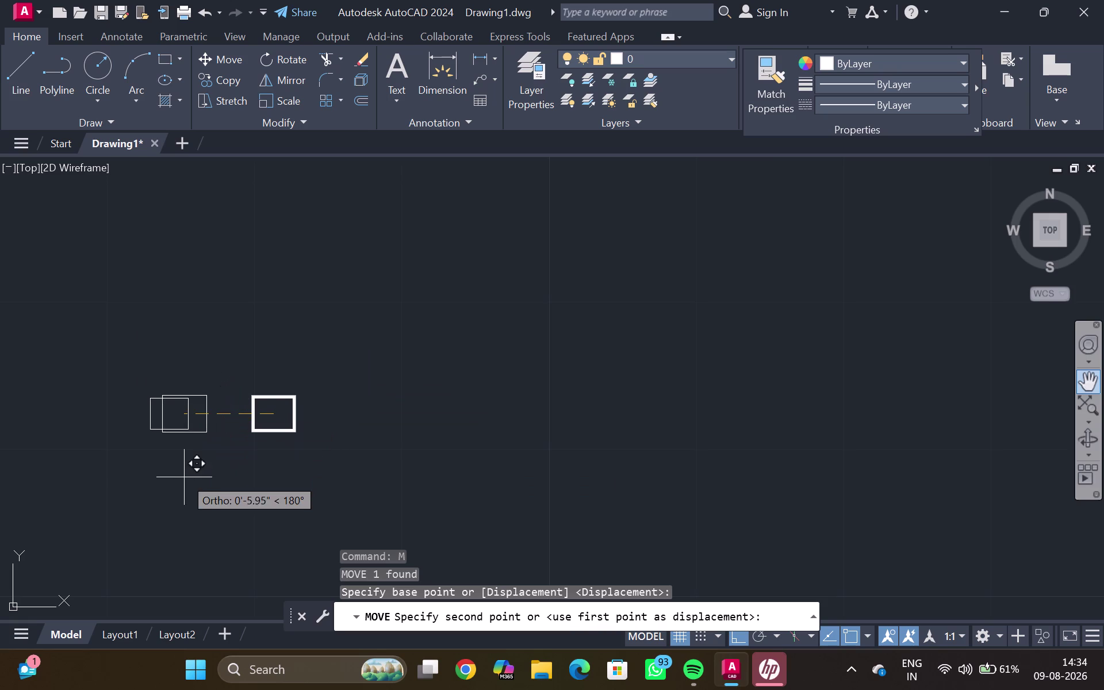
key(Escape)
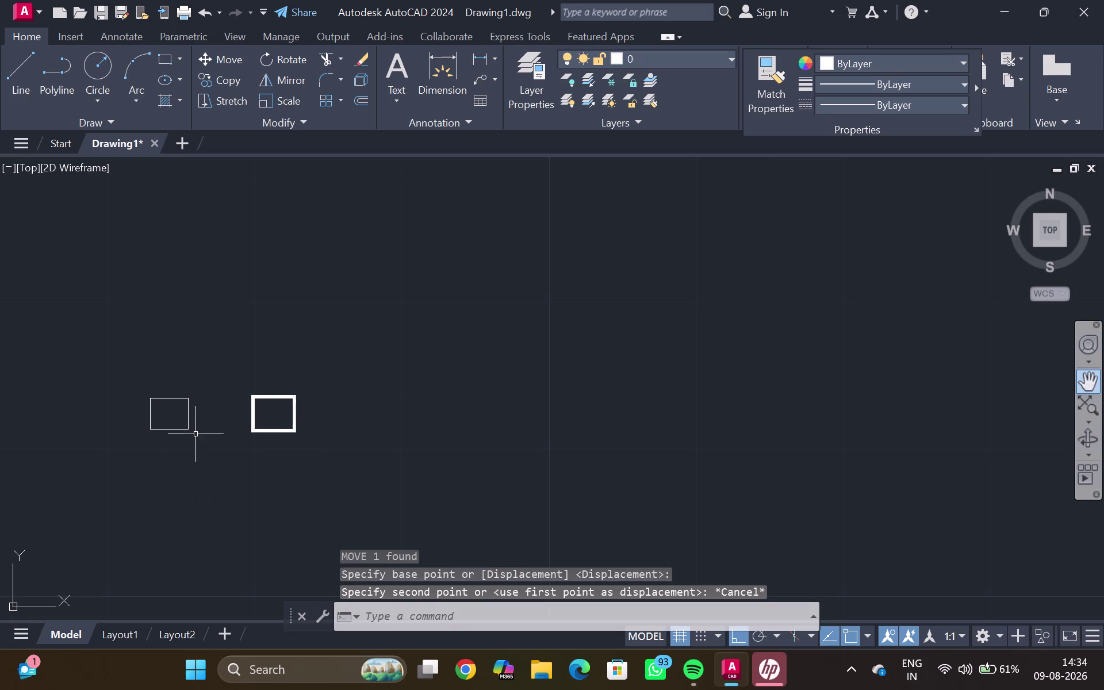
click(187, 412)
key(Delete)
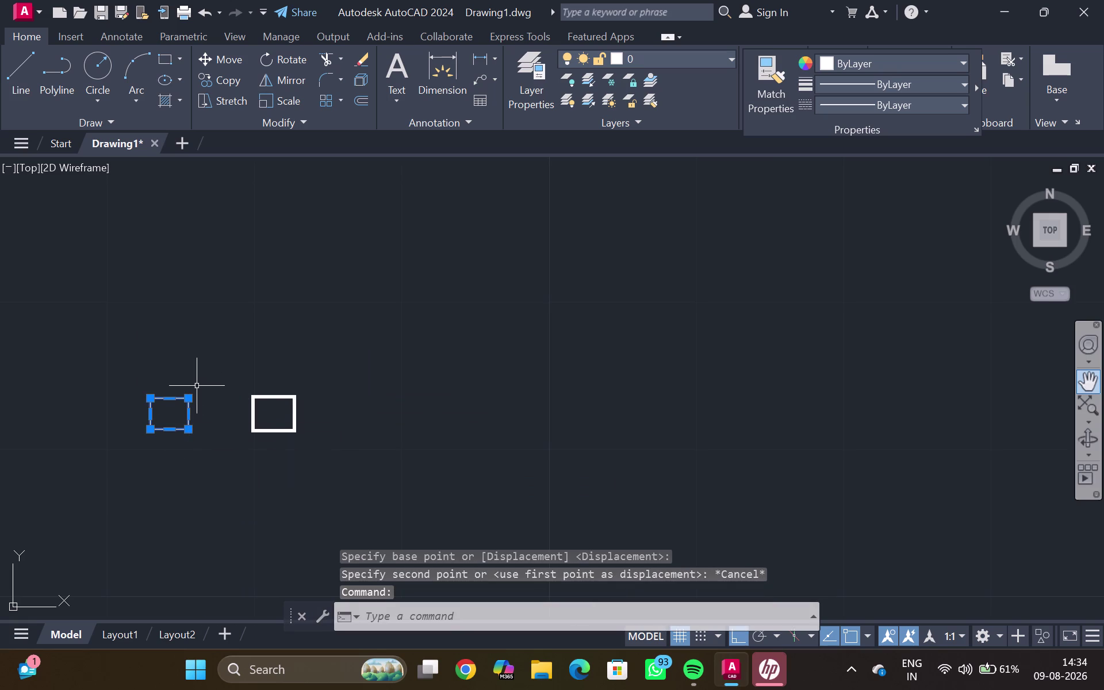
key(BackSpace)
key(Delete)
key(BackSpace)
key(Delete)
Window-select the post's three pieces and group them.
drag(206, 392, 151, 462)
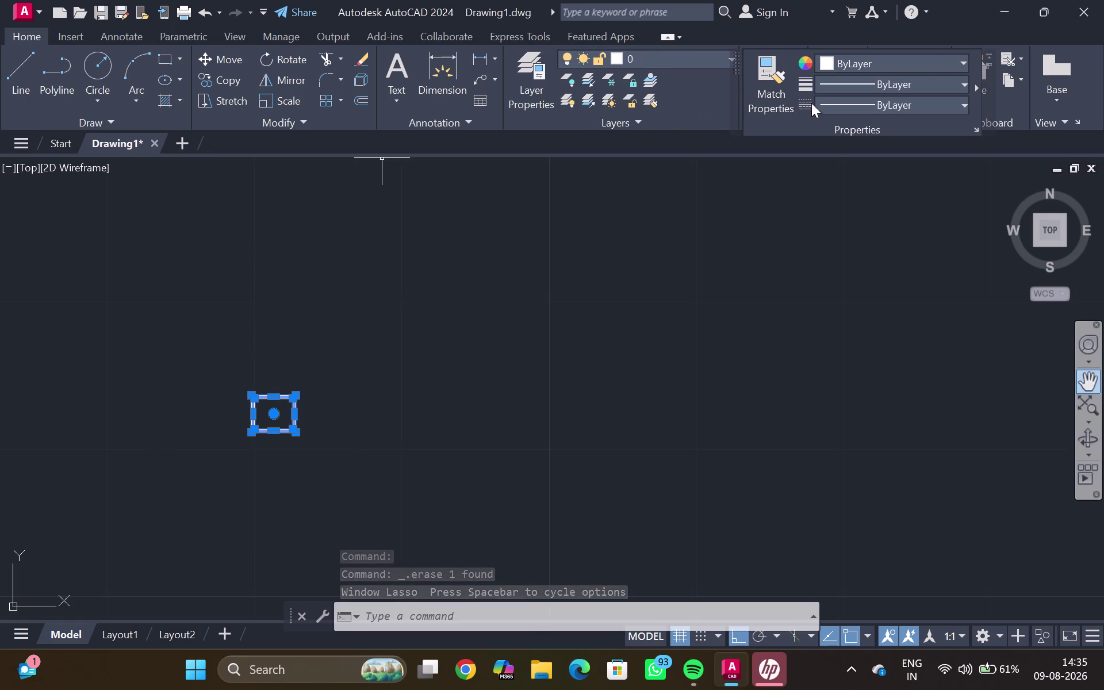
click(842, 134)
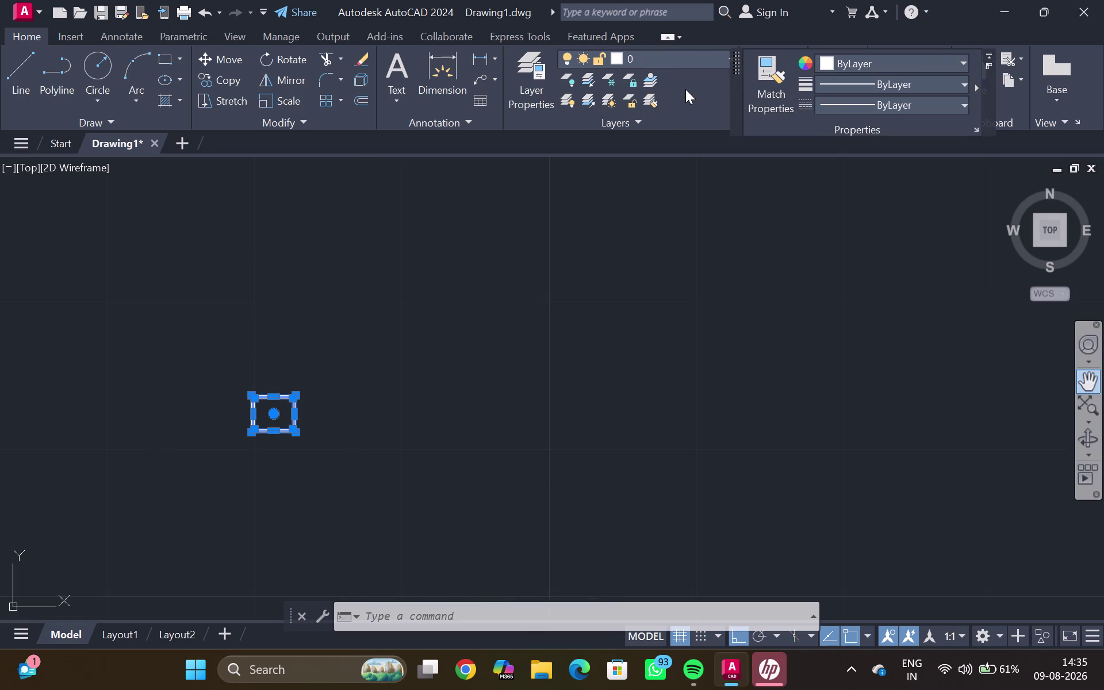
key(g)
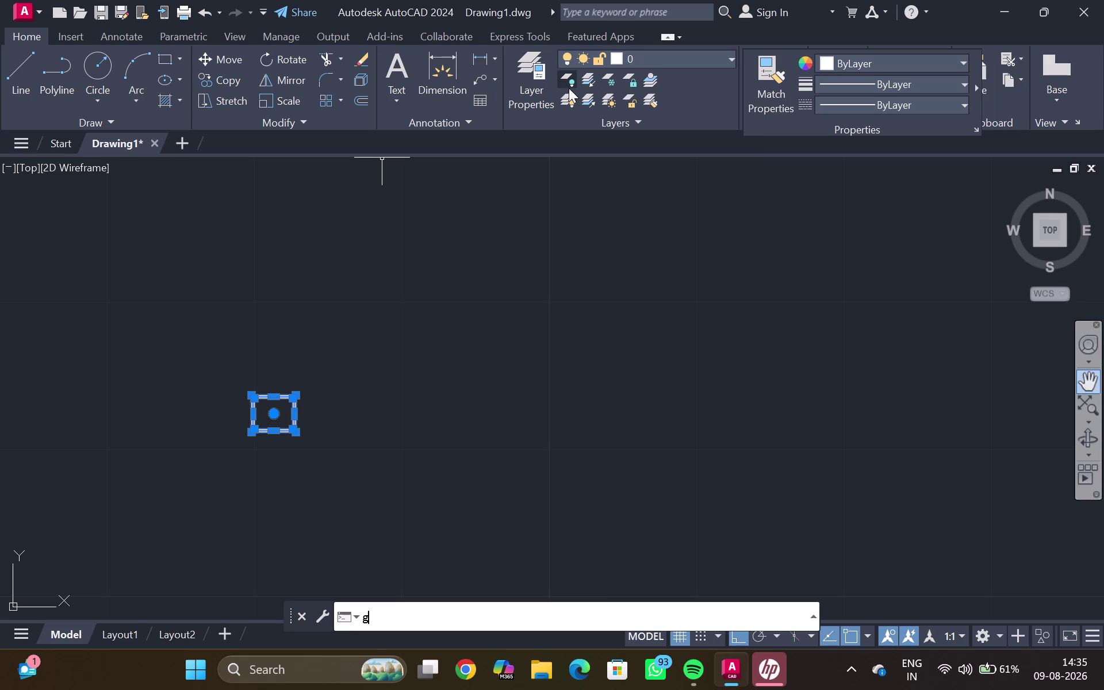
key(Return)
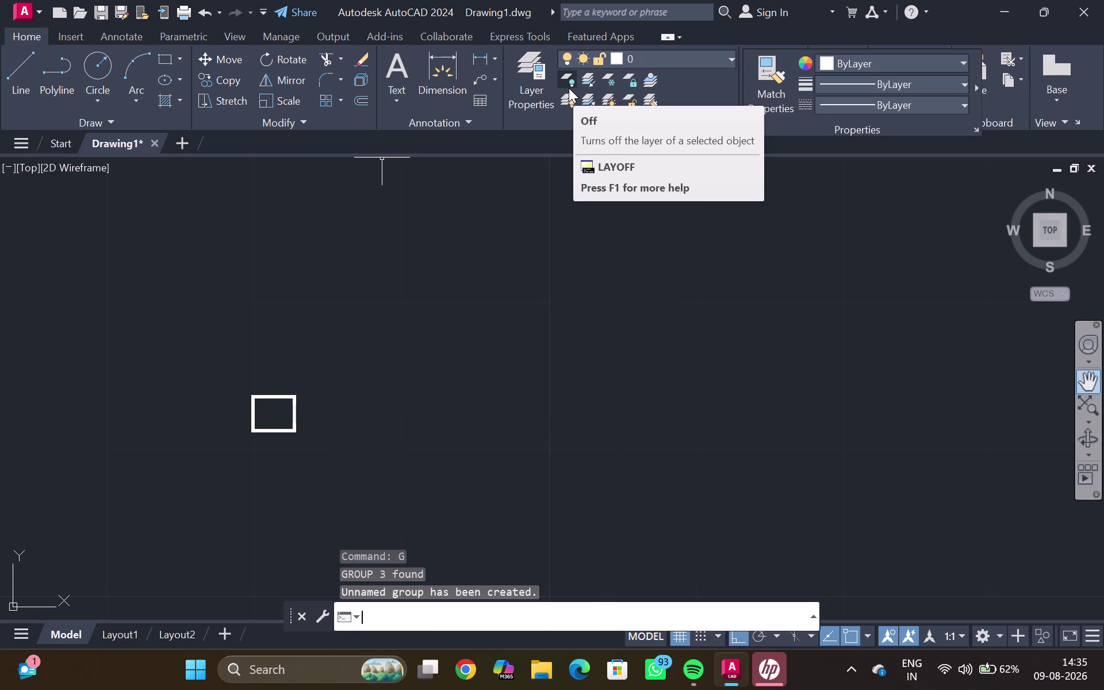
Move the grouped post onto the wall band's left end, with ortho off.
click(258, 402)
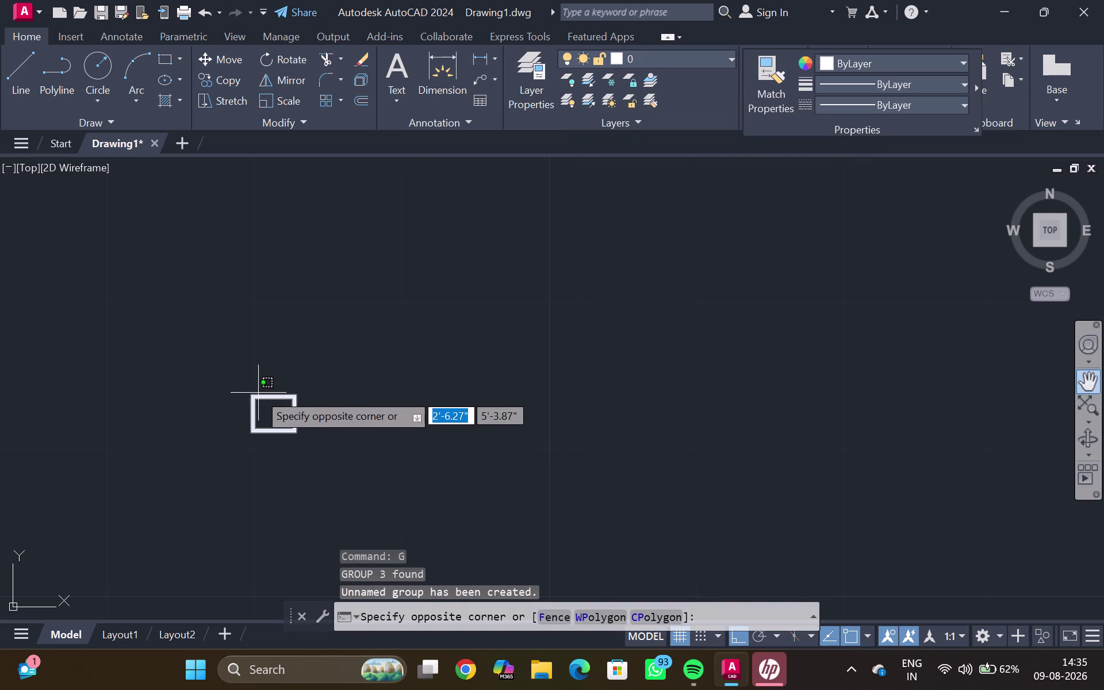
click(258, 399)
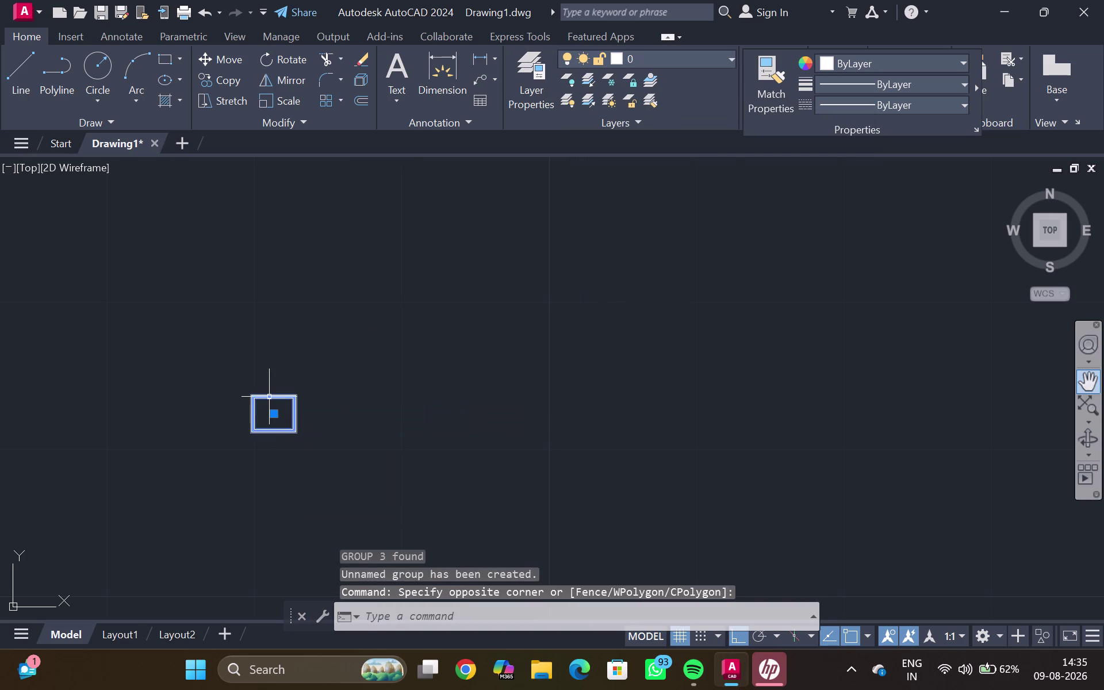
key(m)
key(Return)
drag(271, 418, 273, 423)
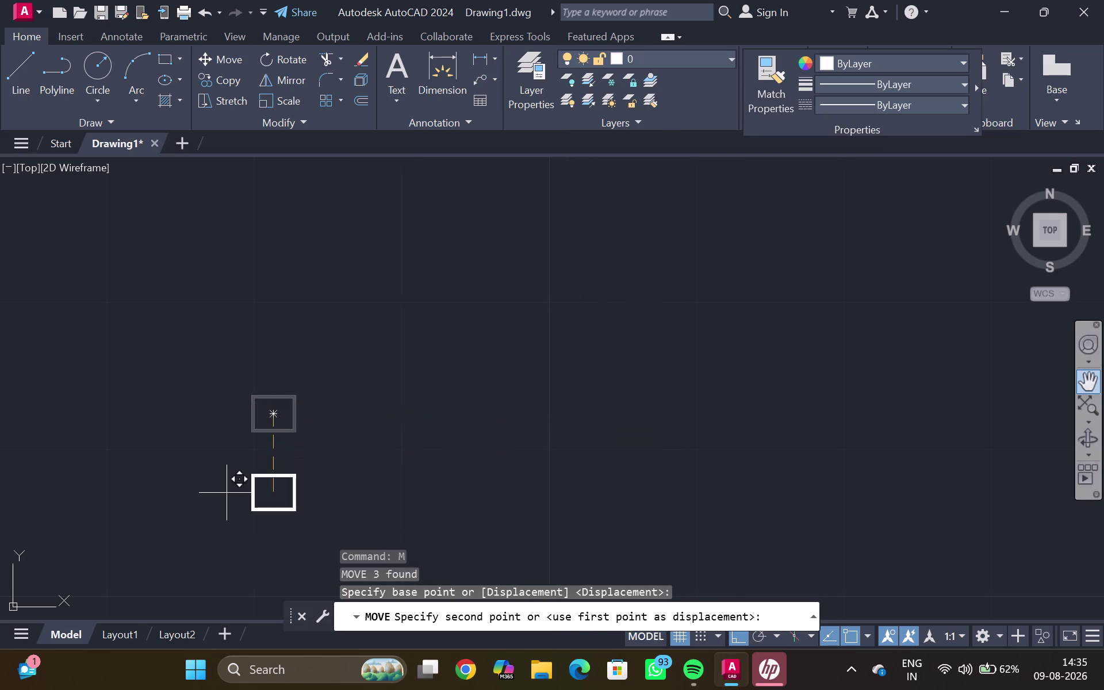
scroll(down, 3)
middle_drag(230, 497, 286, 469)
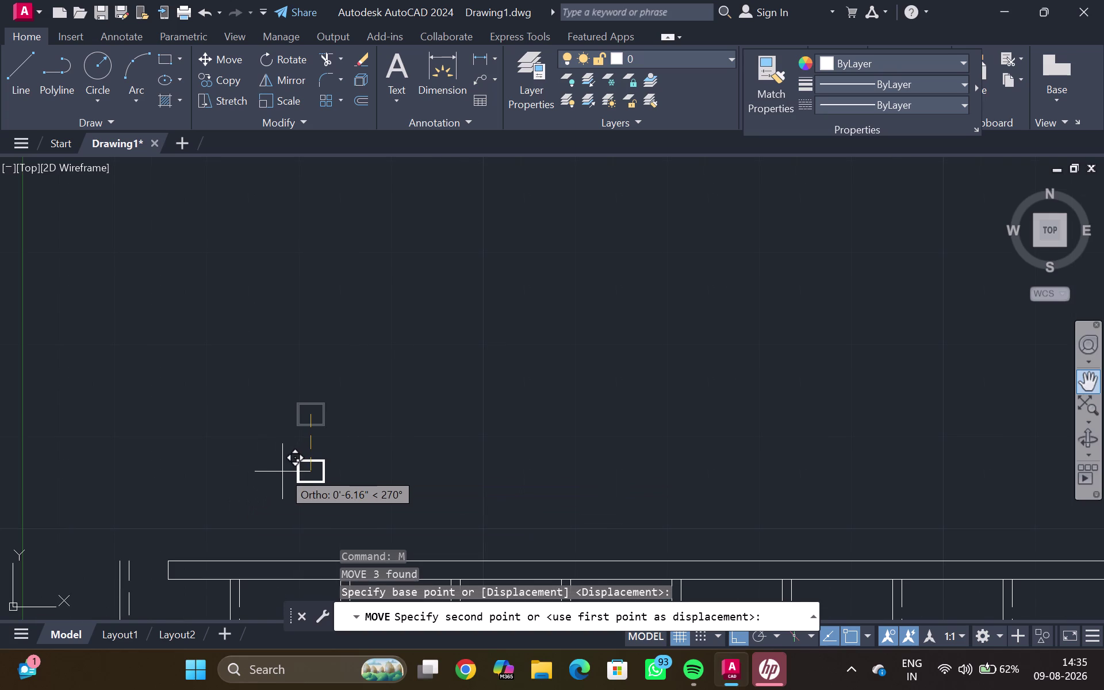
key(ctrl+F8)
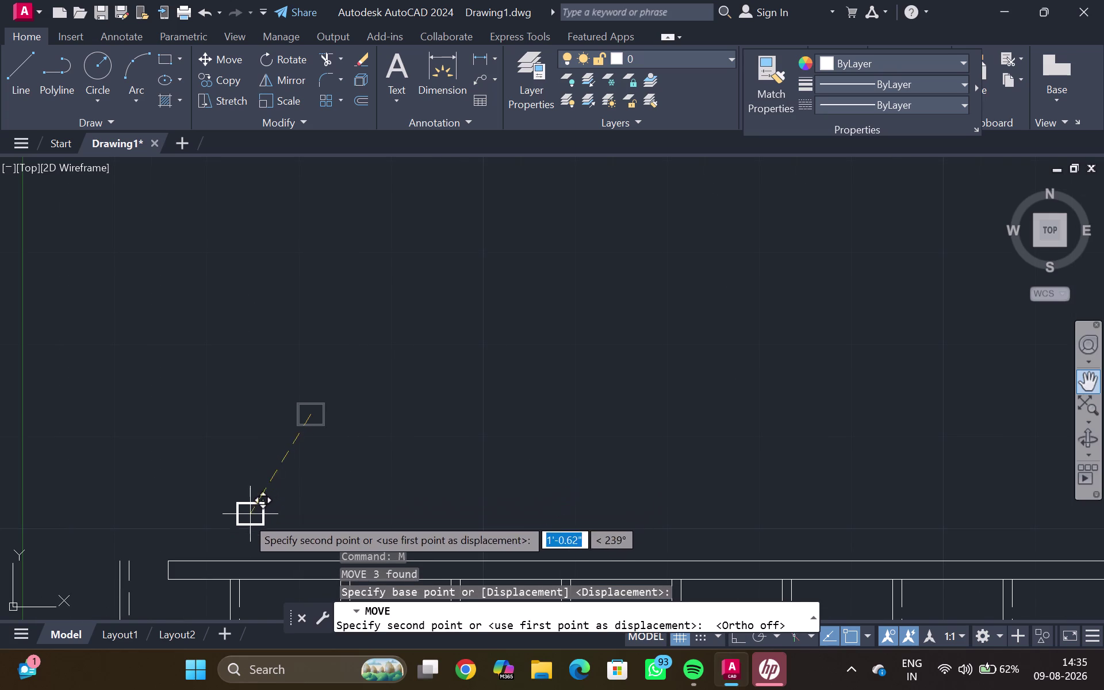
middle_drag(231, 526, 298, 426)
scroll(up, 3)
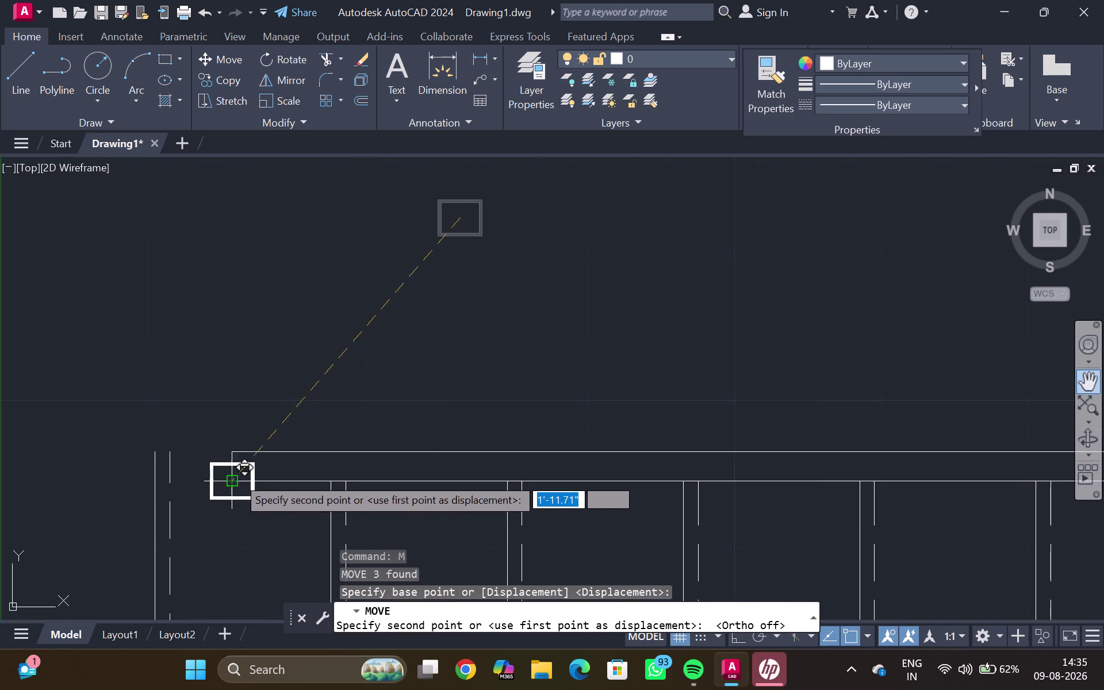
click(239, 463)
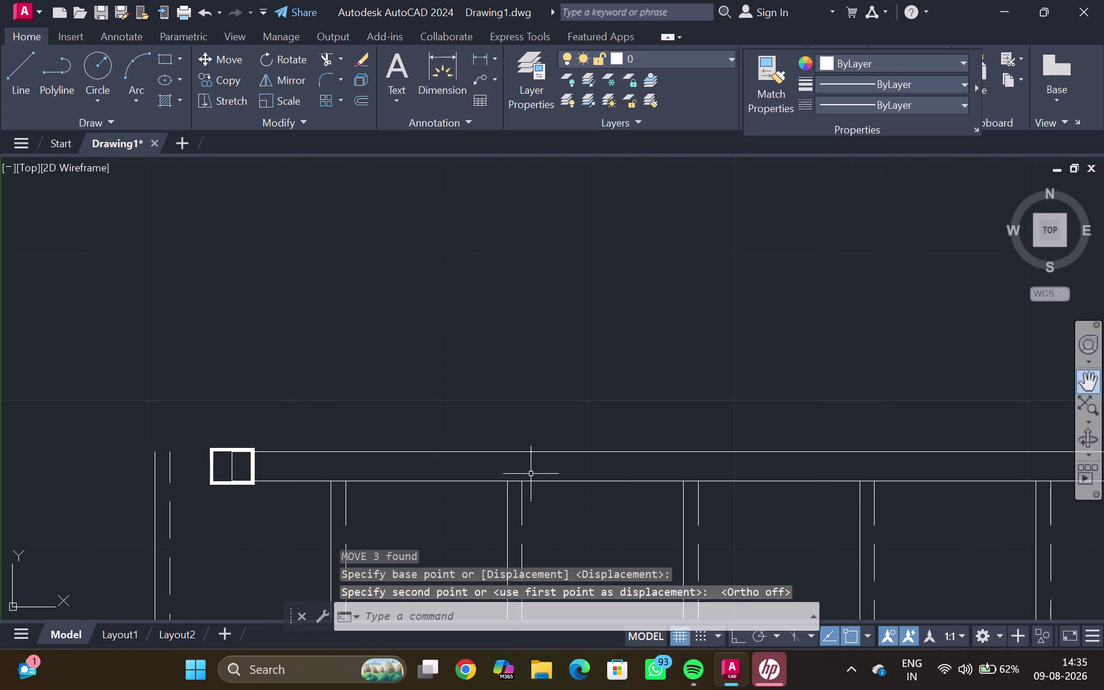
Trim the rail lines running through the end post square.
scroll(down, 3)
middle_drag(593, 478, 495, 452)
scroll(down, 3)
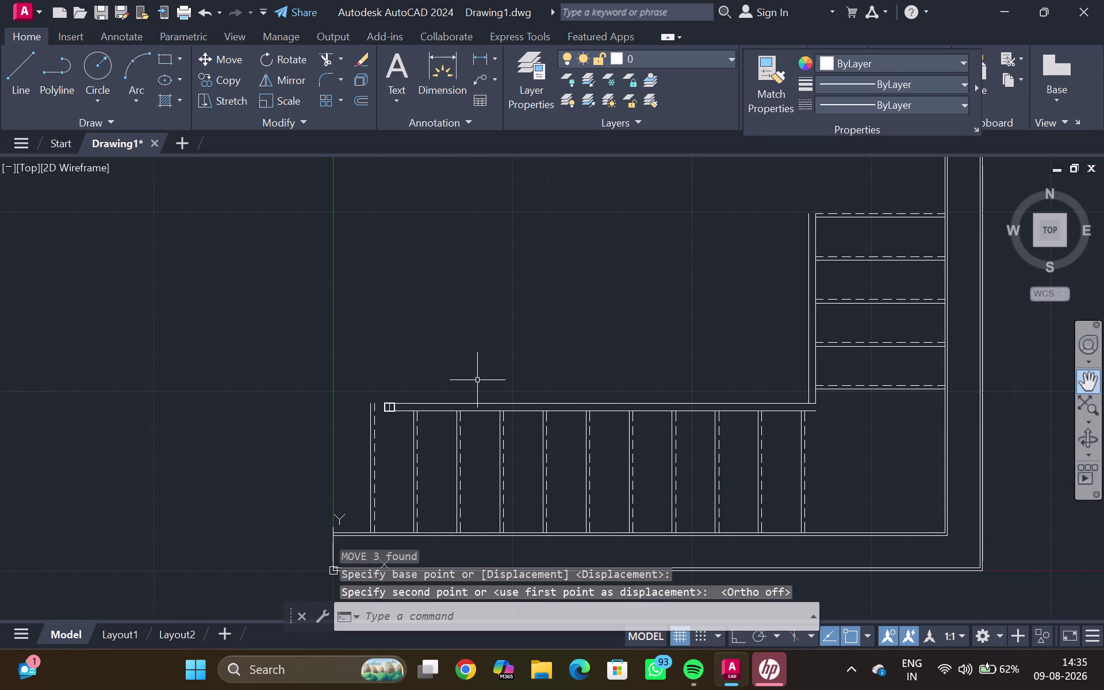
middle_click(479, 384)
scroll(up, 3)
scroll(up, 3)
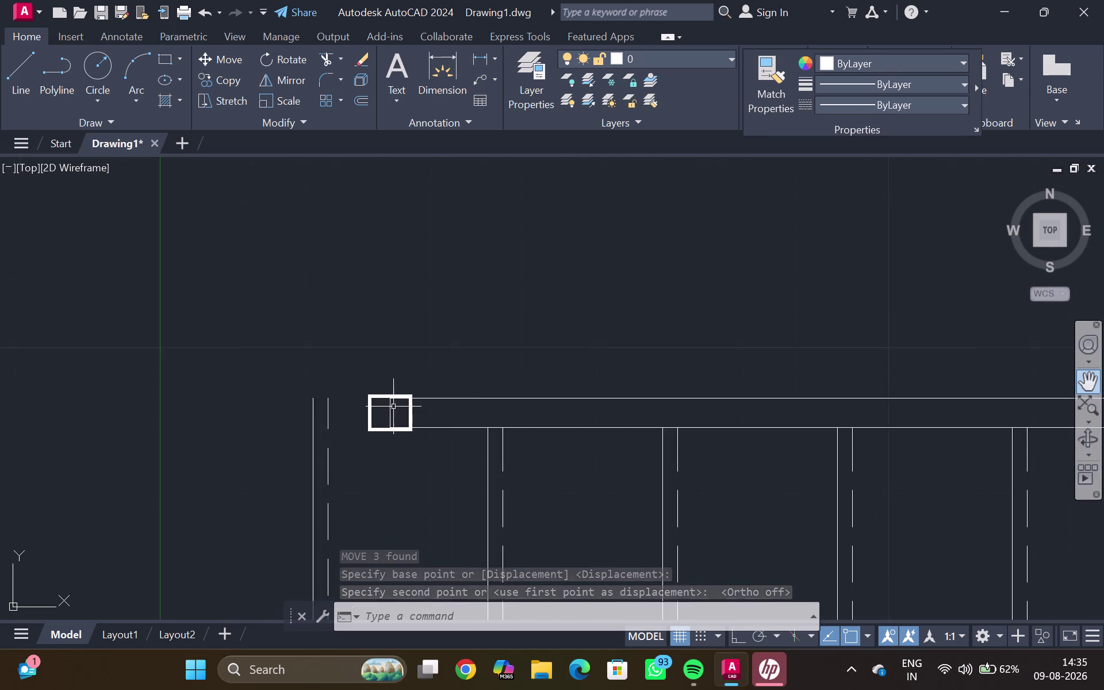
scroll(up, 3)
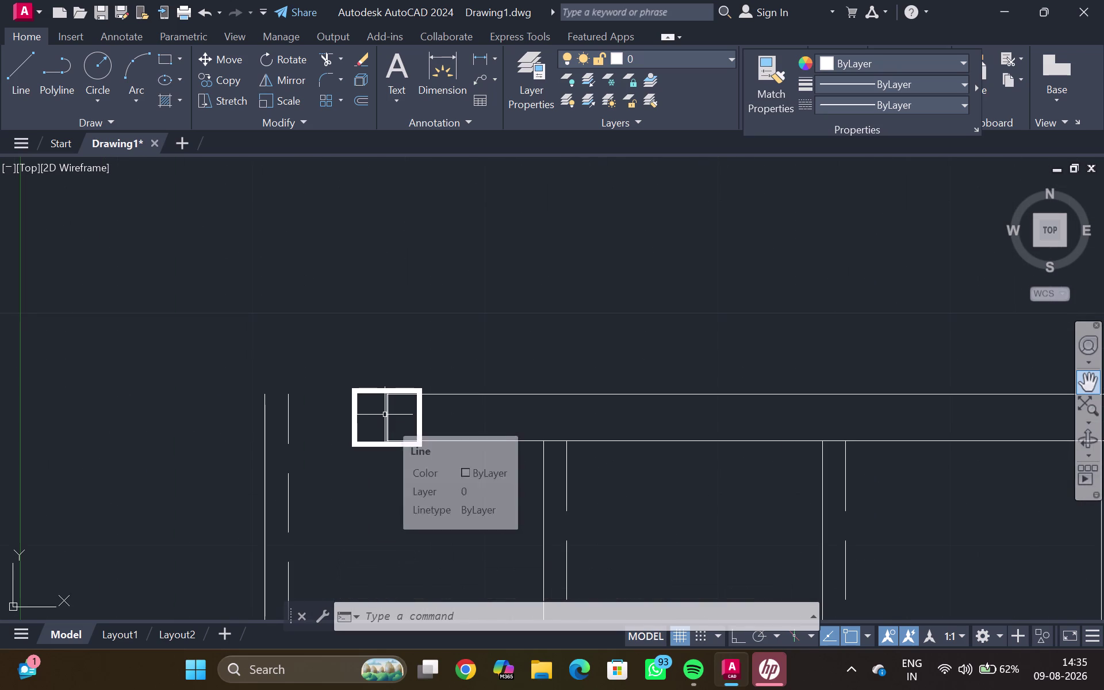
text(tr)
key(Return)
scroll(up, 3)
click(387, 416)
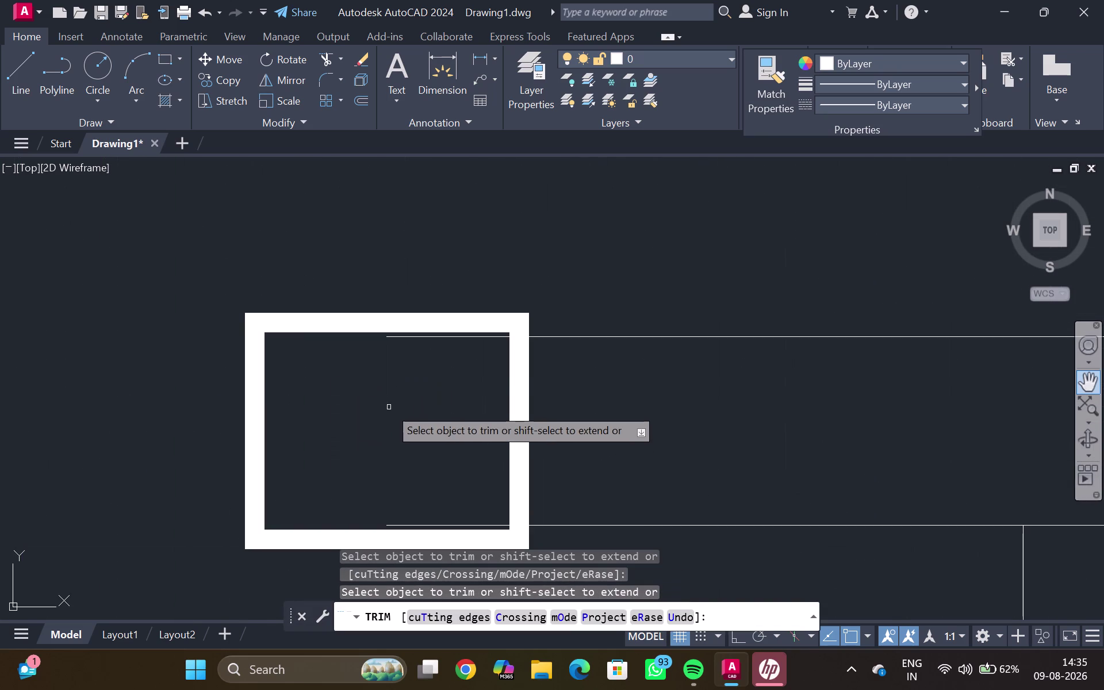
click(423, 339)
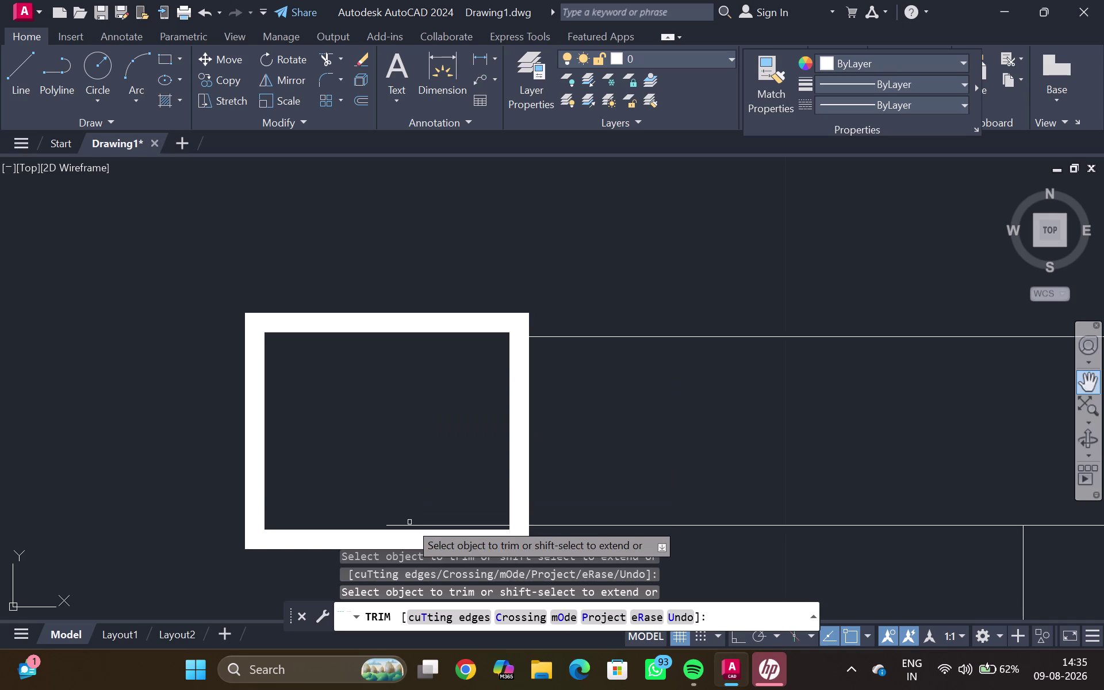
drag(413, 540, 416, 547)
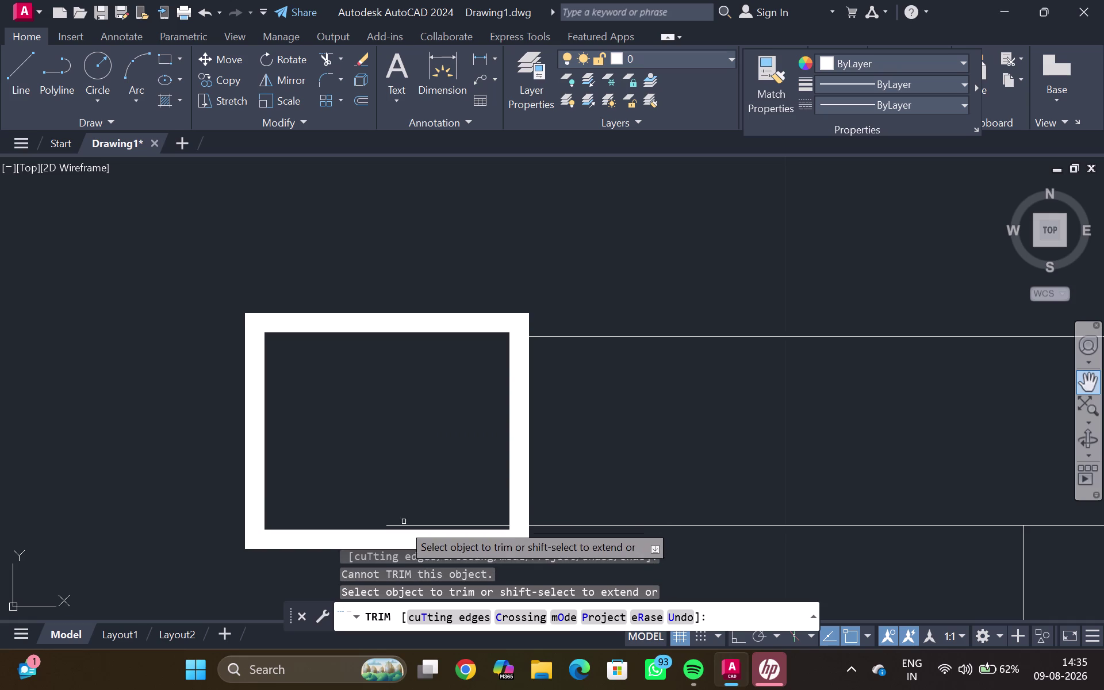
click(400, 527)
key(Escape)
scroll(down, 3)
scroll(down, 3)
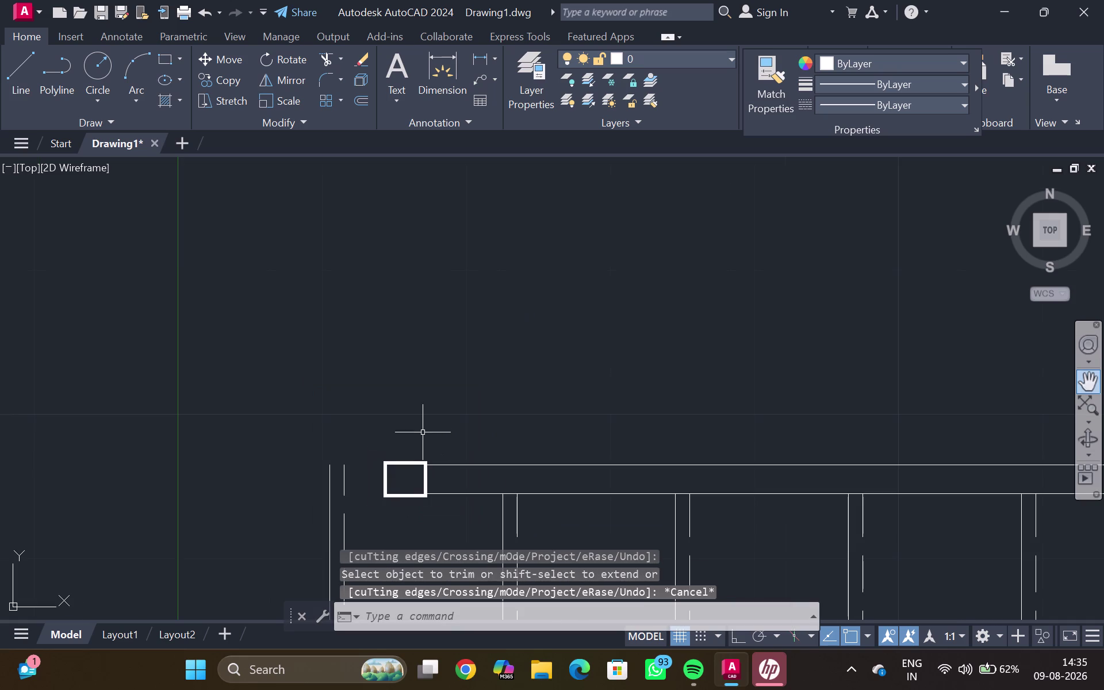
click(418, 464)
Copy the square post to the railing's inner corner.
key(c)
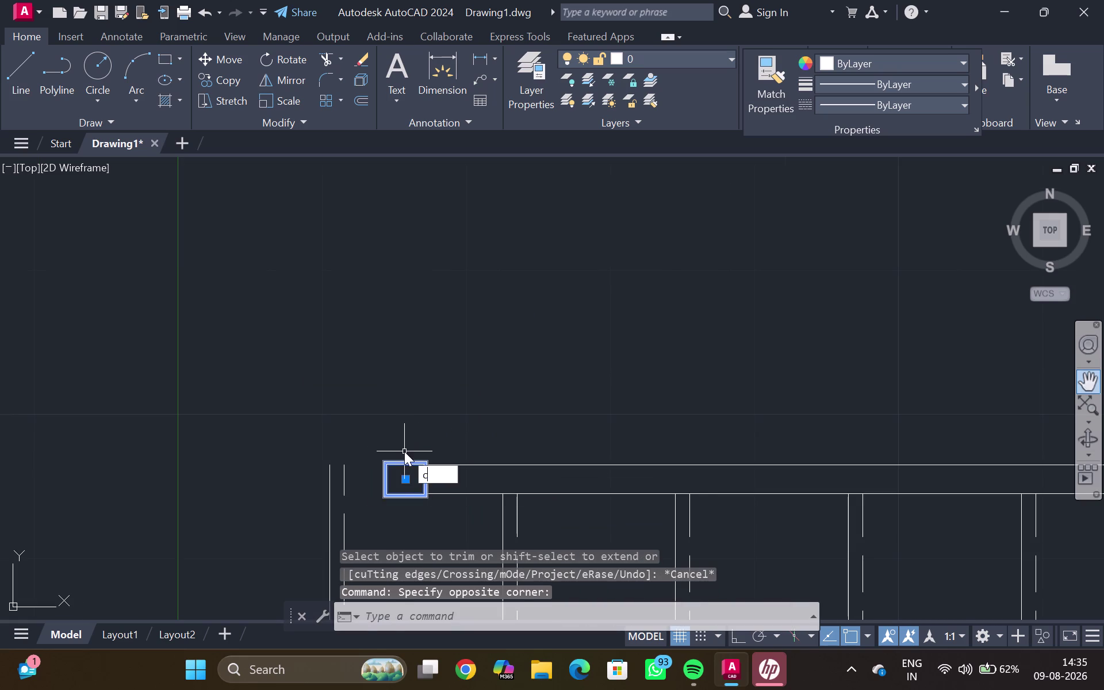
key(o)
key(Return)
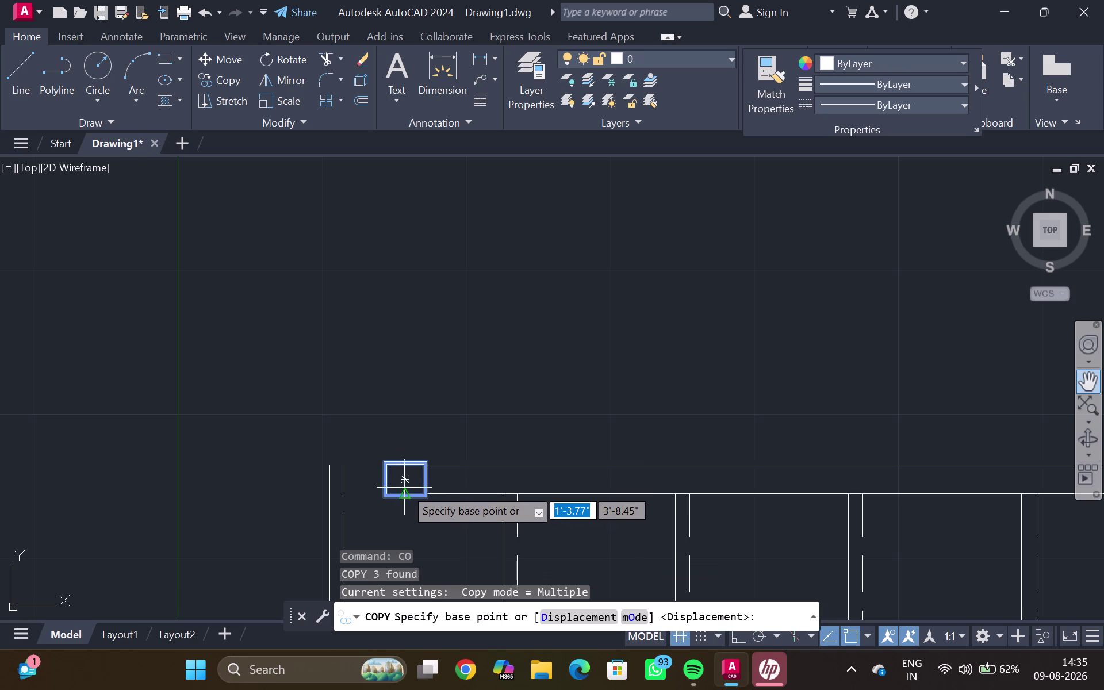
drag(404, 482, 541, 431)
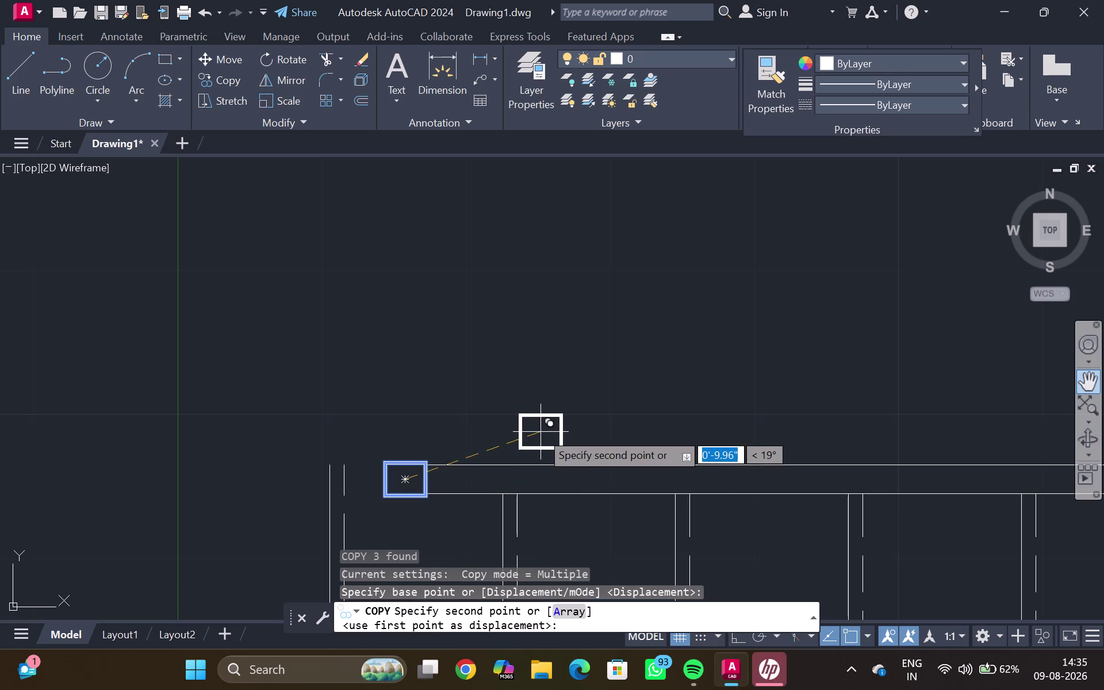
scroll(down, 3)
middle_drag(976, 371, 546, 372)
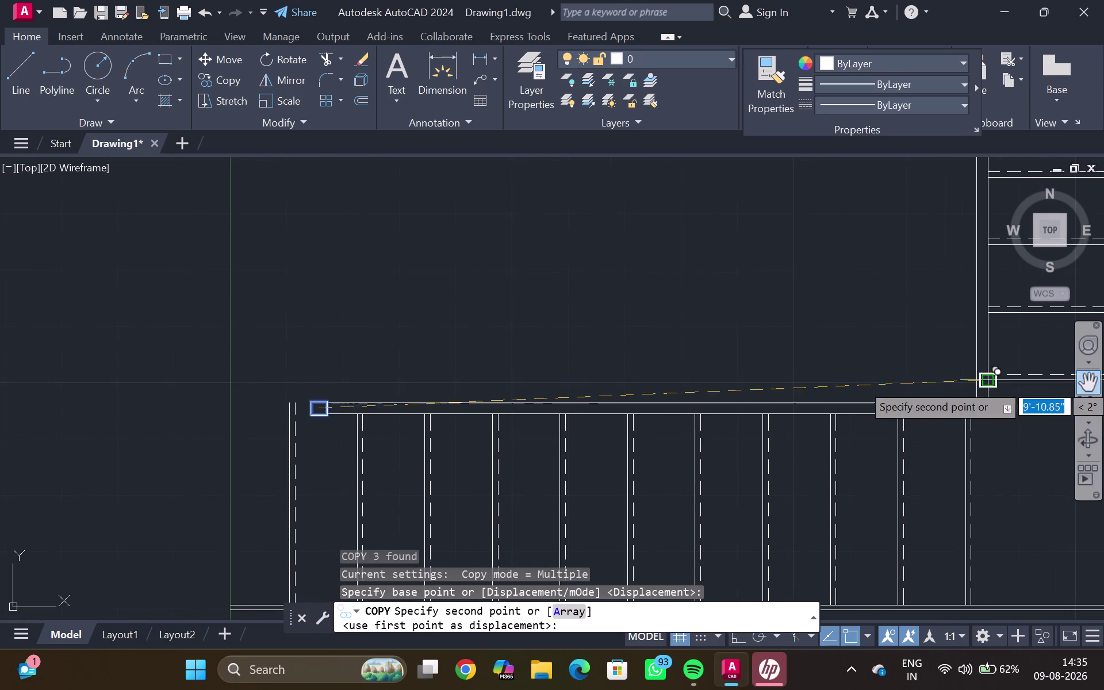
middle_drag(990, 383, 703, 322)
scroll(up, 3)
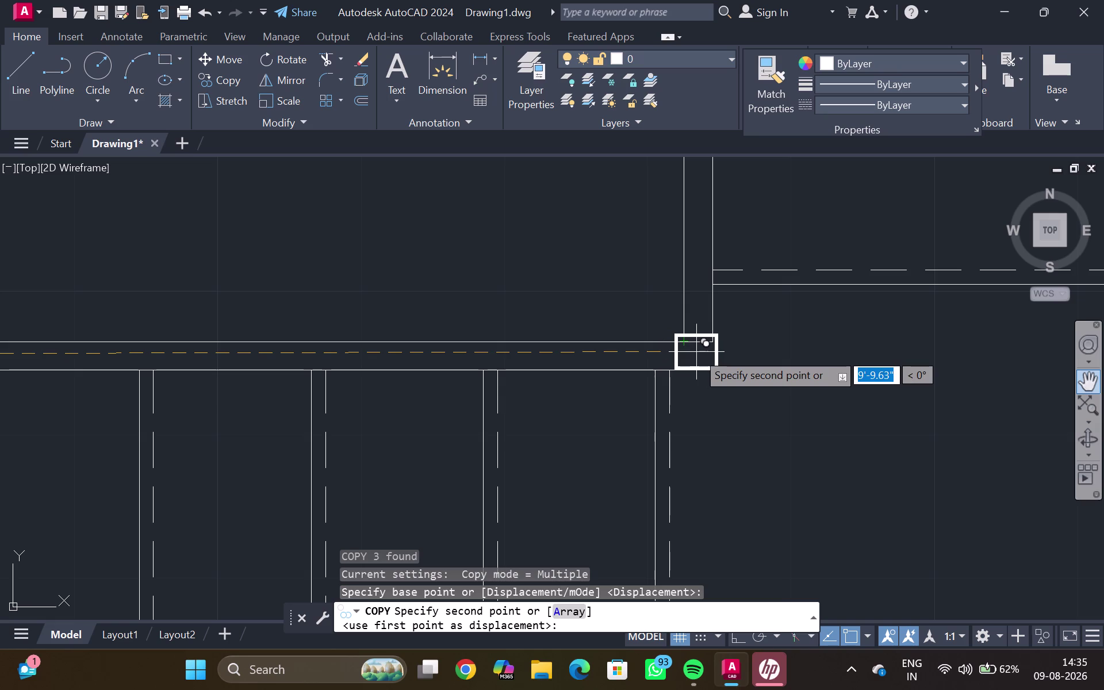
click(697, 352)
Place another post copy near the corner, then delete that misplaced copy.
scroll(down, 3)
middle_drag(690, 271, 680, 415)
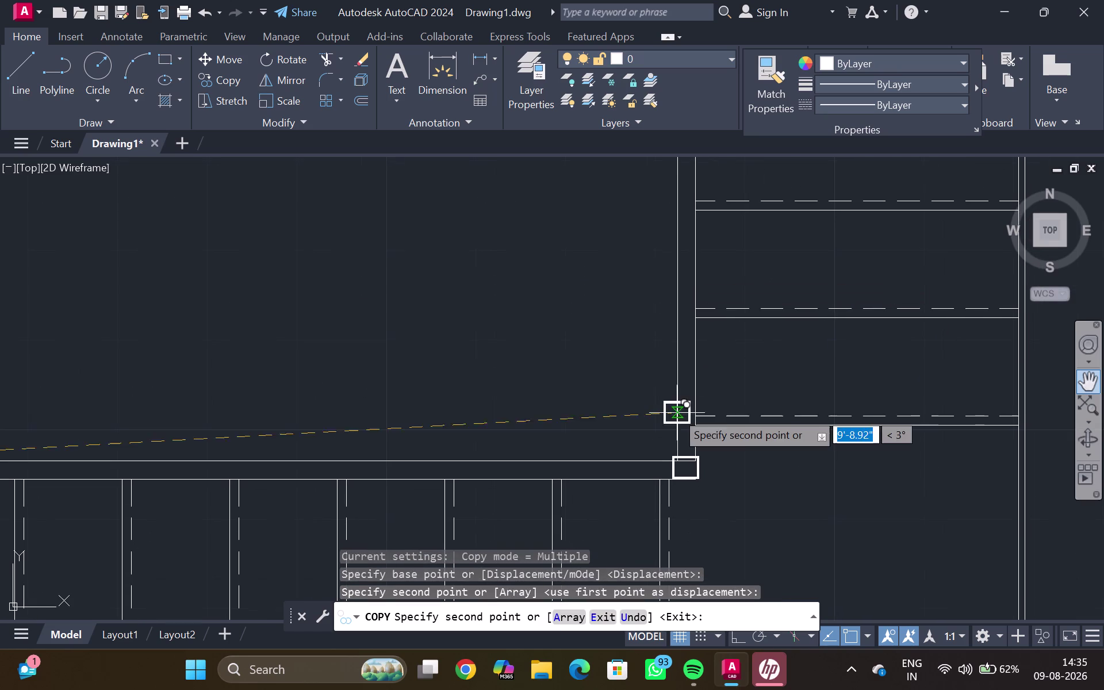
middle_drag(661, 369, 651, 634)
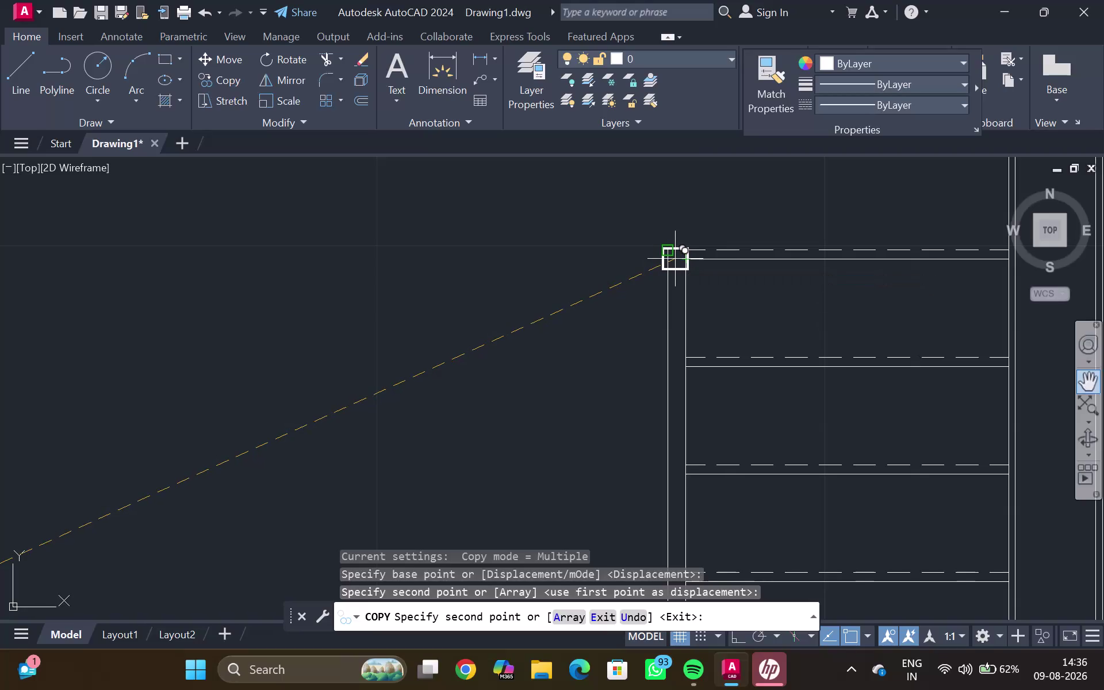
scroll(up, 3)
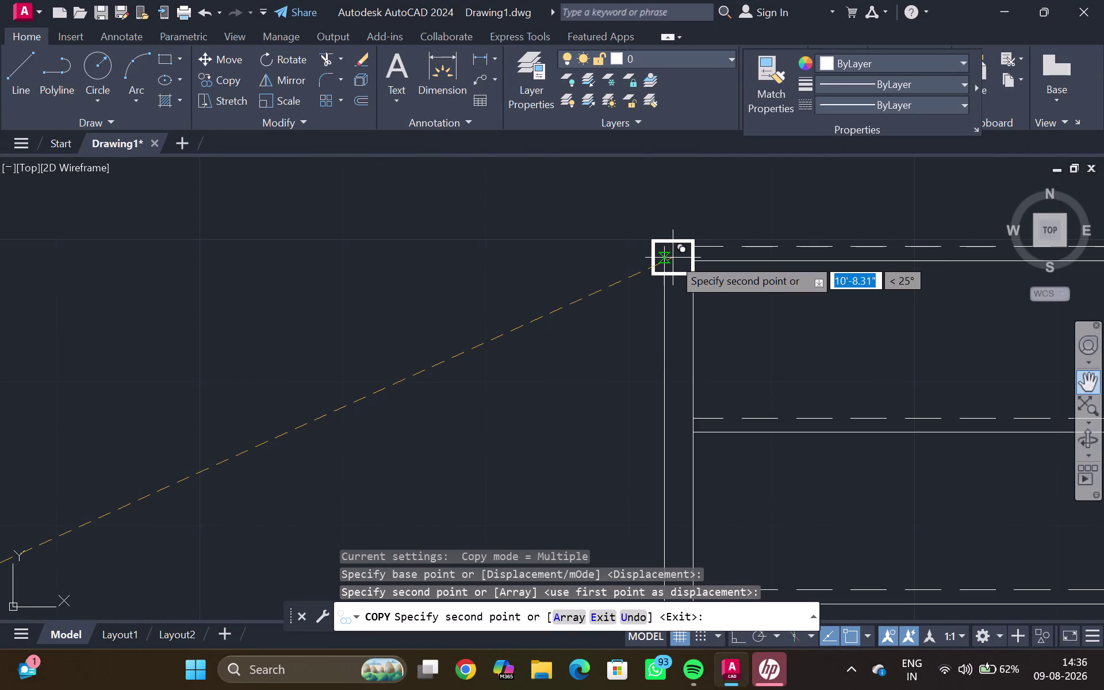
click(673, 258)
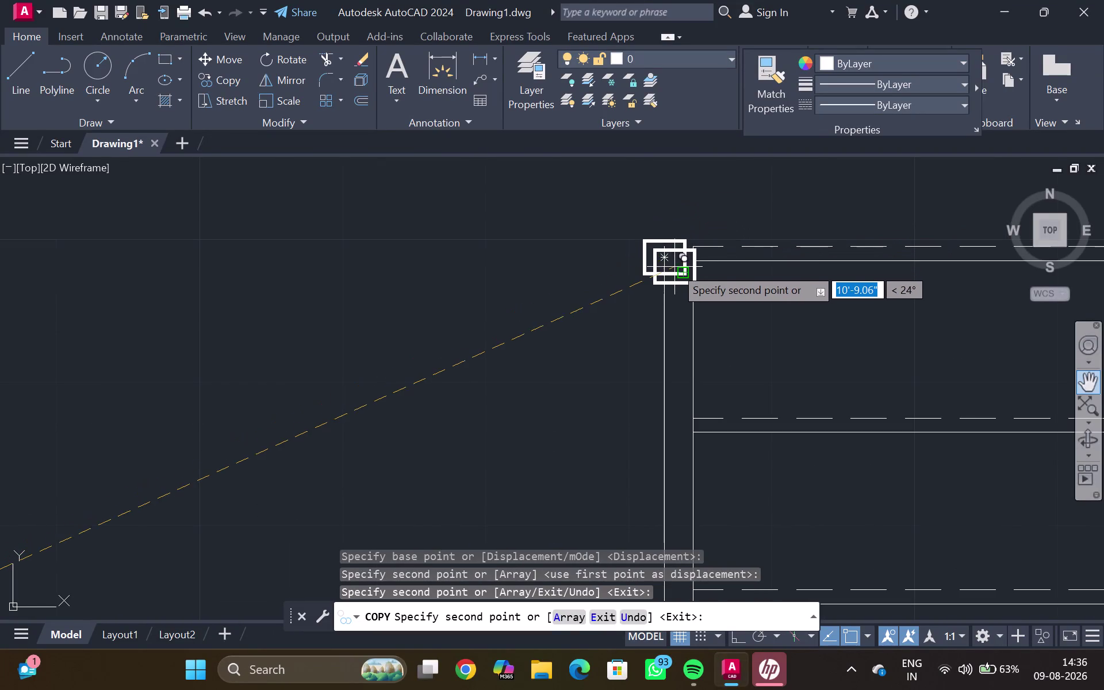
key(Escape)
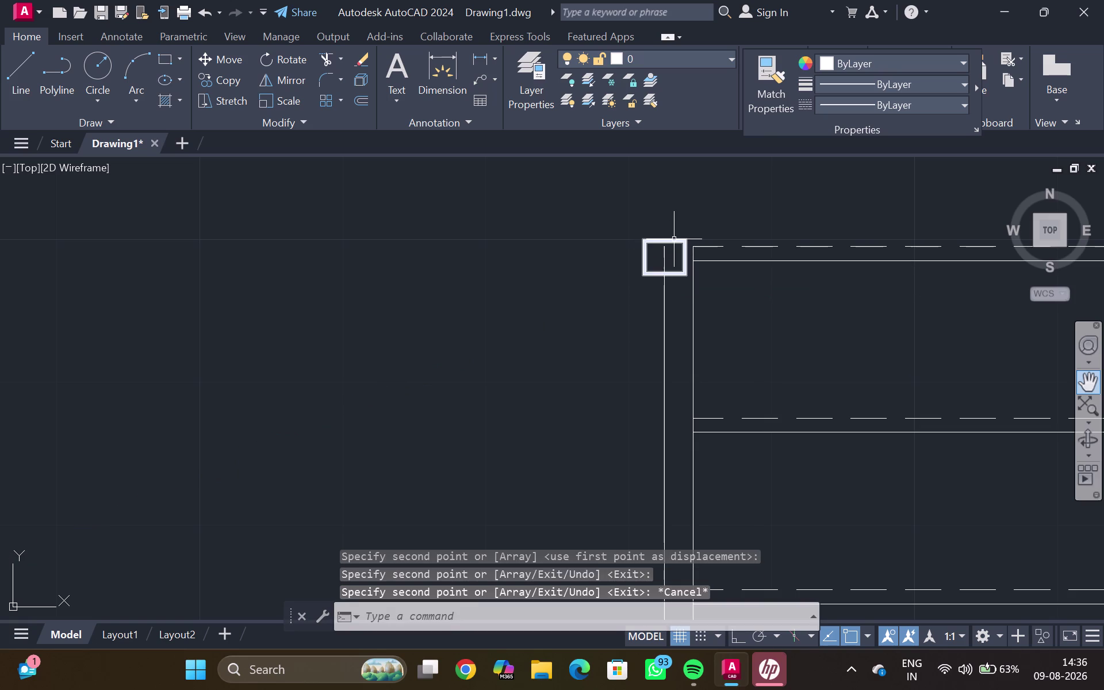
click(674, 239)
key(Delete)
scroll(down, 3)
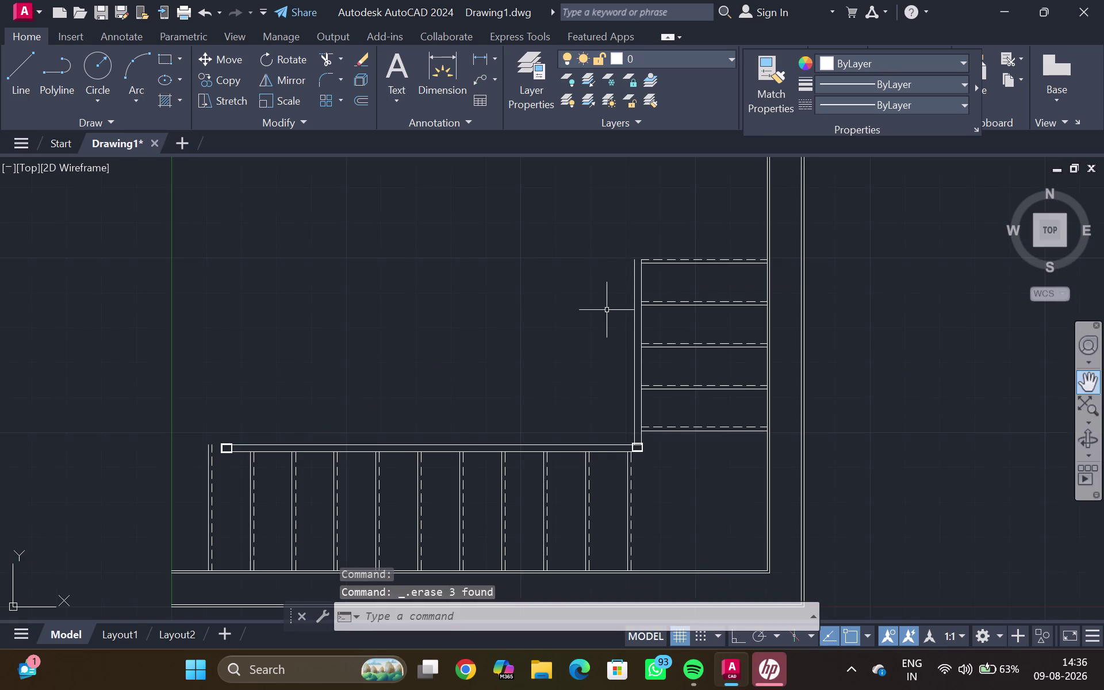
middle_drag(610, 322, 620, 333)
scroll(up, 3)
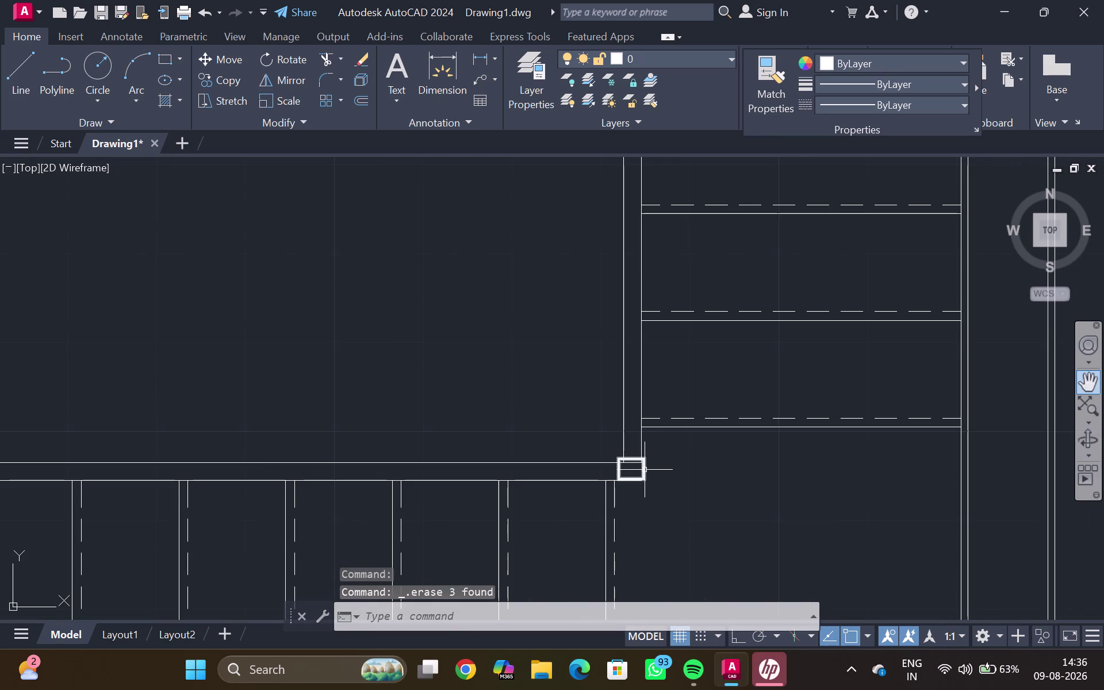
Copy the corner post to the top end of the vertical rail.
click(644, 470)
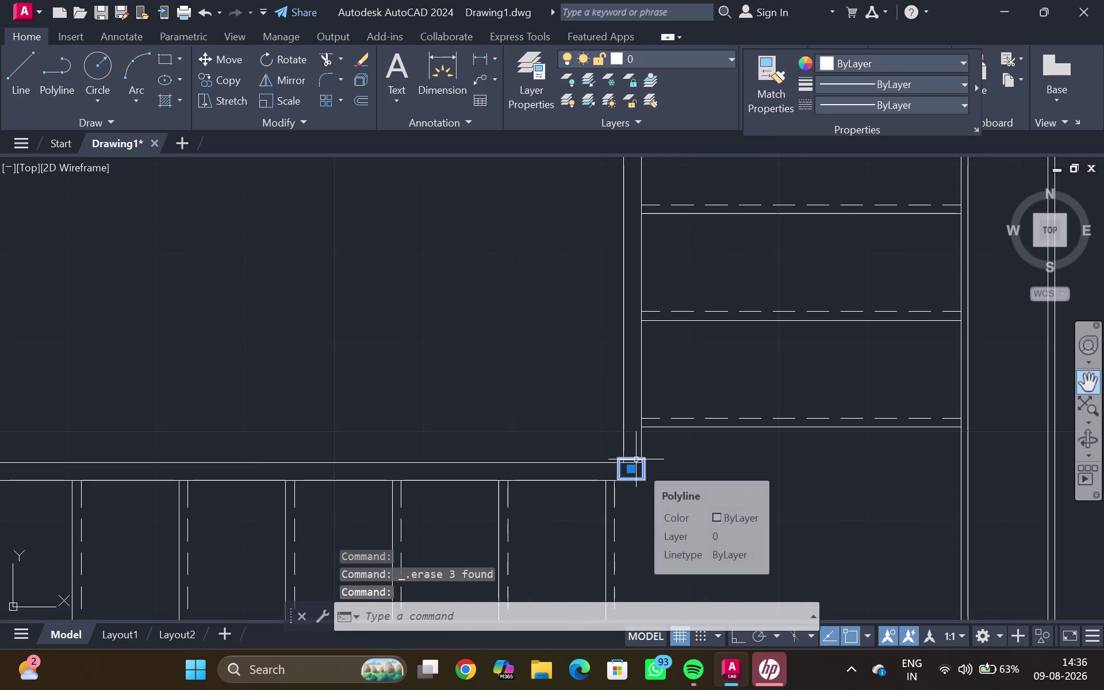
text(co)
key(Return)
scroll(up, 3)
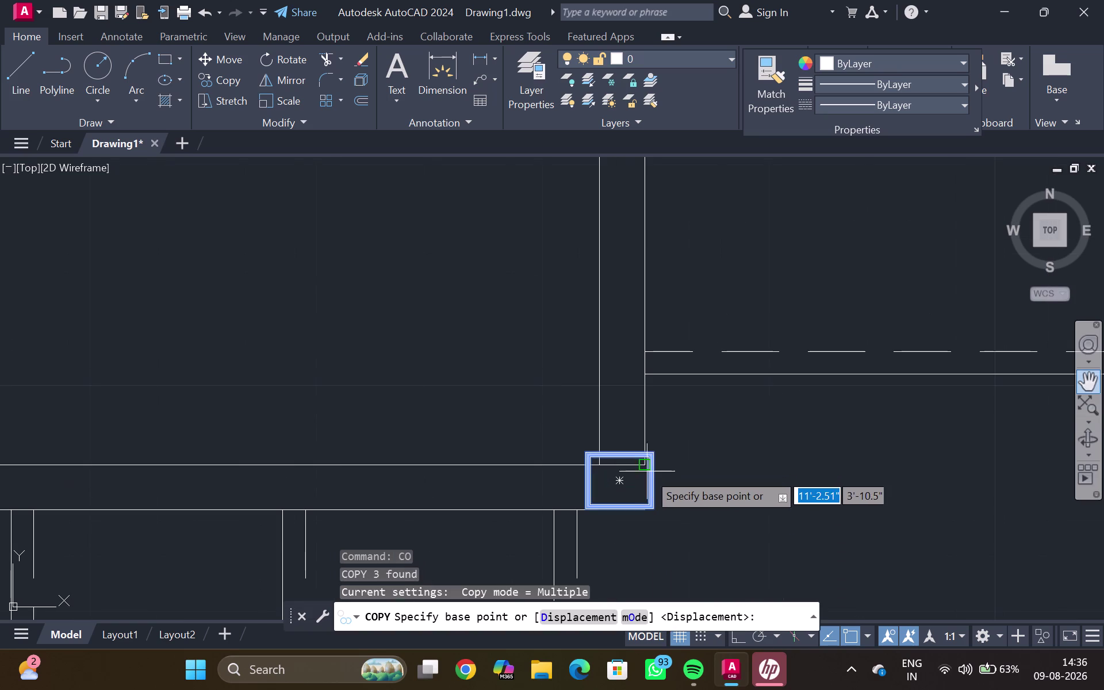
click(654, 478)
scroll(down, 3)
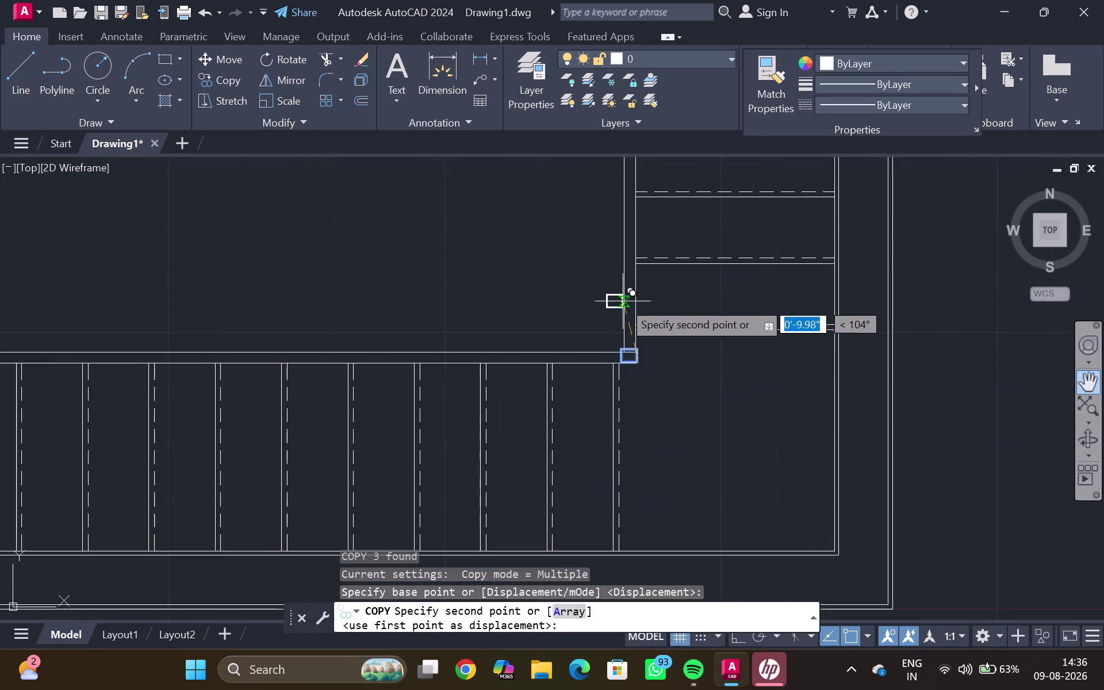
middle_drag(631, 308, 626, 471)
middle_drag(620, 258, 627, 325)
scroll(up, 3)
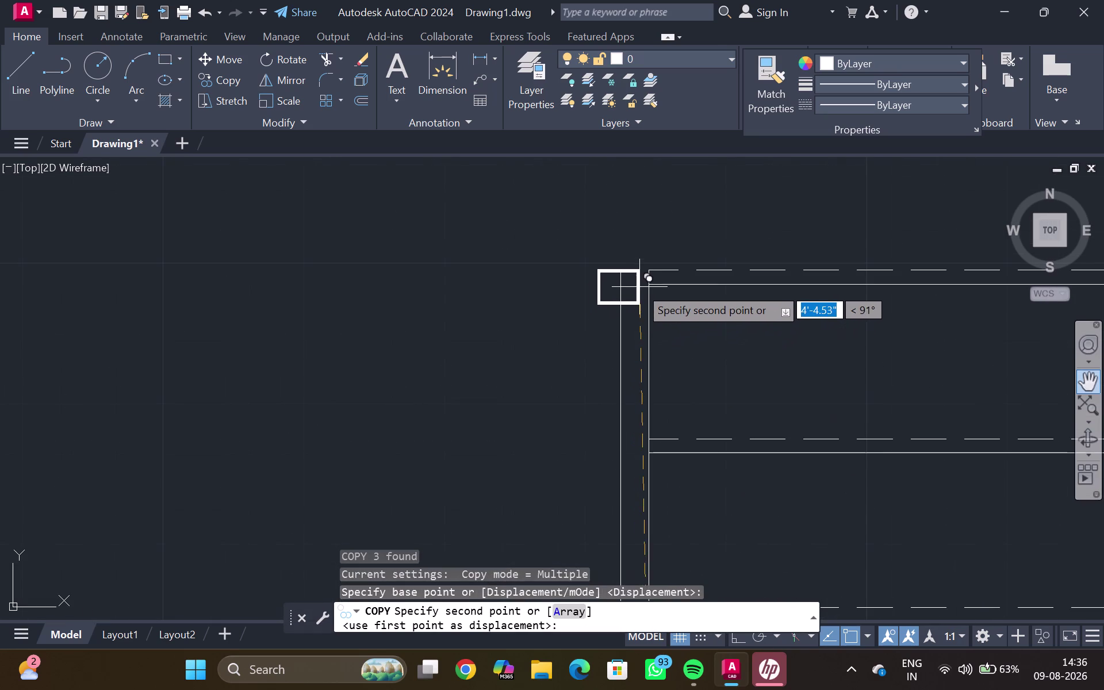
click(647, 283)
key(Escape)
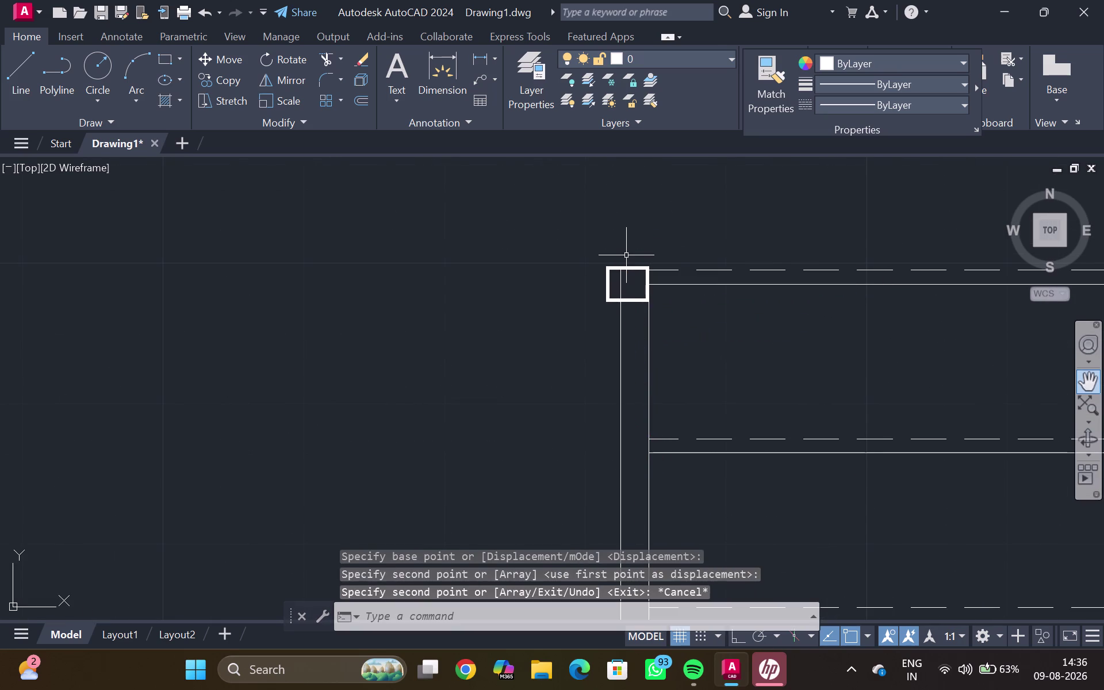
Start trimming the rail lines with the TR command.
text(tr)
key(Return)
scroll(up, 3)
drag(616, 294, 601, 313)
Trim away the rail lines inside the inner corner post using a fence line.
scroll(down, 3)
scroll(down, 3)
middle_drag(603, 403, 670, 176)
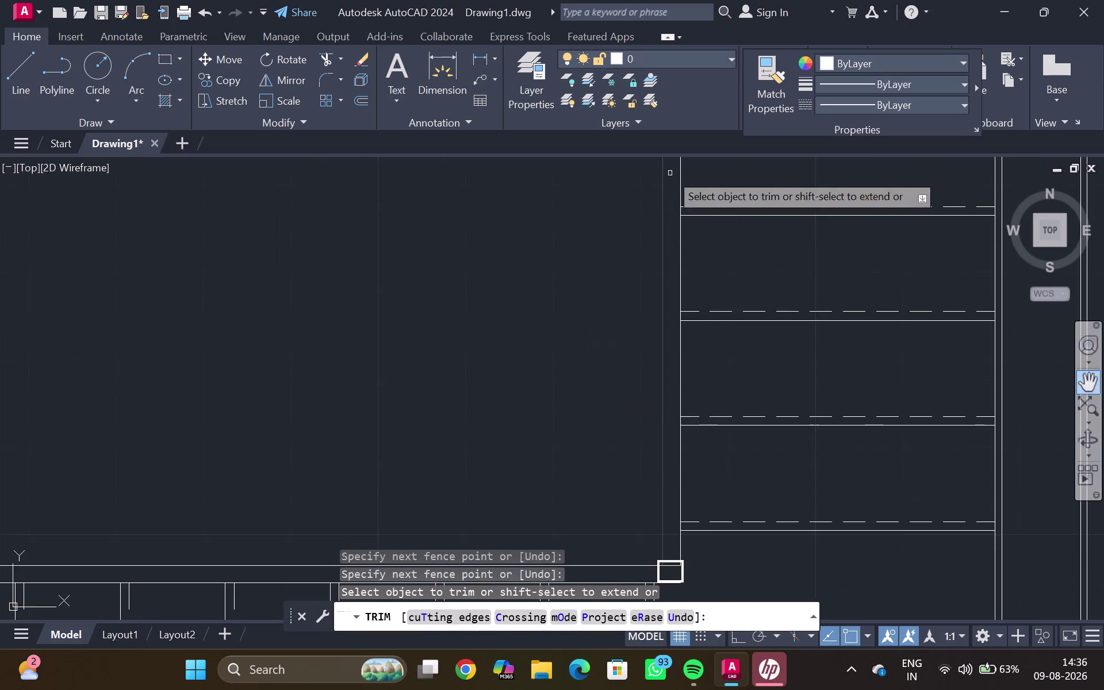
scroll(down, 3)
middle_drag(617, 530, 615, 366)
scroll(up, 3)
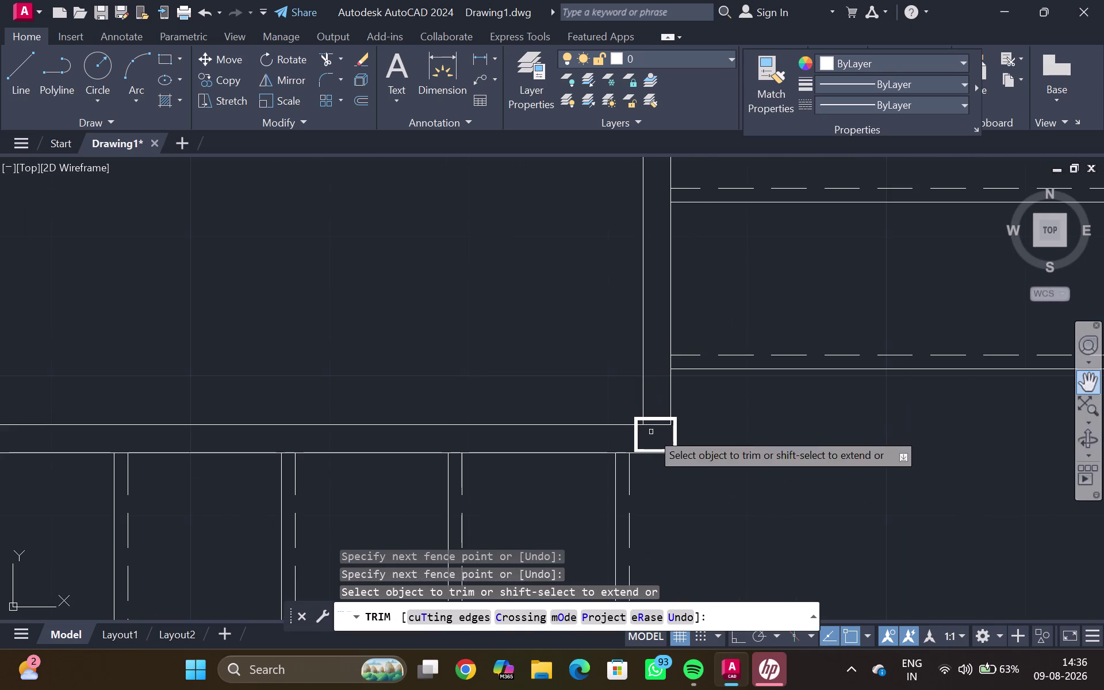
scroll(up, 3)
scroll(up, 3)
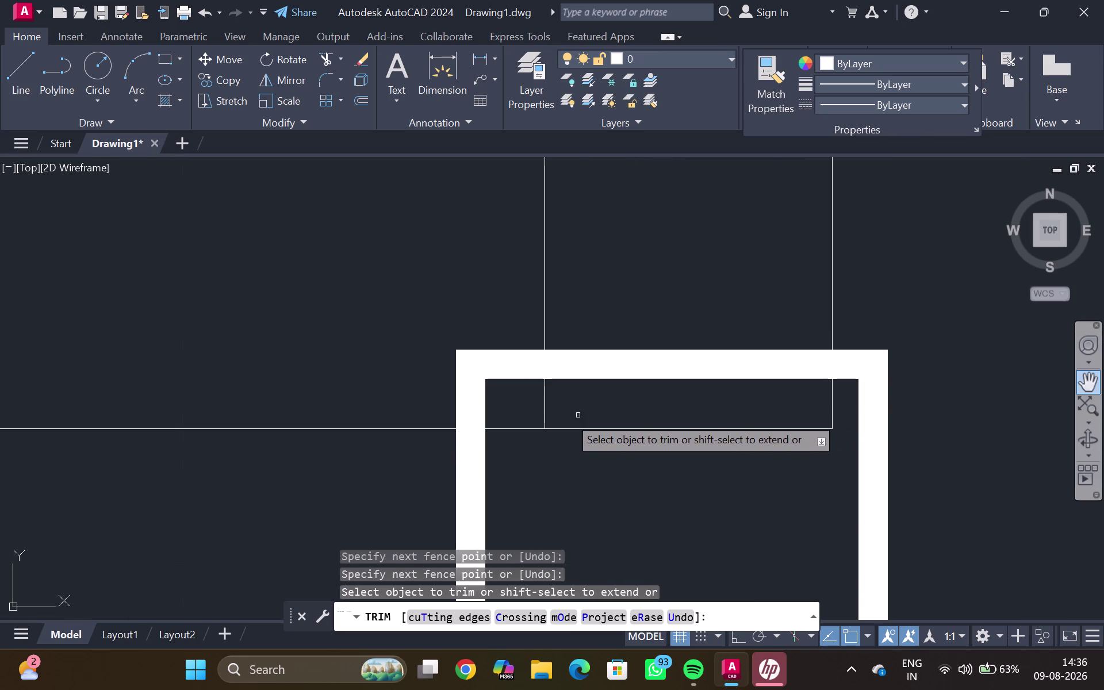
drag(530, 448, 716, 437)
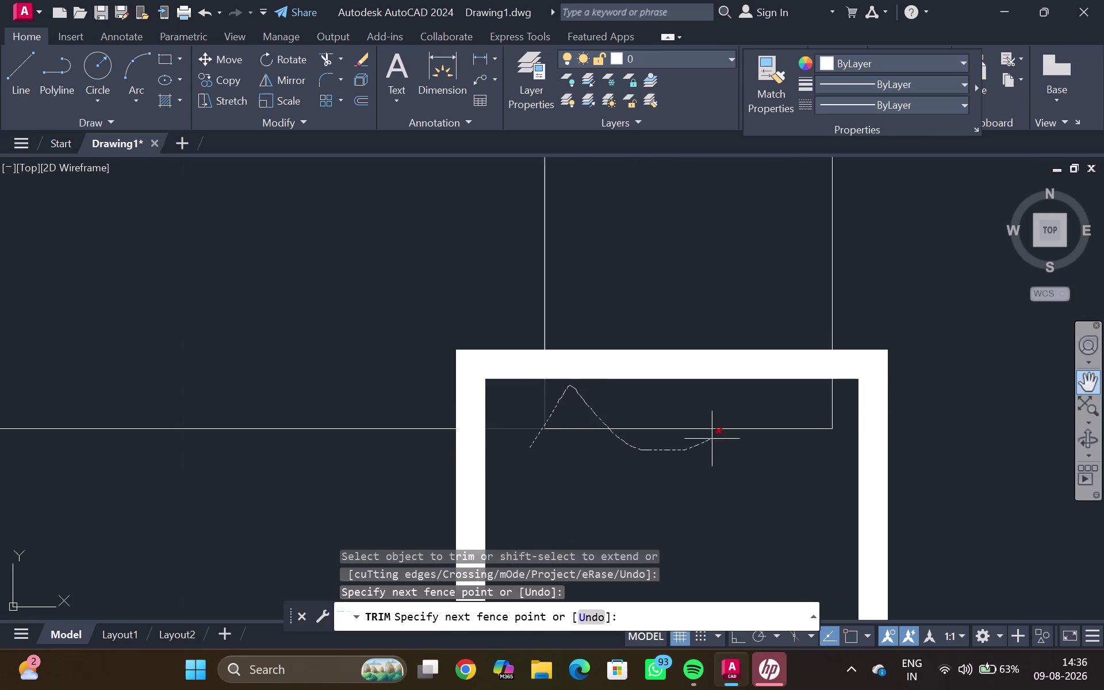
drag(716, 437, 825, 410)
click(834, 406)
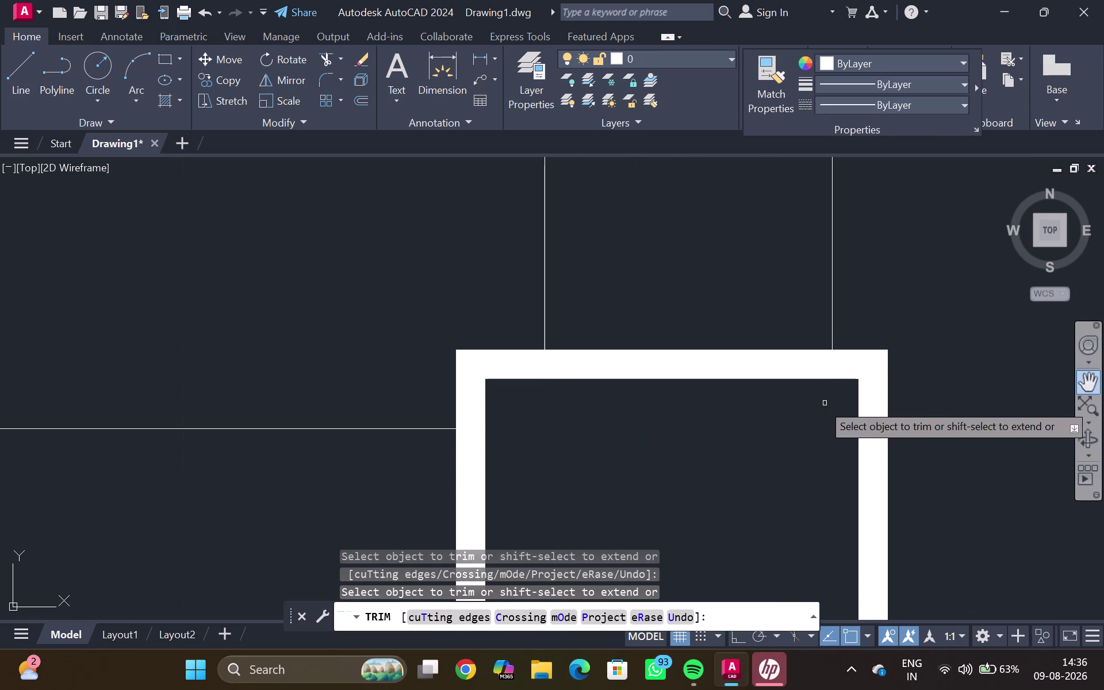
scroll(down, 3)
scroll(down, 3)
key(Escape)
scroll(down, 3)
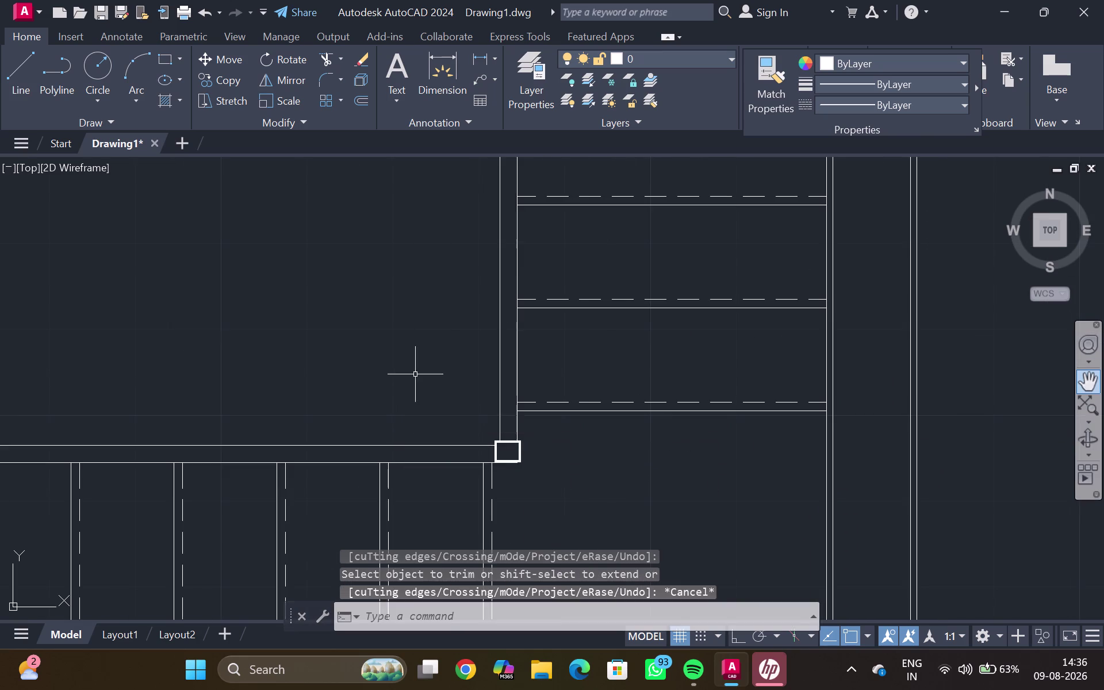
scroll(down, 3)
middle_drag(421, 375, 517, 360)
Draw a break line across the vertical wall strip's top line, symbol at its midpoint.
scroll(up, 3)
middle_drag(413, 368, 547, 272)
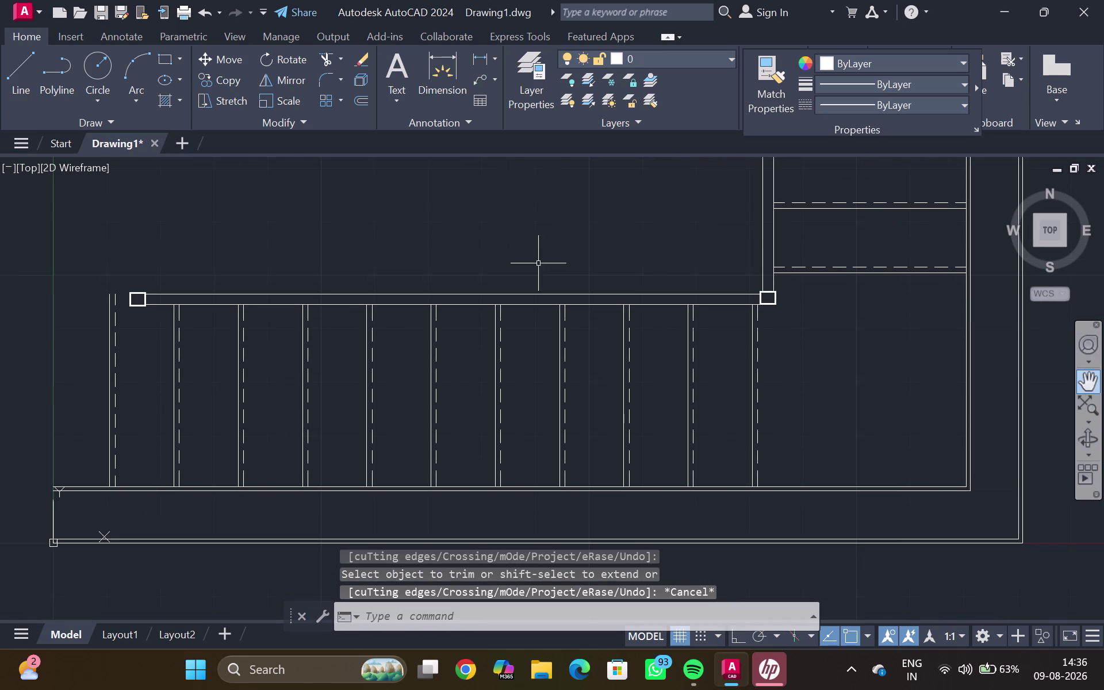
scroll(down, 3)
middle_drag(545, 238, 515, 295)
scroll(down, 3)
scroll(down, 3)
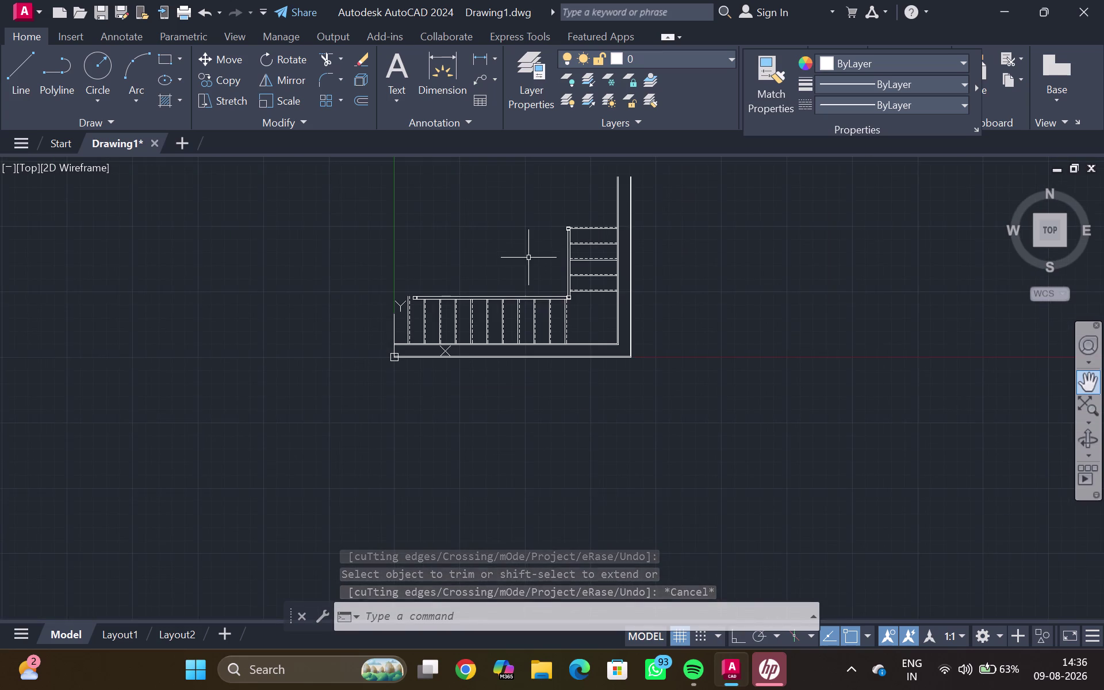
middle_drag(535, 261, 503, 305)
scroll(up, 3)
middle_click(534, 252)
scroll(up, 3)
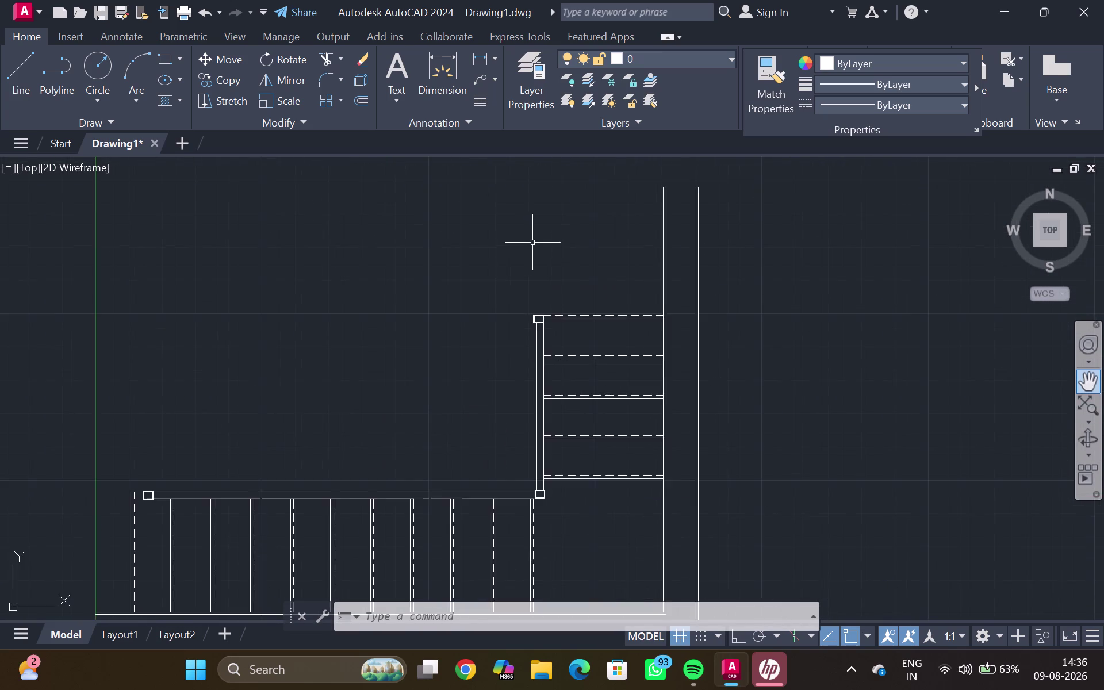
middle_drag(533, 244, 460, 296)
key(b)
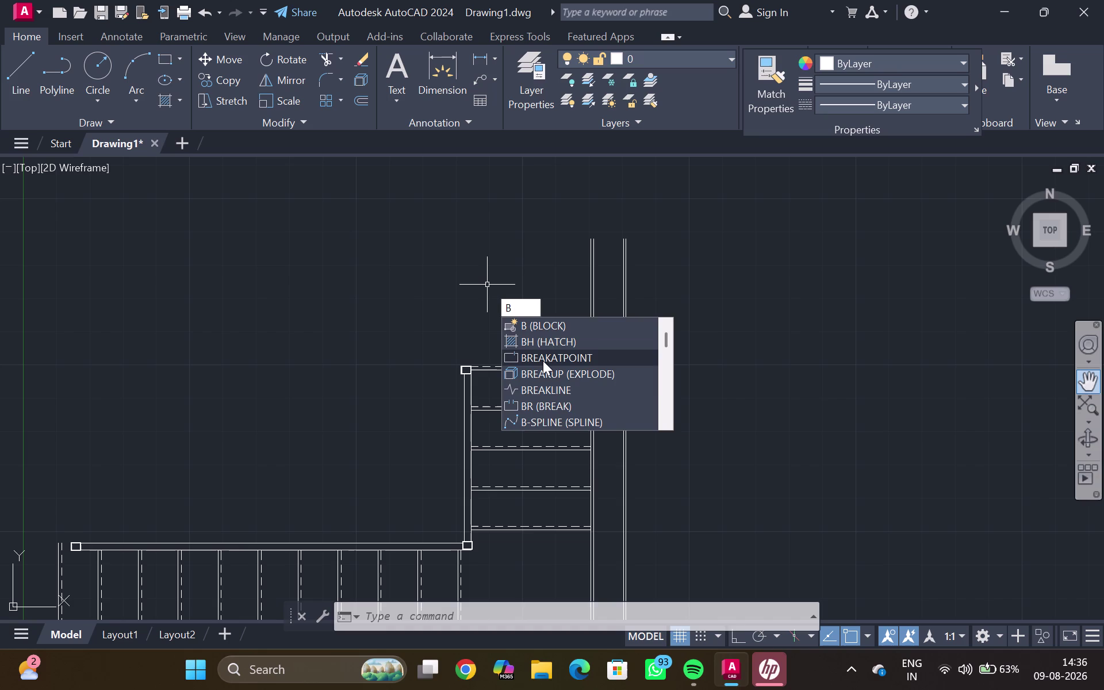
click(549, 387)
middle_drag(562, 275, 545, 354)
scroll(up, 3)
middle_drag(573, 315, 553, 393)
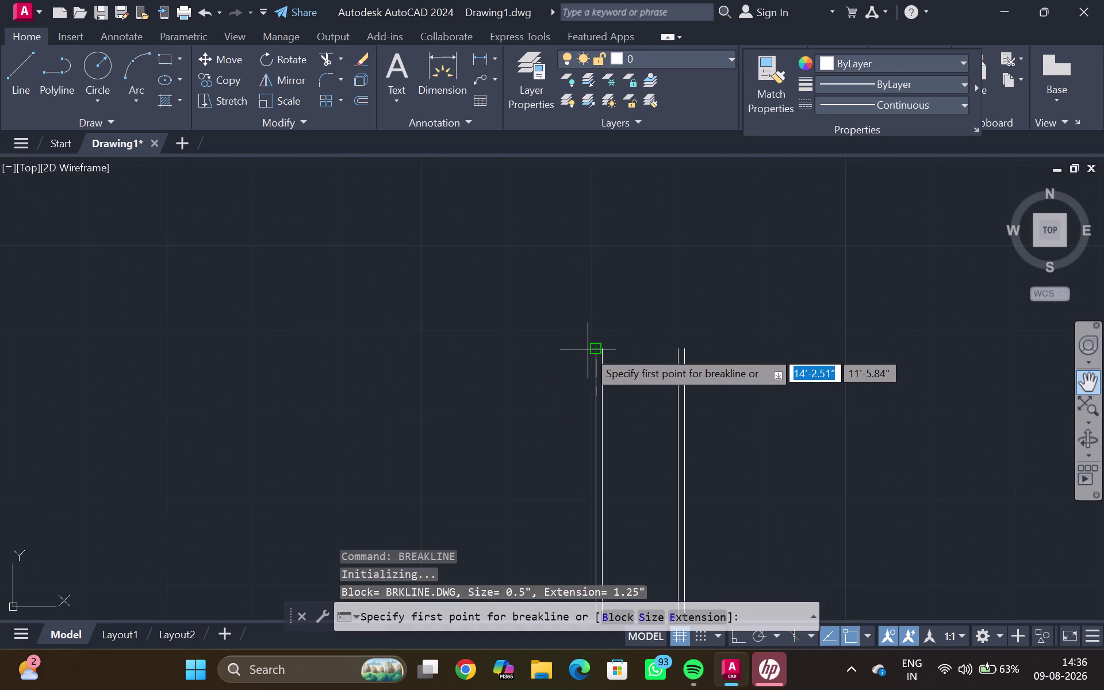
click(594, 350)
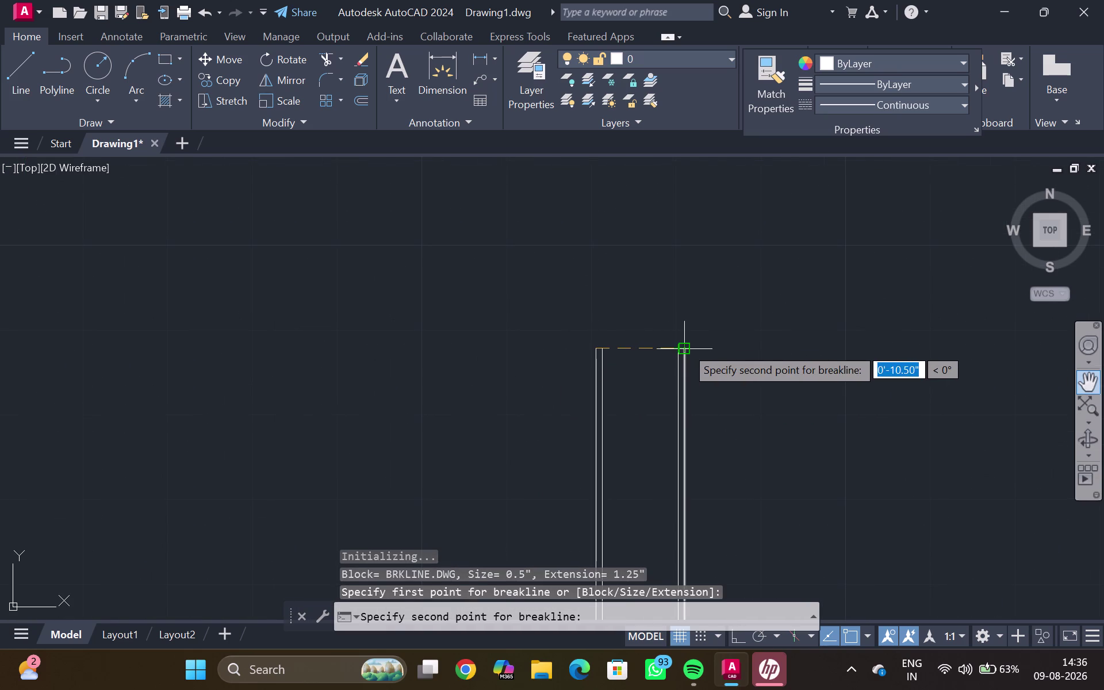
click(686, 347)
scroll(up, 3)
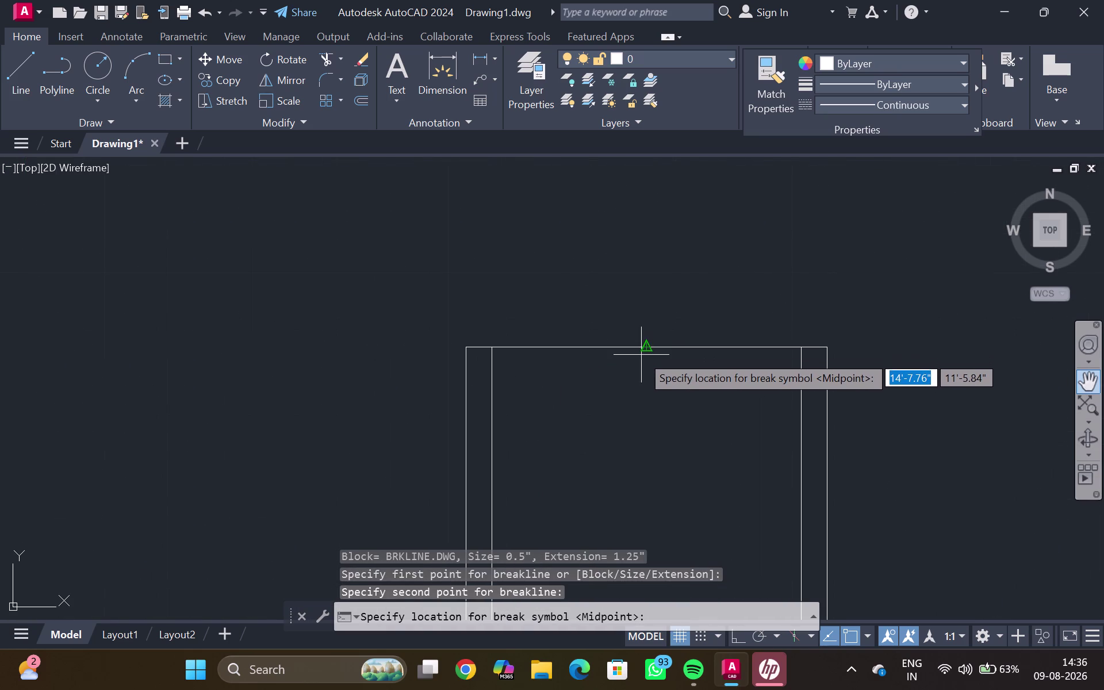
click(646, 351)
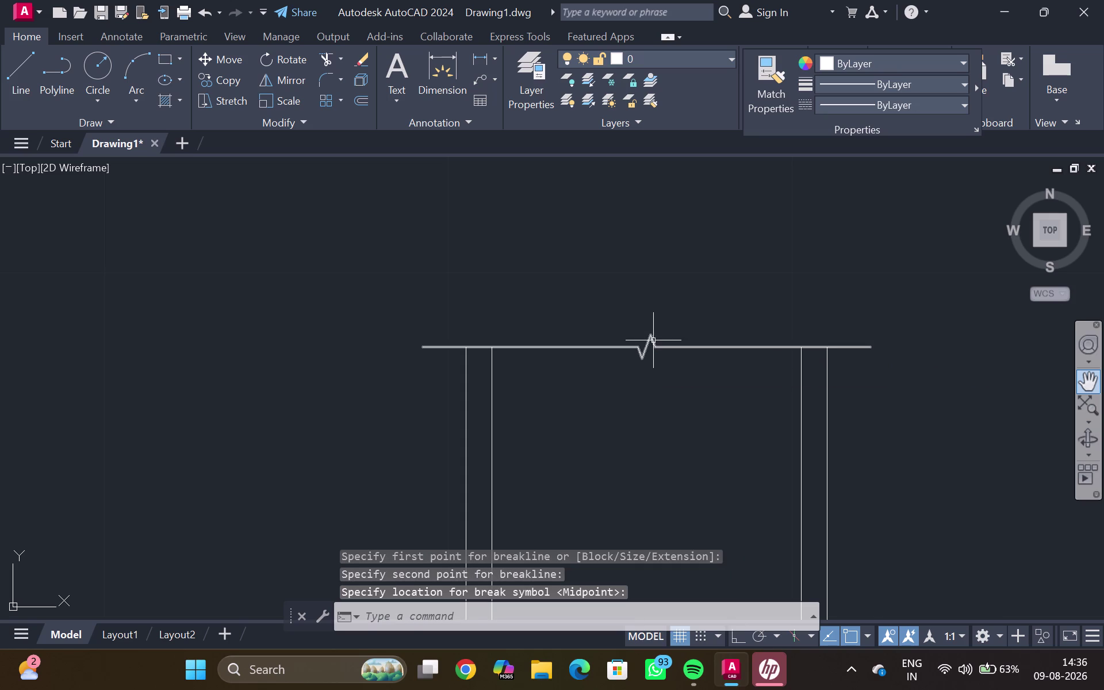
Enlarge the break line's zigzag by stretching its upper and lower tip grips.
scroll(down, 3)
scroll(down, 3)
scroll(up, 3)
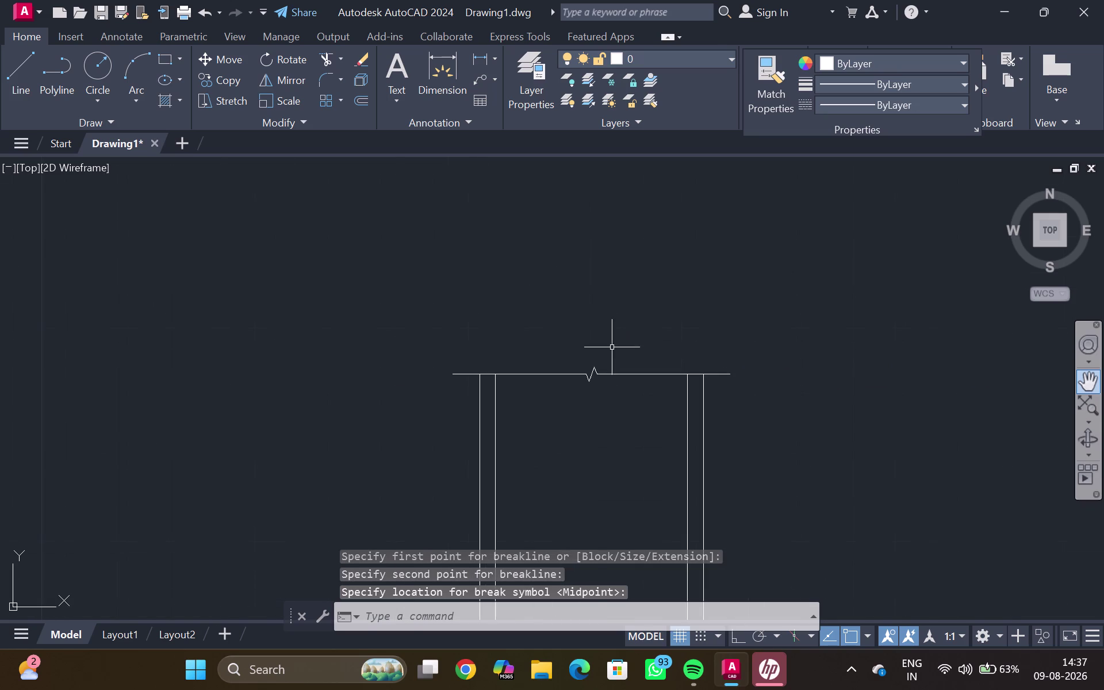
scroll(up, 3)
click(579, 377)
drag(574, 365, 588, 351)
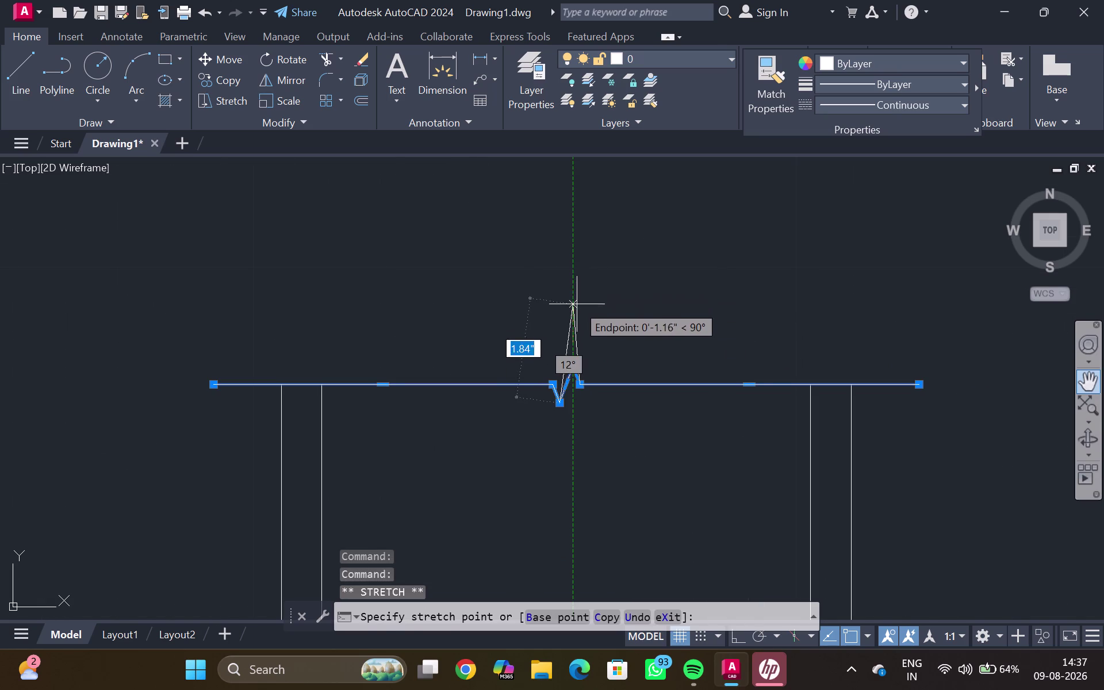
click(577, 306)
click(559, 401)
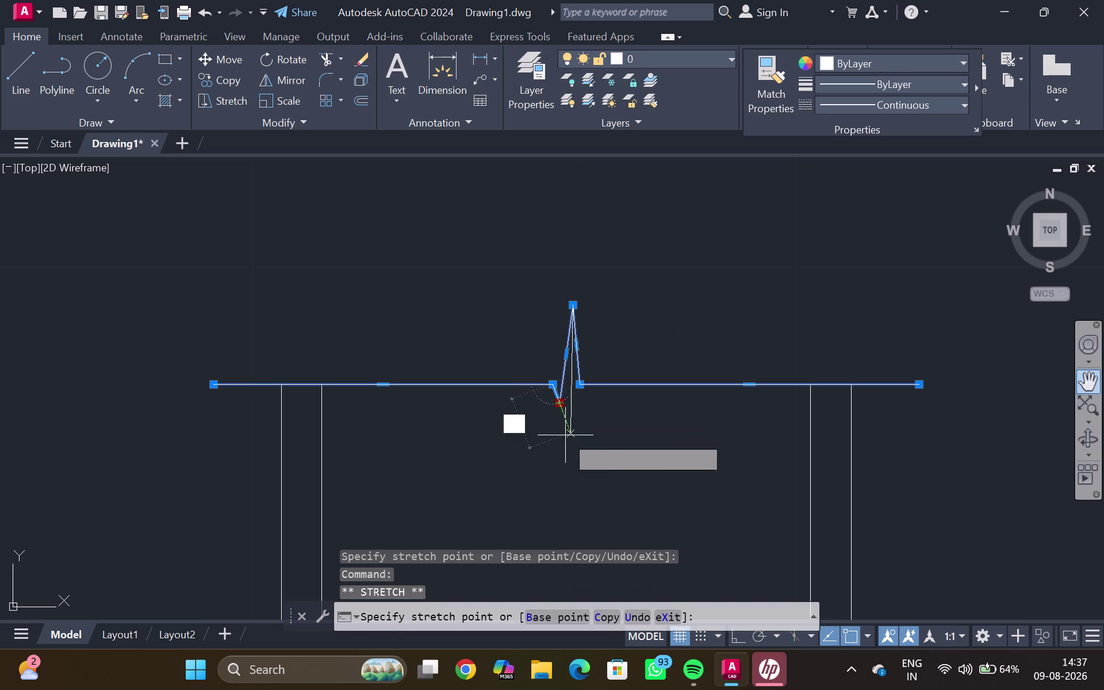
click(559, 483)
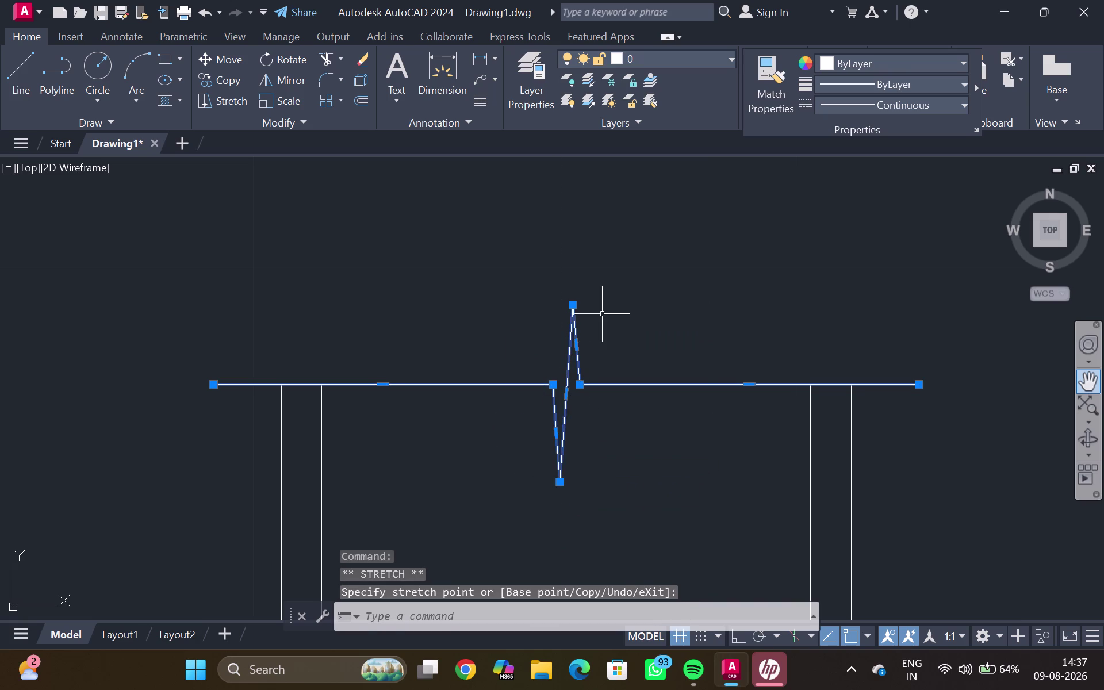
scroll(down, 3)
middle_drag(391, 442, 652, 281)
key(Escape)
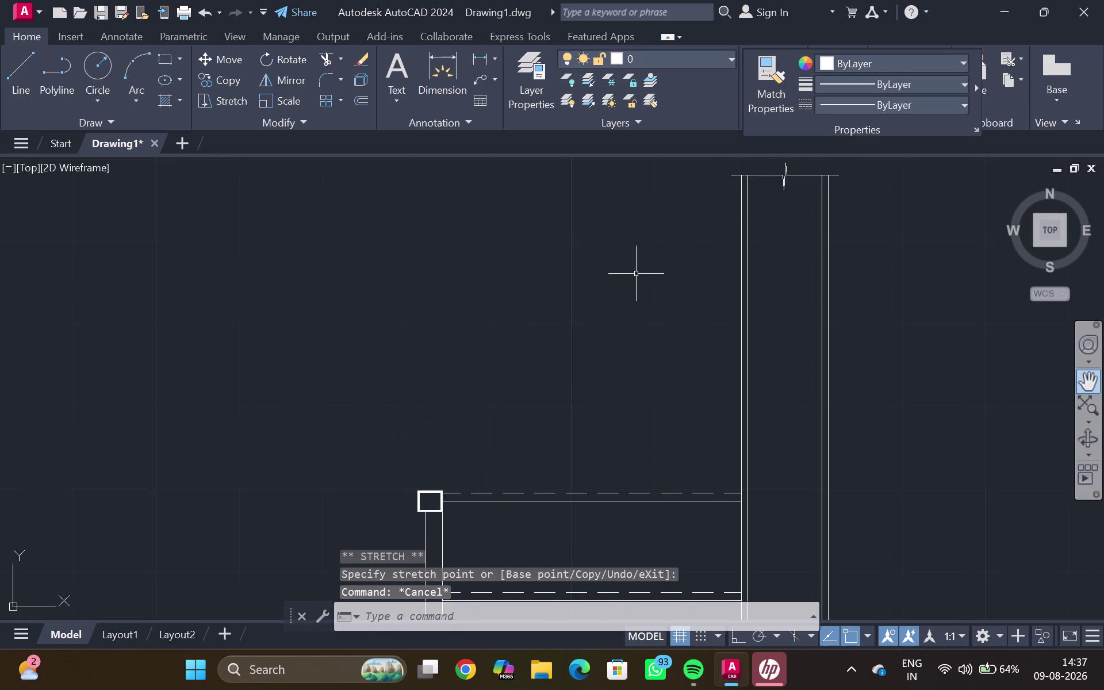
scroll(down, 3)
middle_drag(593, 305, 855, 115)
middle_drag(361, 436, 605, 215)
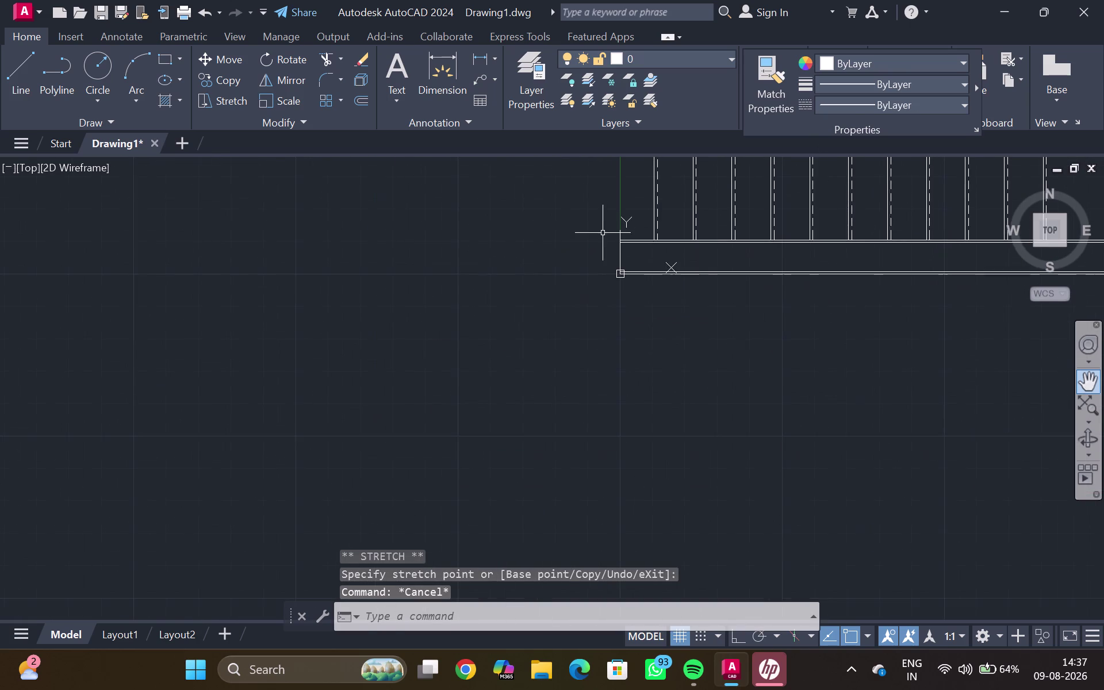
Draw a second break line down the horizontal band's left end line, symbol at midpoint.
scroll(up, 3)
scroll(up, 3)
key(Return)
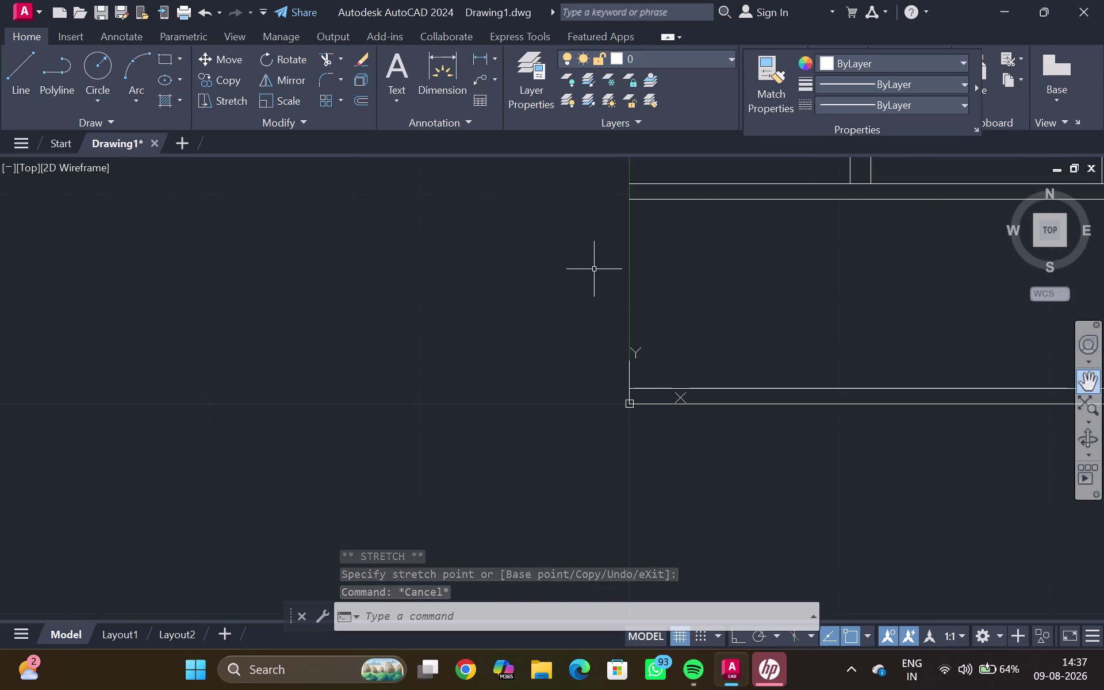
click(631, 185)
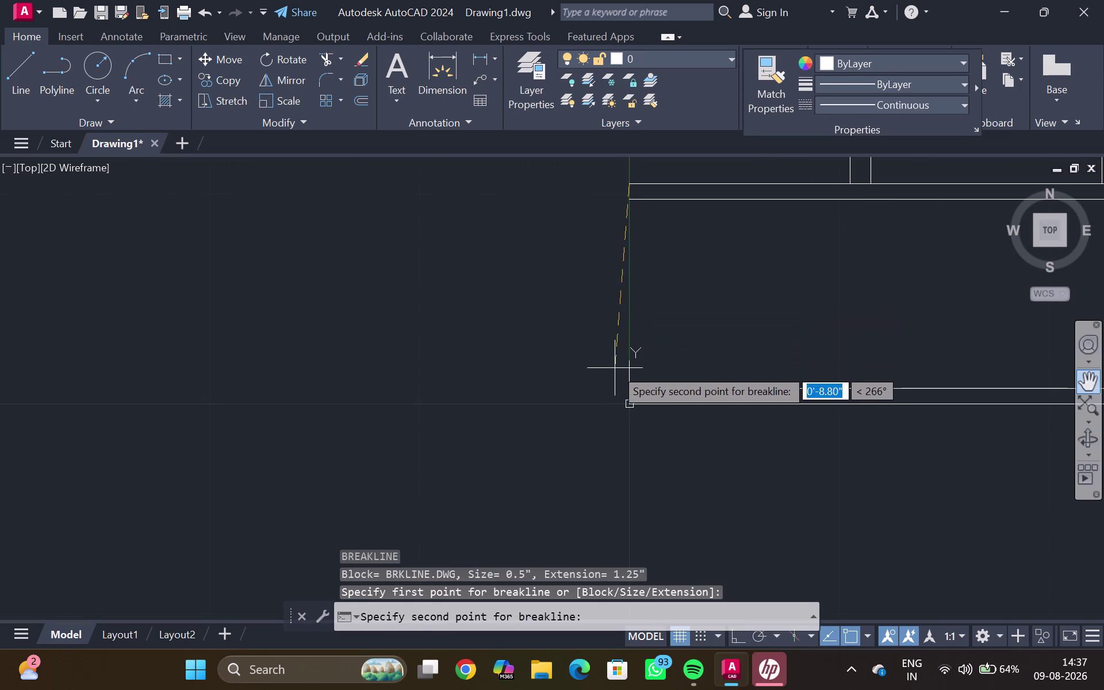
click(628, 402)
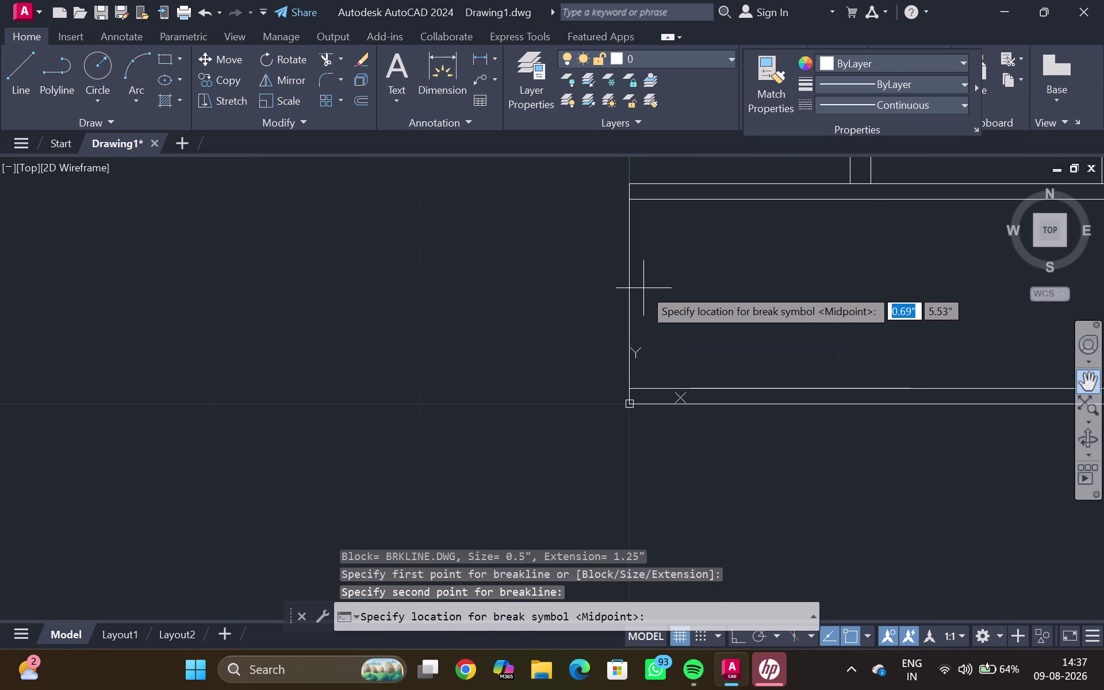
click(630, 296)
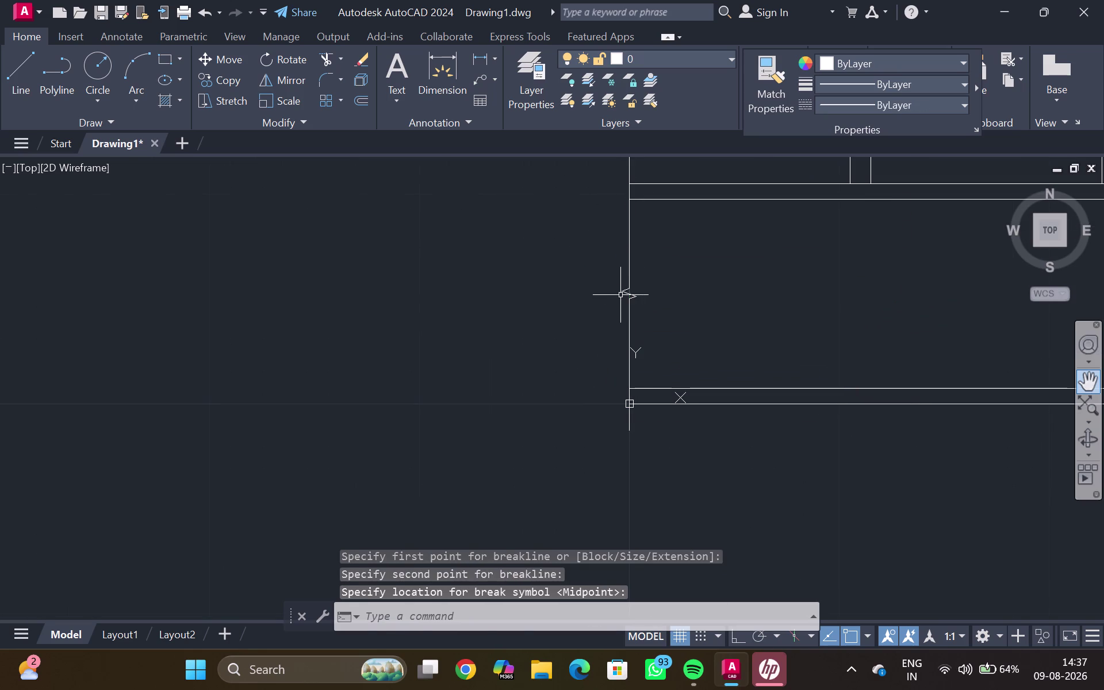
Stretch the second zigzag's left and right tips outward to enlarge it.
scroll(up, 3)
click(631, 300)
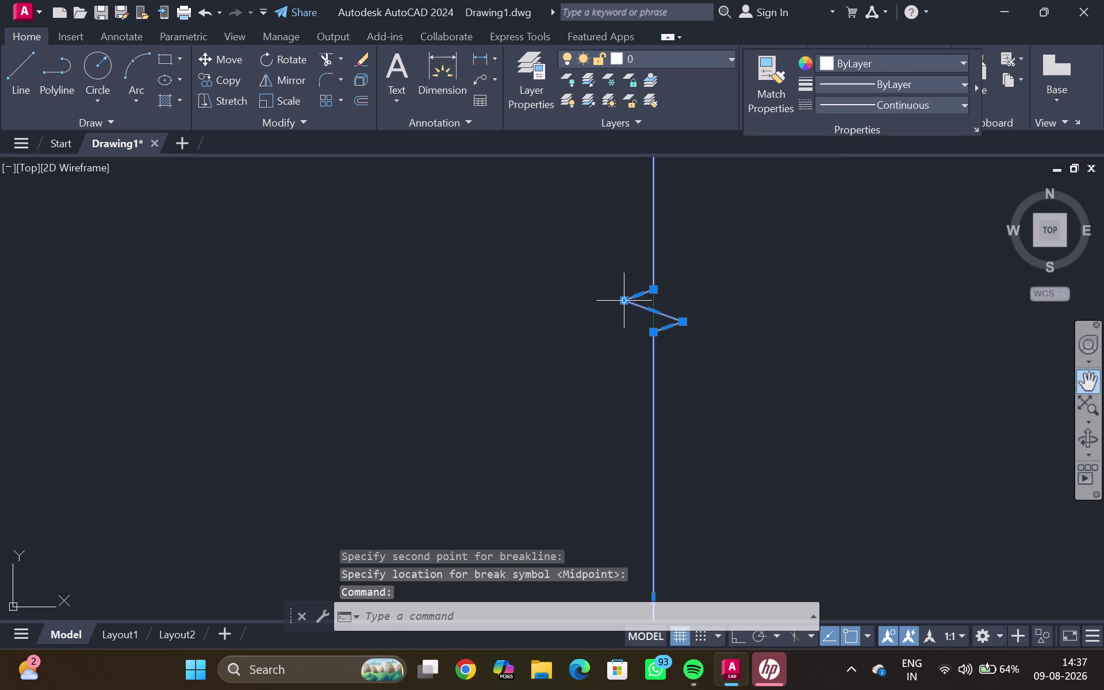
click(627, 298)
click(566, 298)
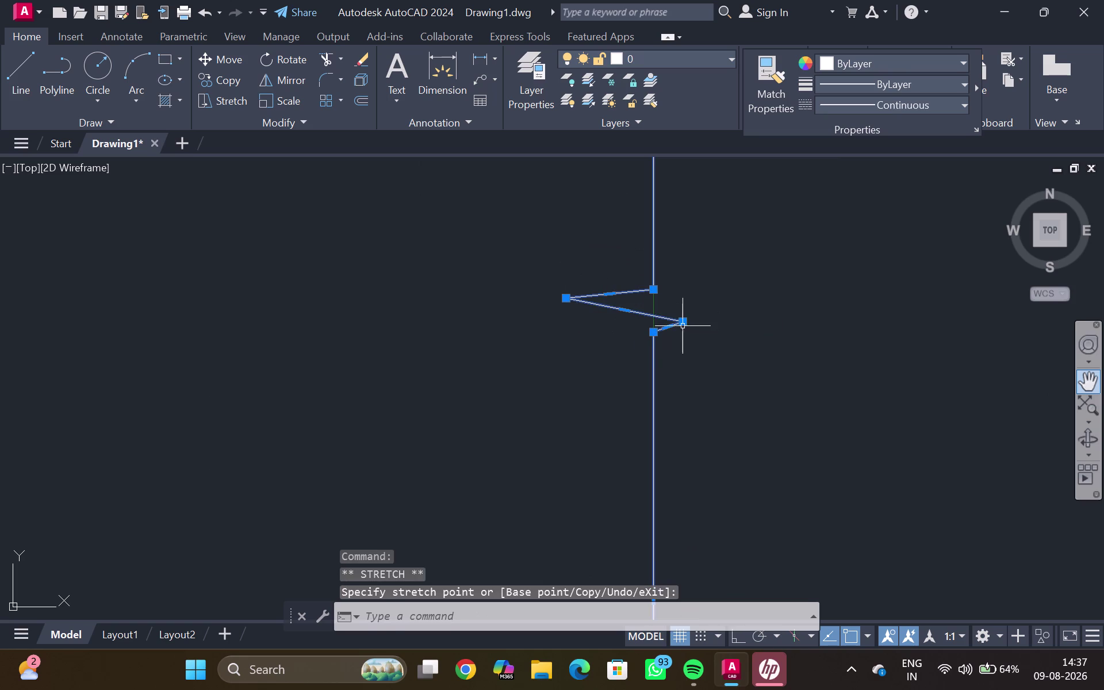
click(684, 321)
click(757, 327)
scroll(down, 3)
key(Escape)
scroll(down, 3)
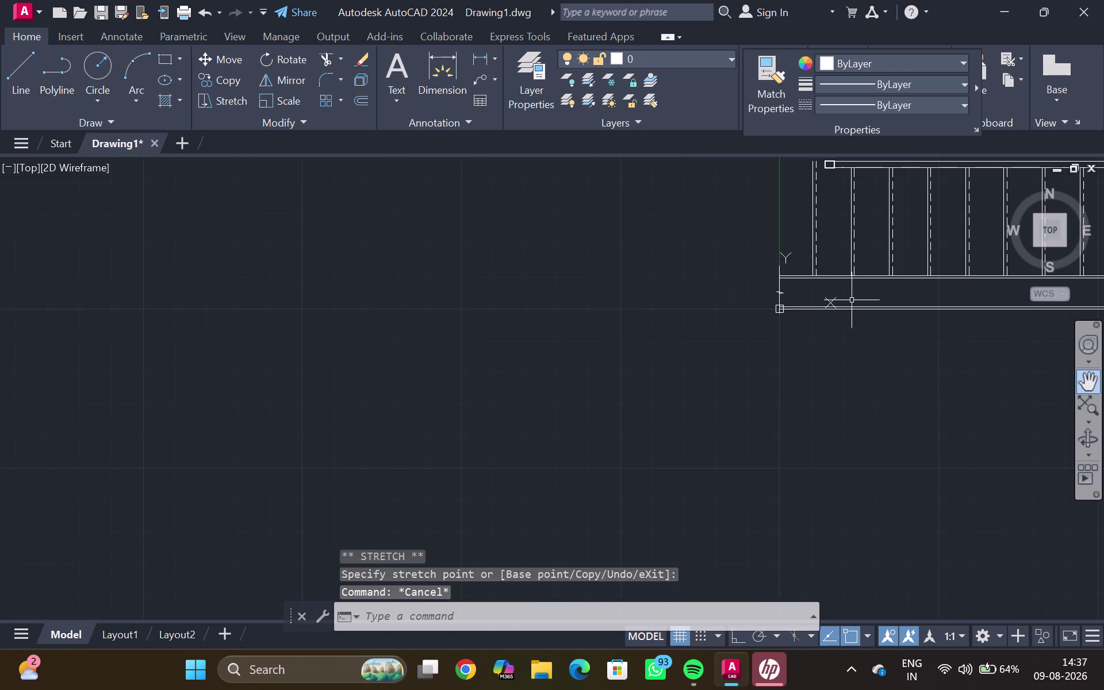
middle_drag(854, 300, 486, 296)
scroll(down, 3)
middle_drag(672, 280, 615, 455)
scroll(up, 3)
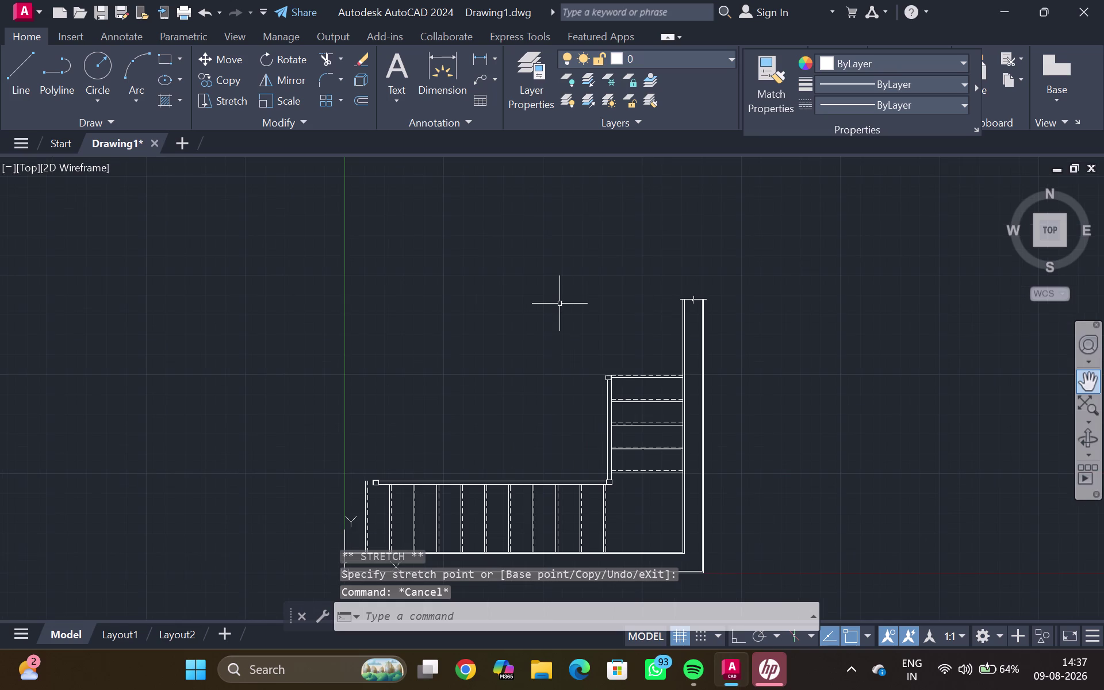
Attempt an ANSI31 diagonal hatch inside the wall band, then cancel it.
key(h)
key(Return)
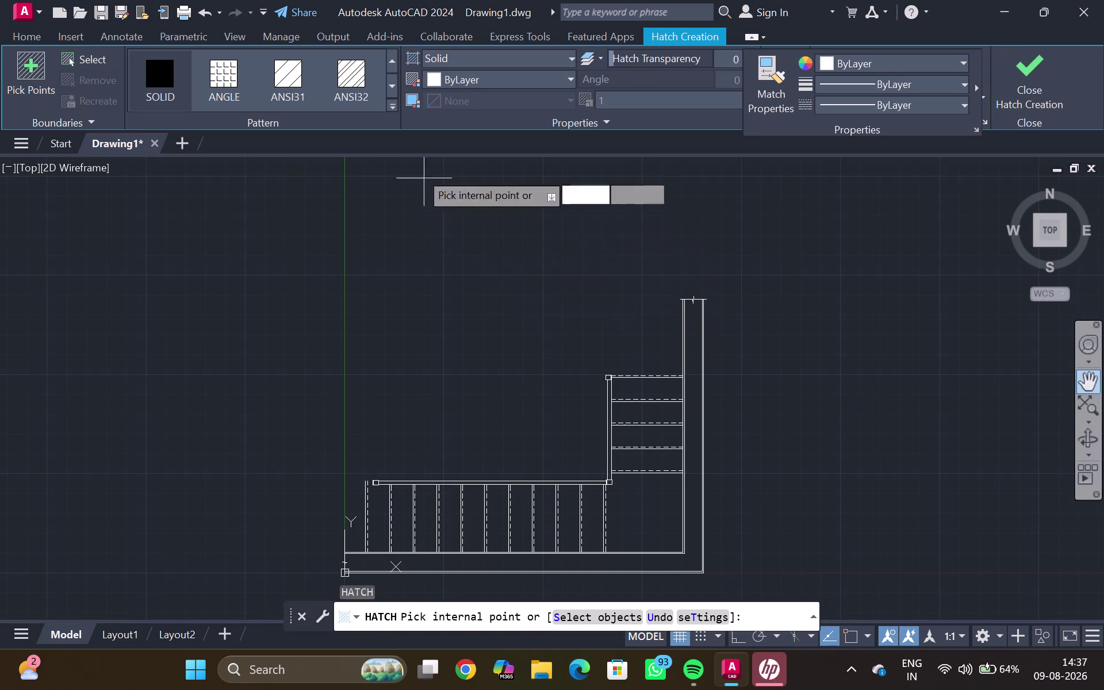
click(350, 77)
middle_drag(520, 352, 540, 203)
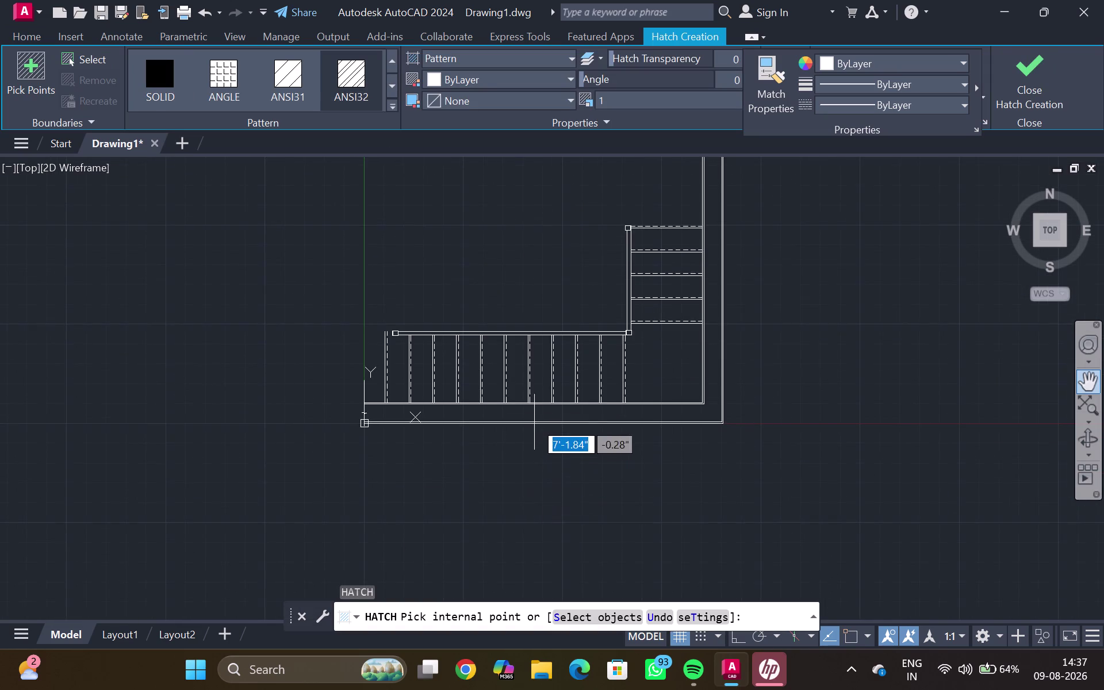
scroll(up, 3)
click(530, 415)
scroll(down, 3)
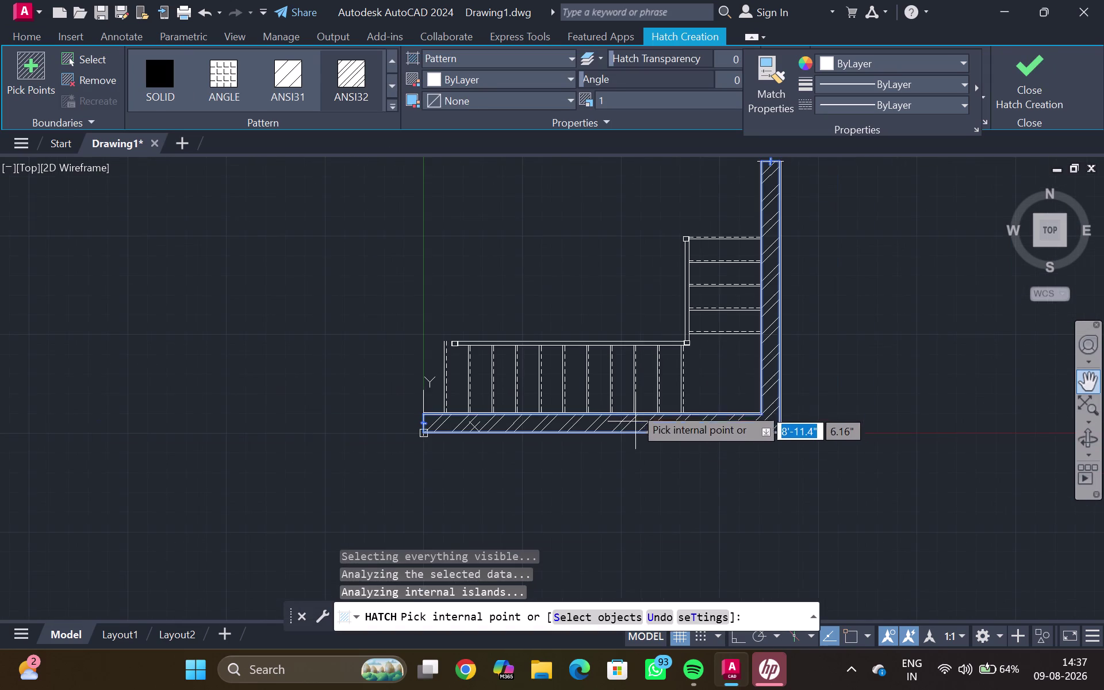
key(Escape)
scroll(down, 3)
middle_click(531, 252)
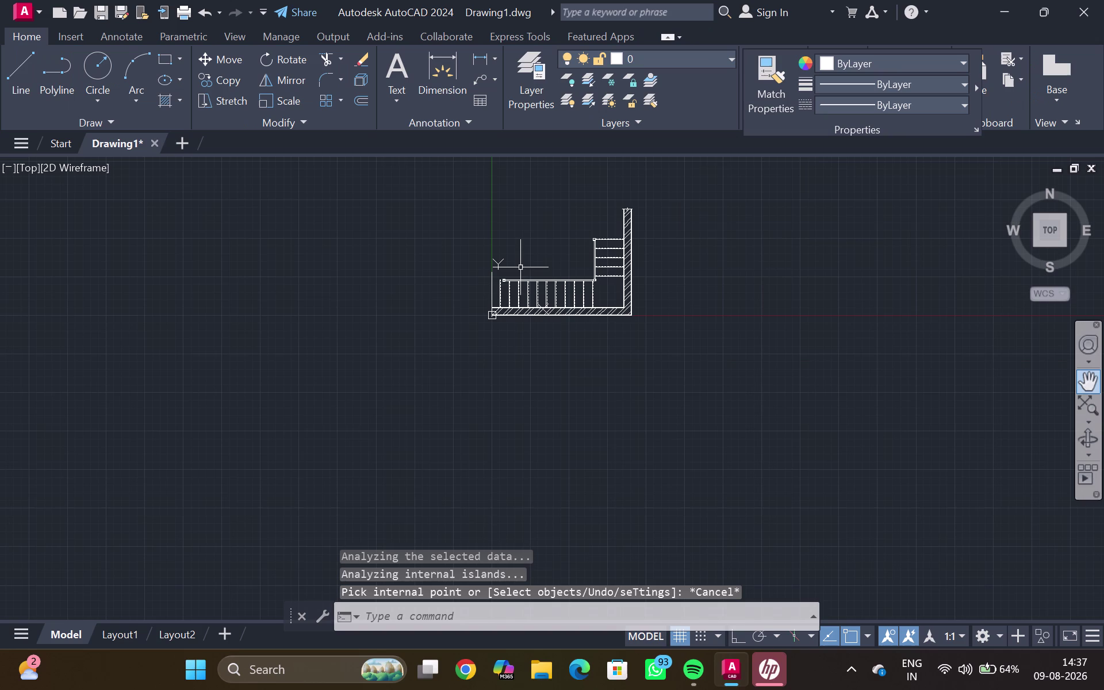
middle_click(521, 267)
scroll(up, 3)
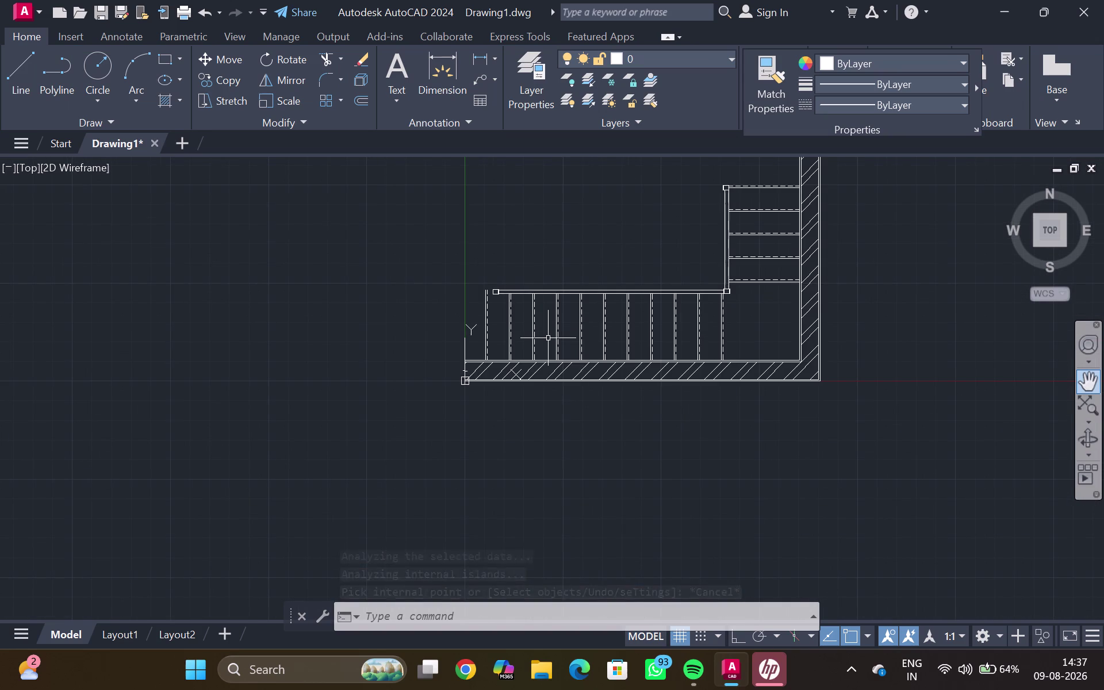
Start a short line at the top railing corner, then cancel it.
key(l)
key(Return)
scroll(up, 3)
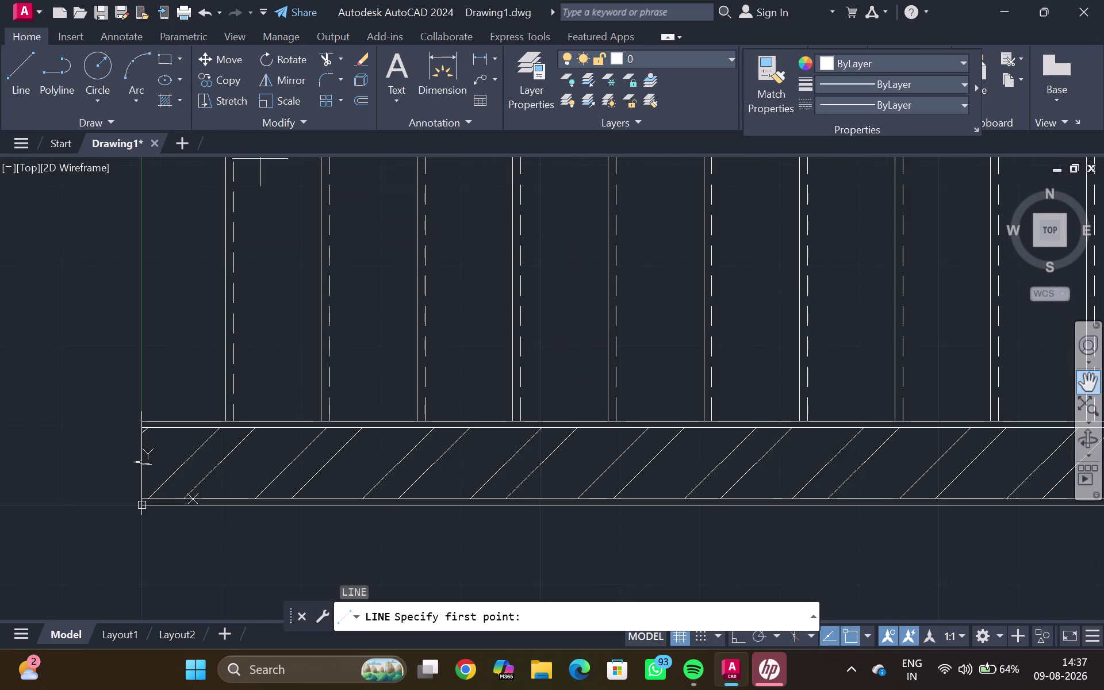
middle_drag(257, 228, 308, 429)
scroll(up, 3)
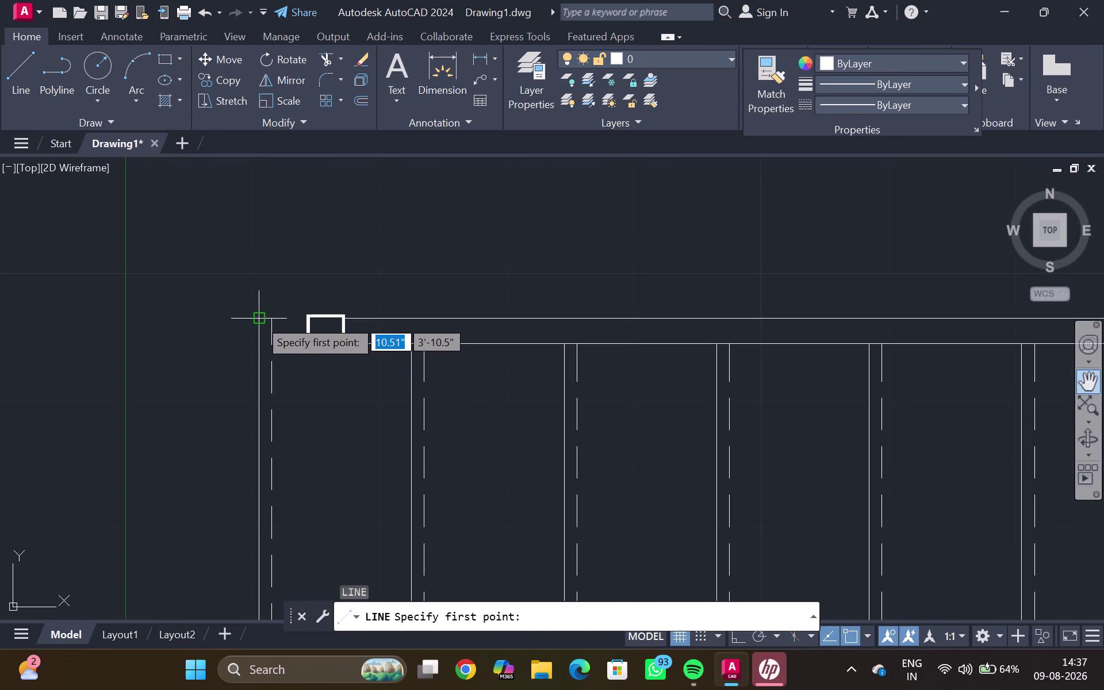
click(255, 321)
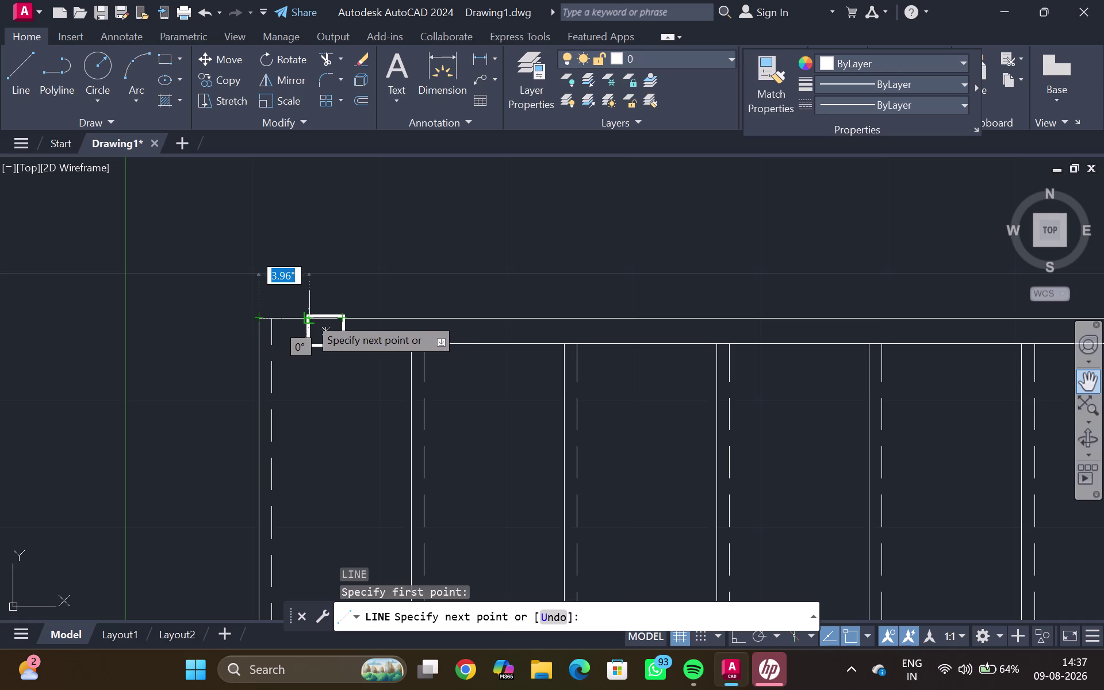
click(308, 316)
key(Escape)
scroll(down, 3)
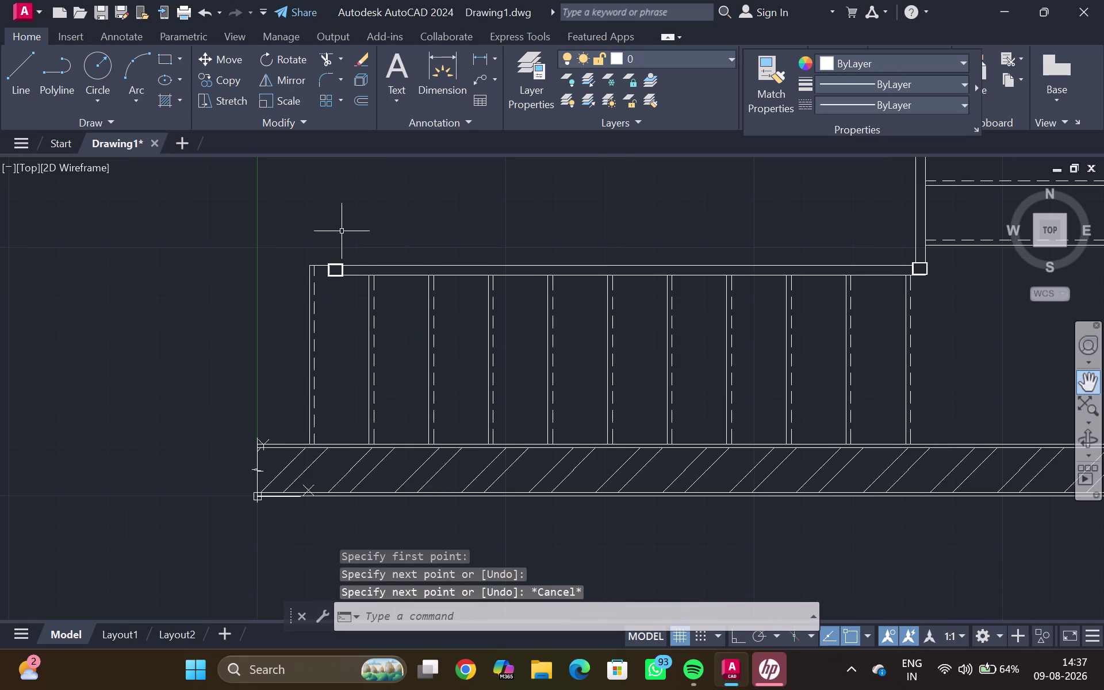
middle_drag(341, 230, 354, 218)
scroll(down, 3)
scroll(down, 3)
middle_drag(614, 270, 578, 292)
middle_drag(575, 284, 599, 228)
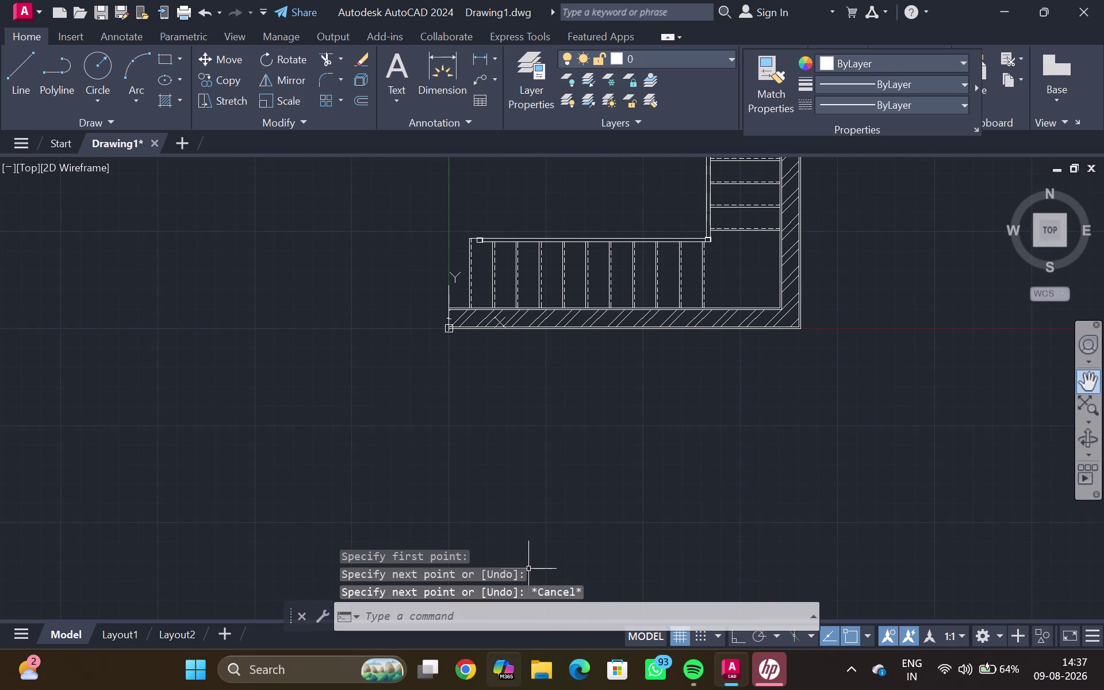
click(393, 91)
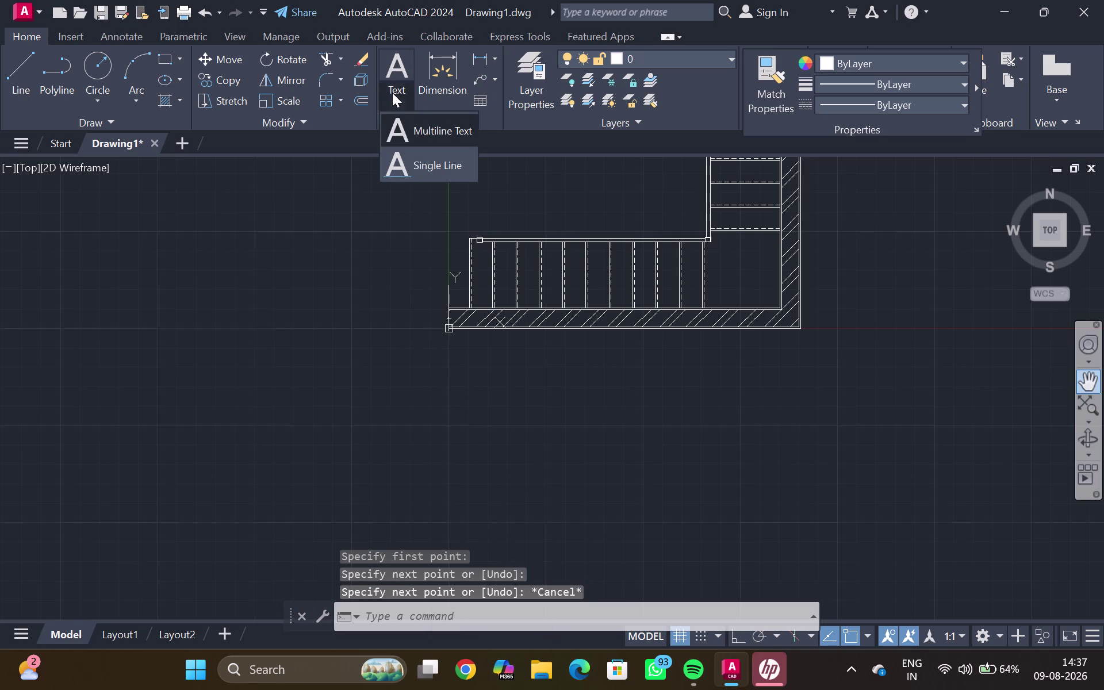
Try a single-line text label at the first railing post, then cancel it.
click(425, 171)
scroll(down, 3)
middle_drag(392, 330, 488, 220)
middle_drag(496, 229, 330, 347)
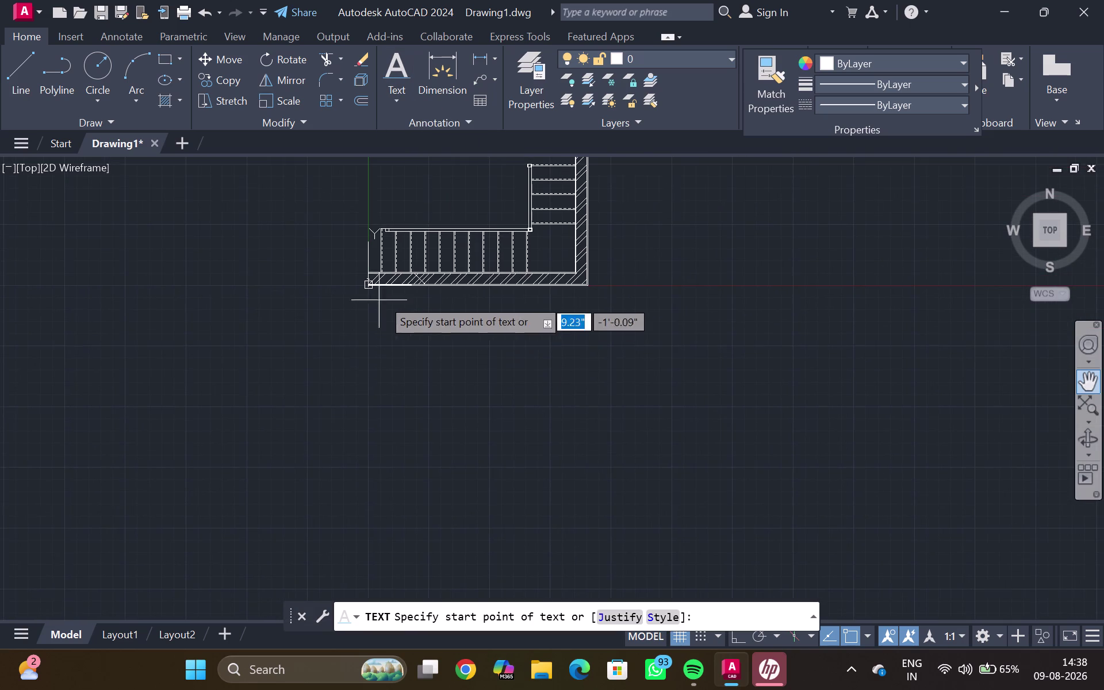
scroll(up, 3)
middle_drag(386, 240, 388, 318)
scroll(up, 3)
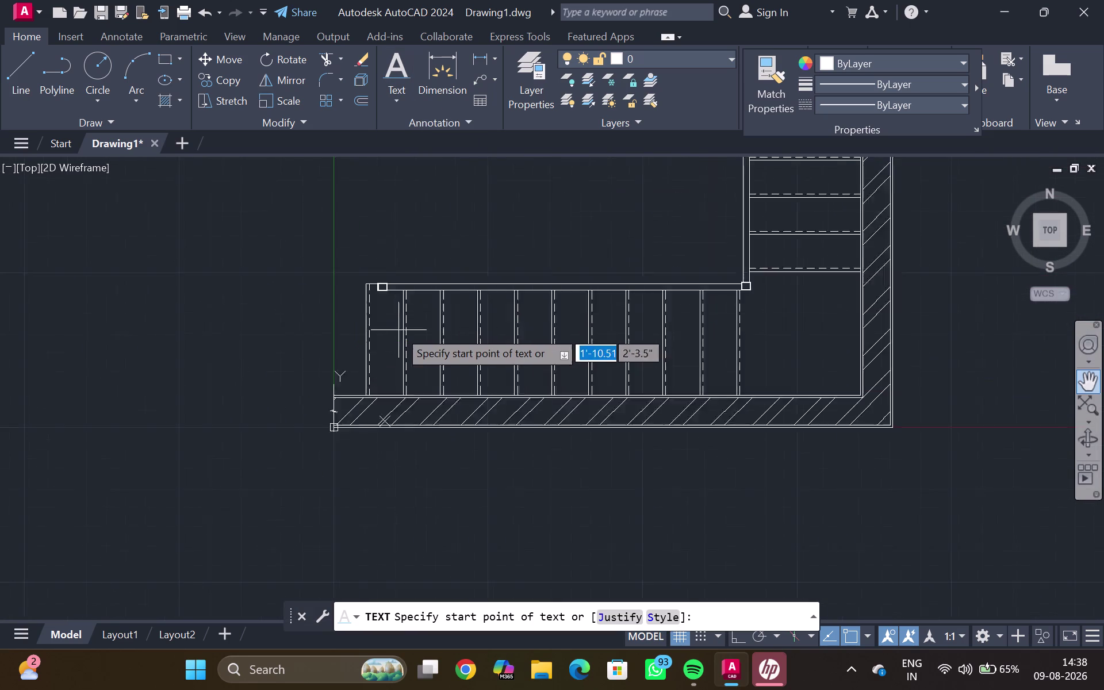
scroll(up, 3)
middle_drag(370, 342, 382, 271)
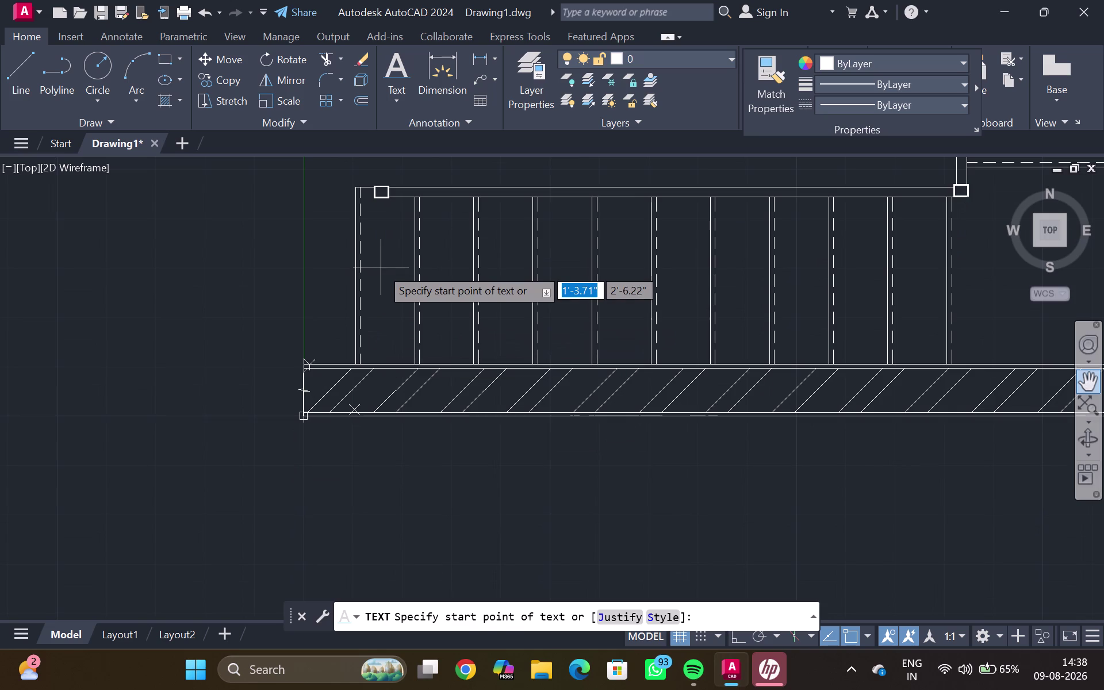
click(380, 267)
click(394, 277)
click(392, 264)
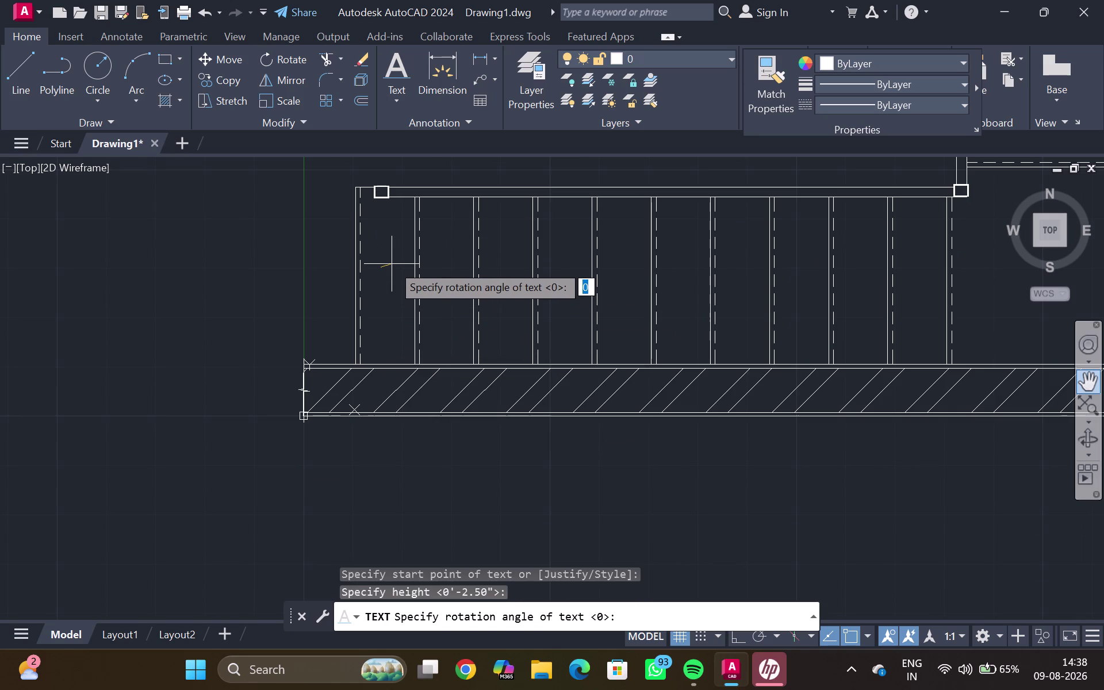
click(391, 264)
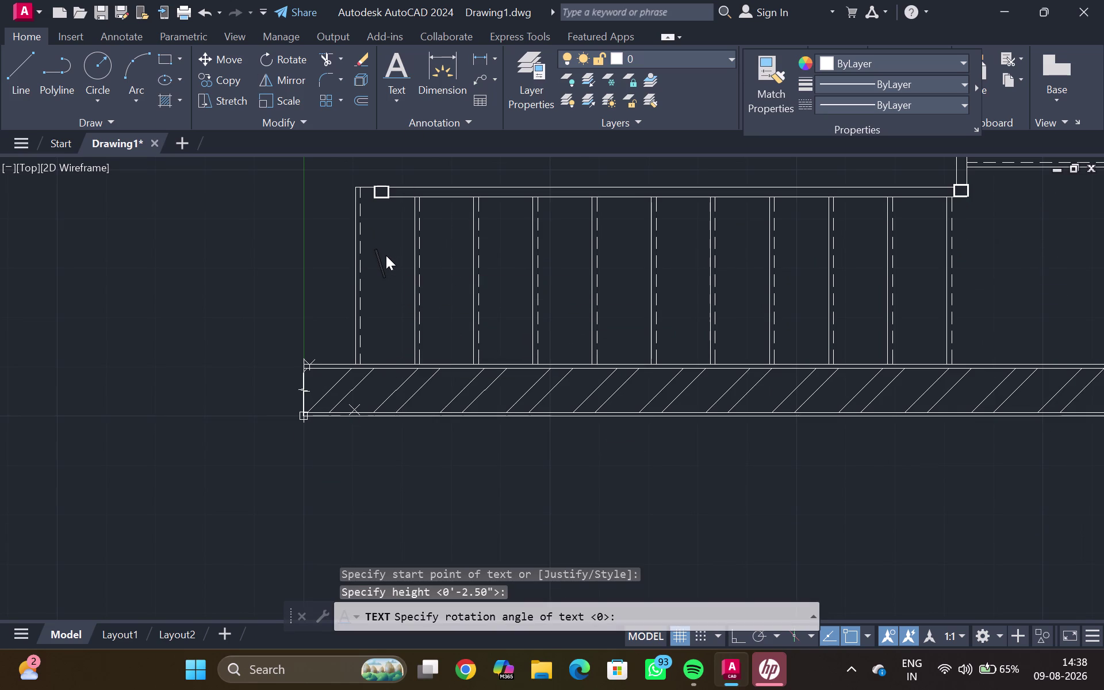
key(Escape)
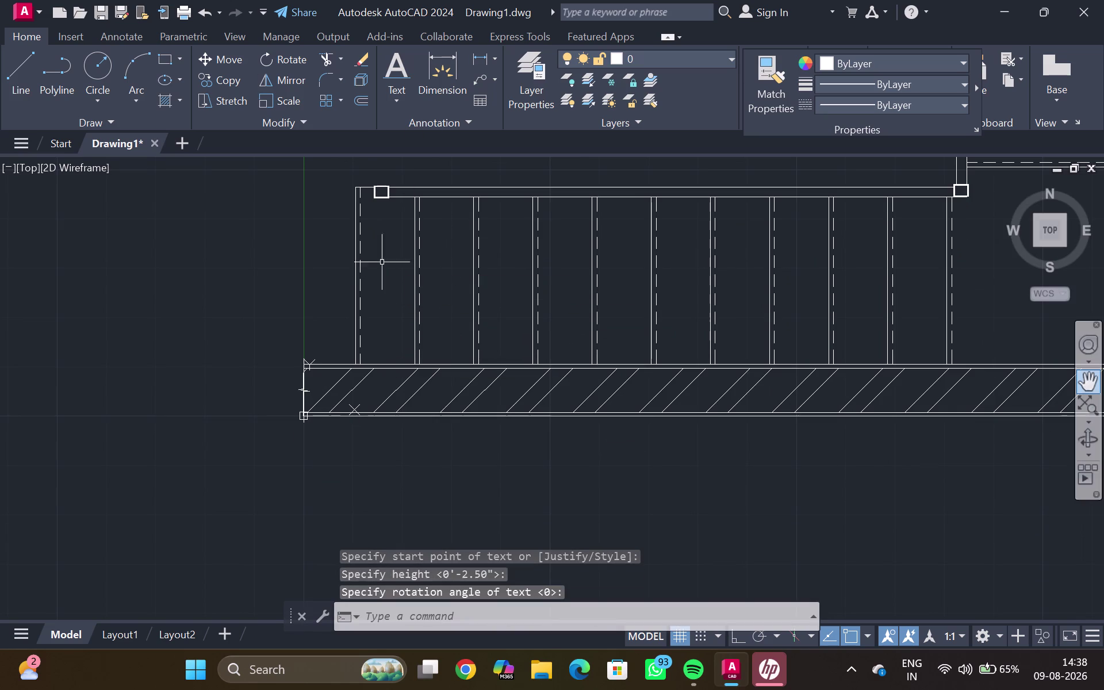
Write the label 1 as multiline text in the first railing bay.
click(399, 106)
click(411, 136)
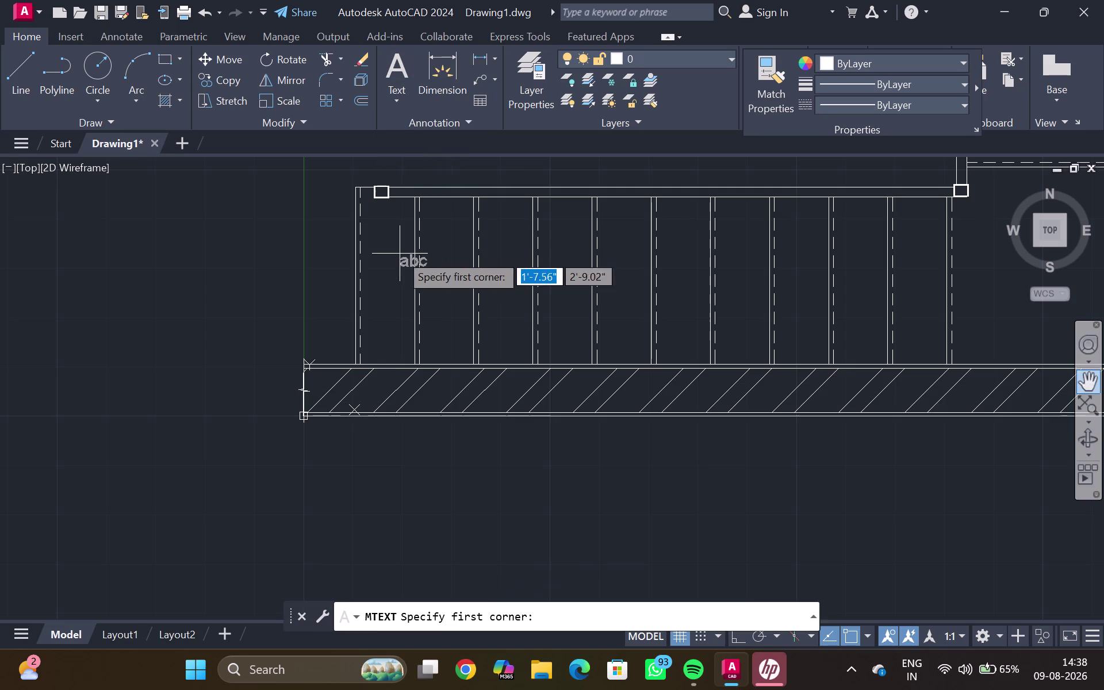
click(385, 265)
click(402, 284)
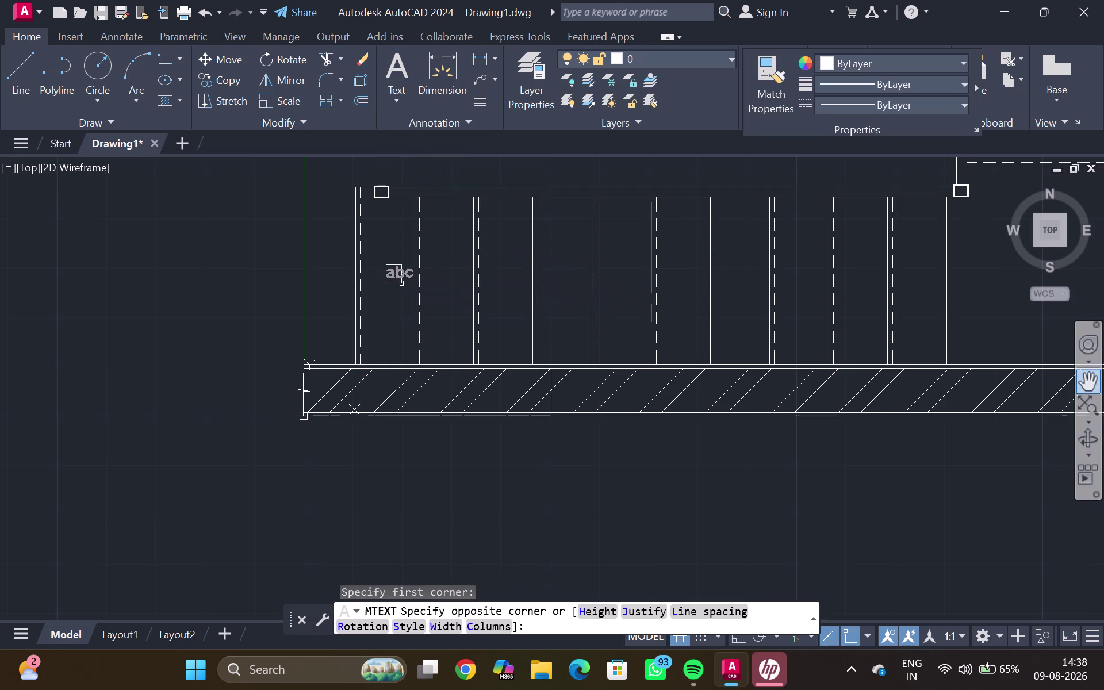
key(1)
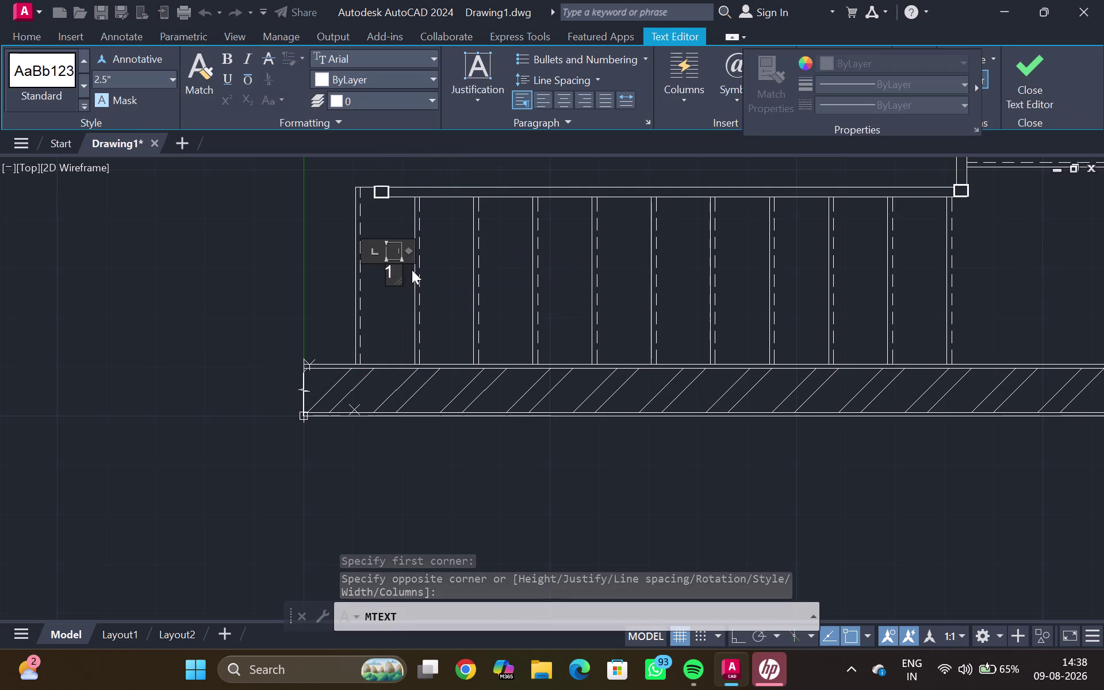
click(388, 311)
Copy the 1 label with COPY into the first several bays of the horizontal run.
click(388, 277)
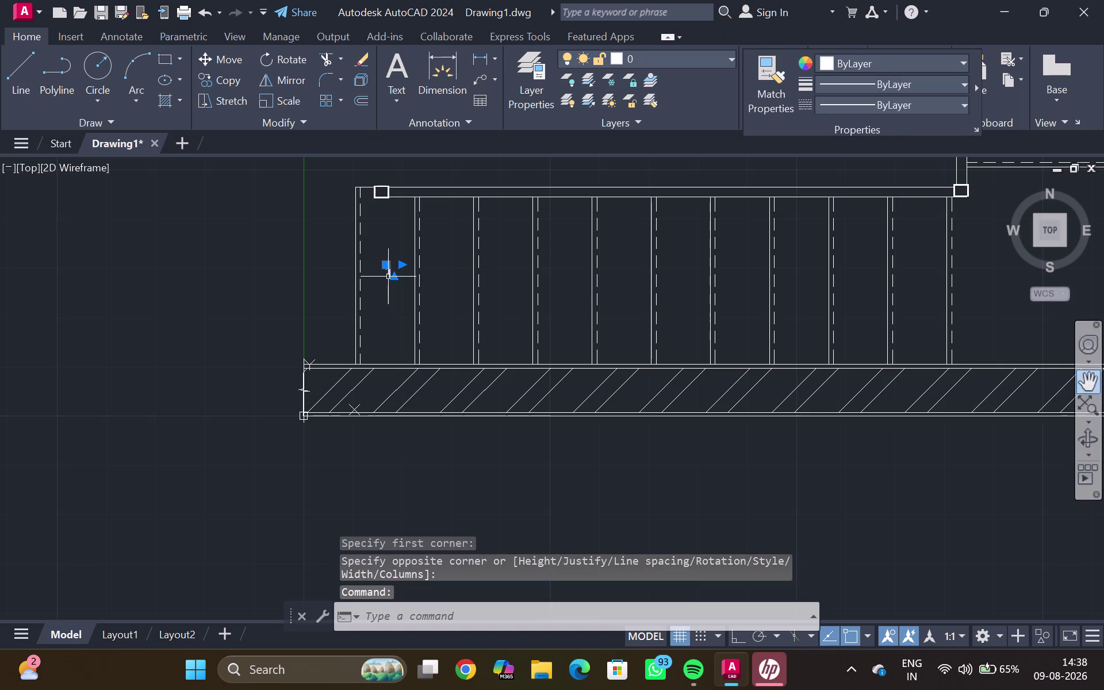
text(co)
key(Return)
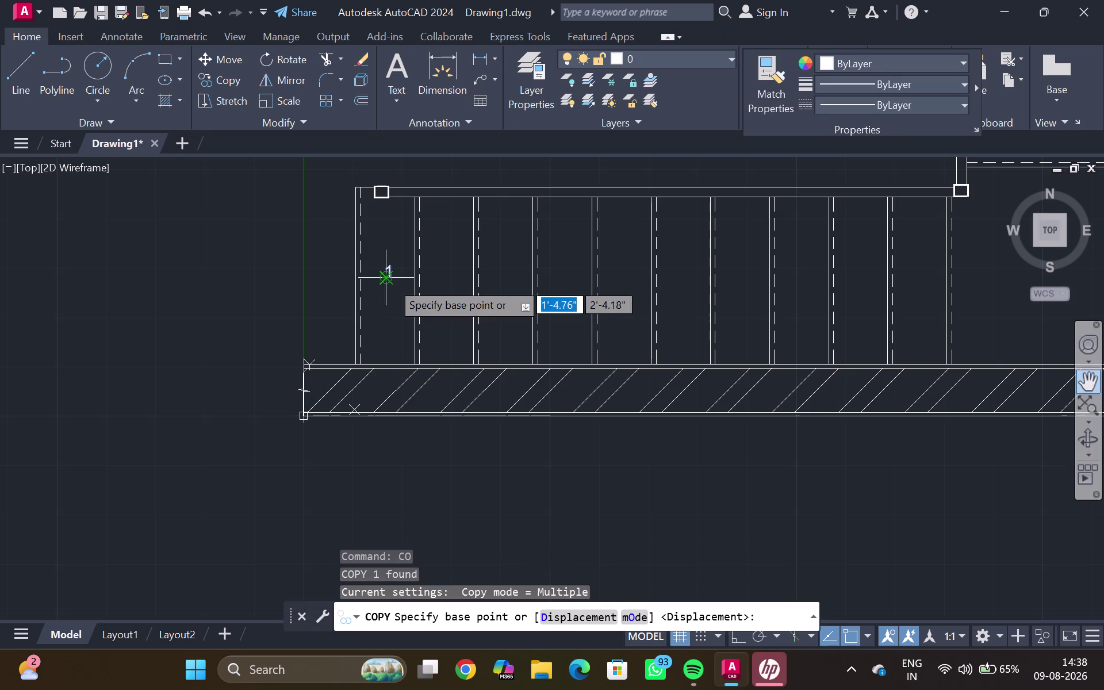
drag(389, 278, 443, 283)
drag(443, 283, 487, 283)
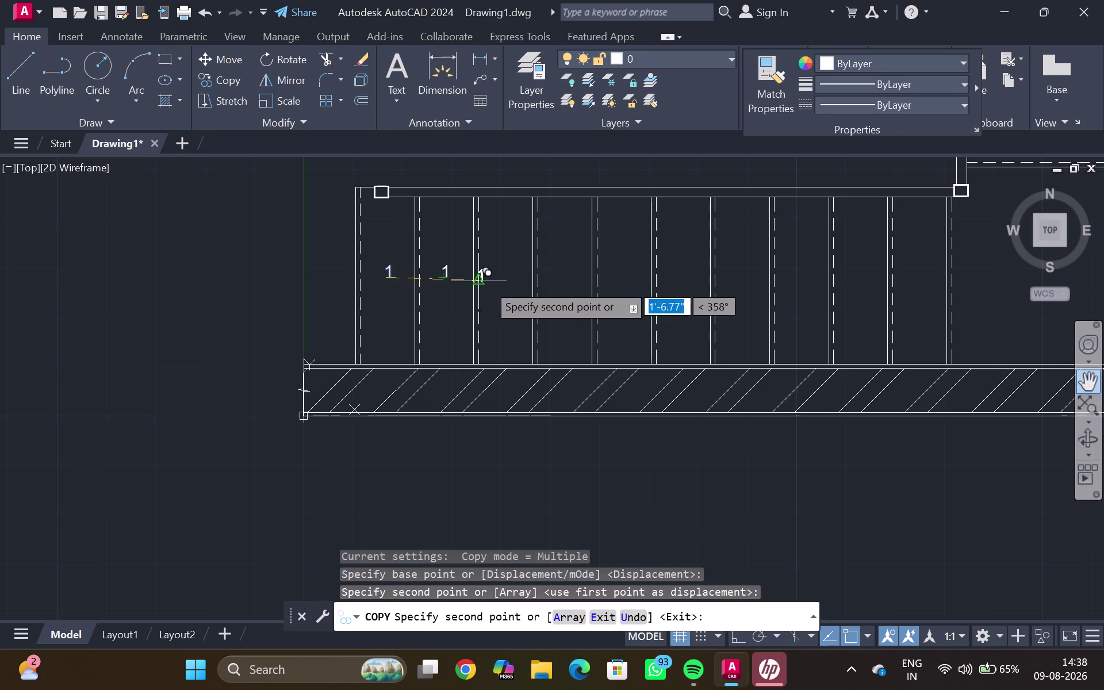
drag(488, 284, 495, 283)
drag(496, 283, 557, 279)
drag(558, 278, 618, 274)
drag(618, 274, 674, 270)
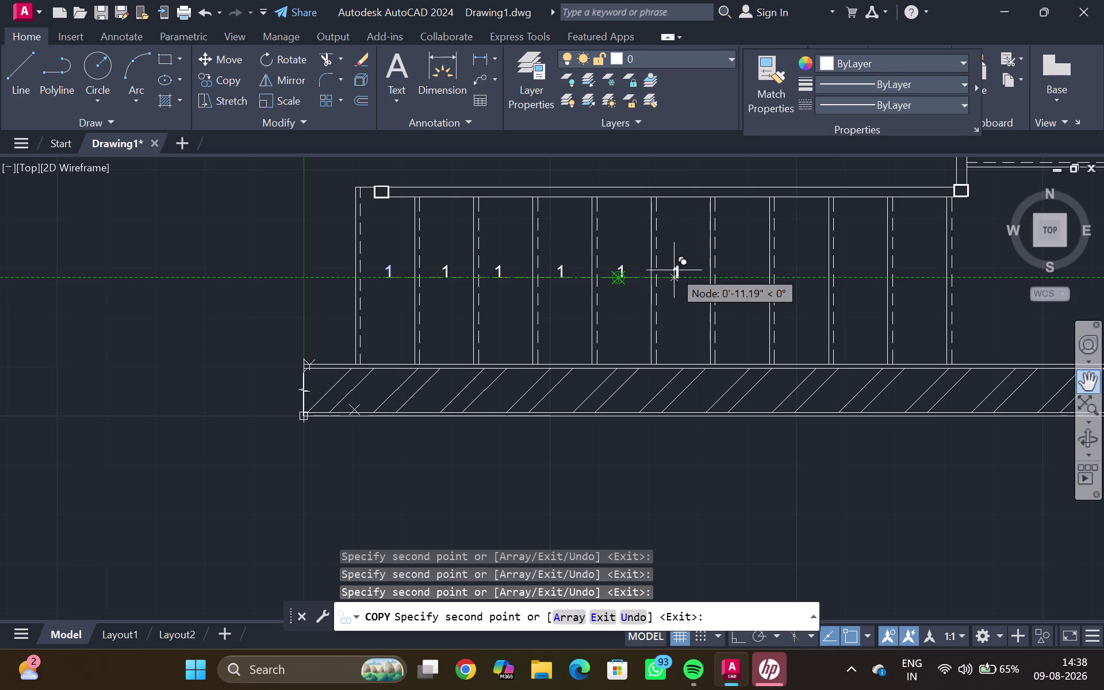
drag(674, 270, 675, 269)
click(675, 270)
click(741, 270)
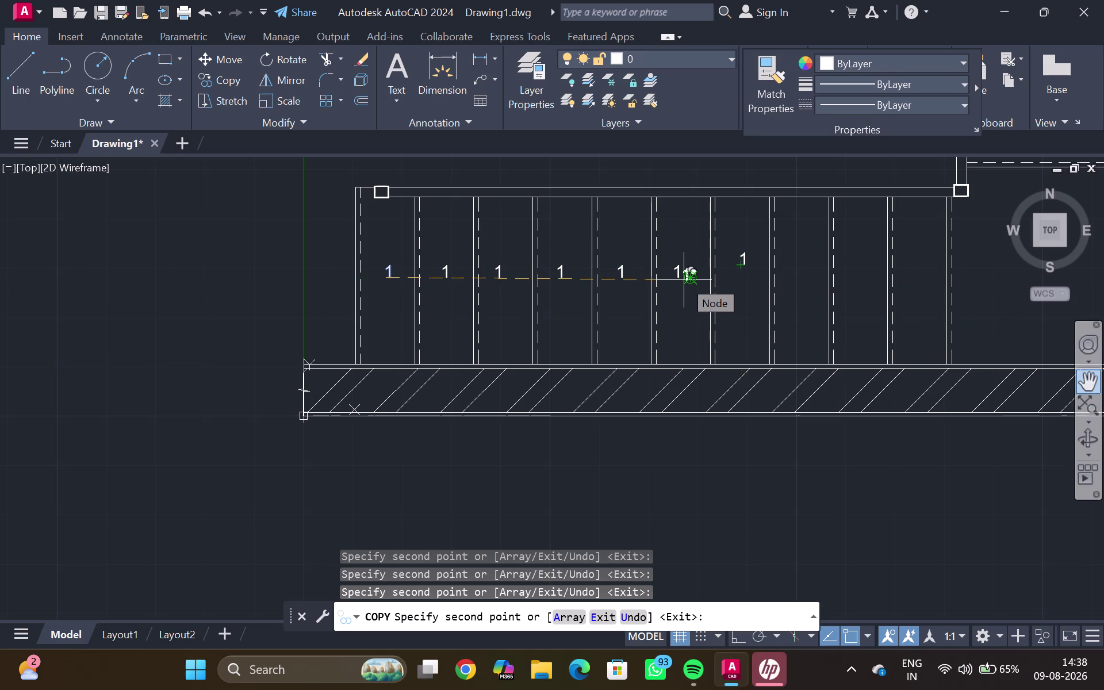
With Ortho on, copy the 1 label into the remaining horizontal bays.
key(ctrl+F8)
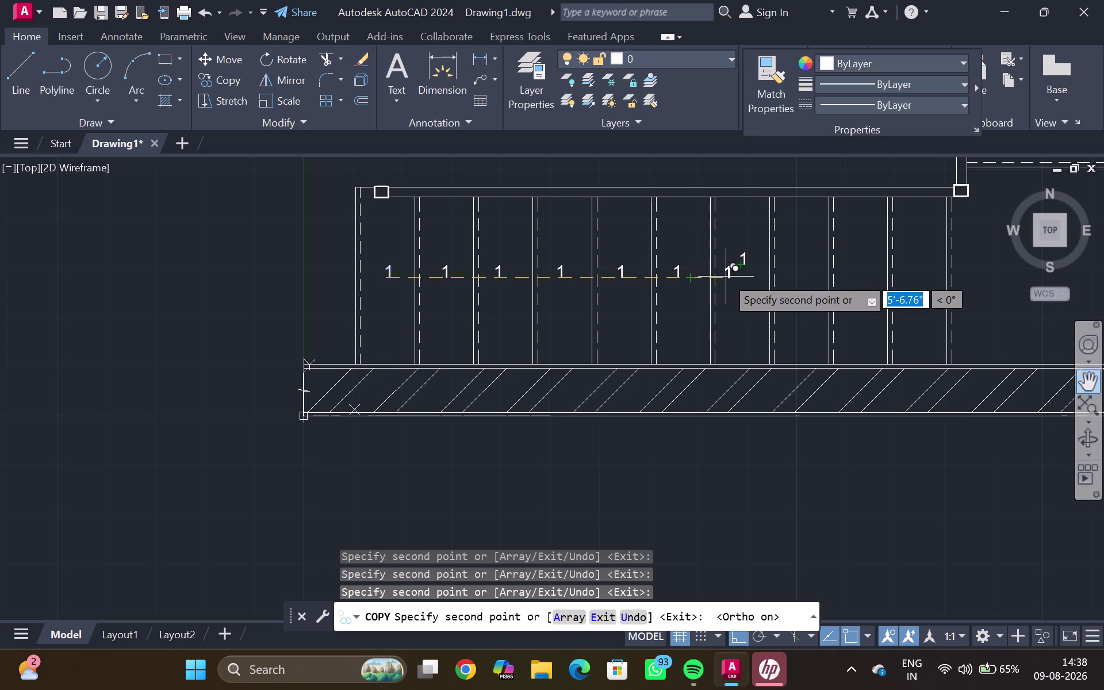
drag(734, 275, 806, 276)
drag(807, 277, 860, 277)
drag(860, 276, 900, 273)
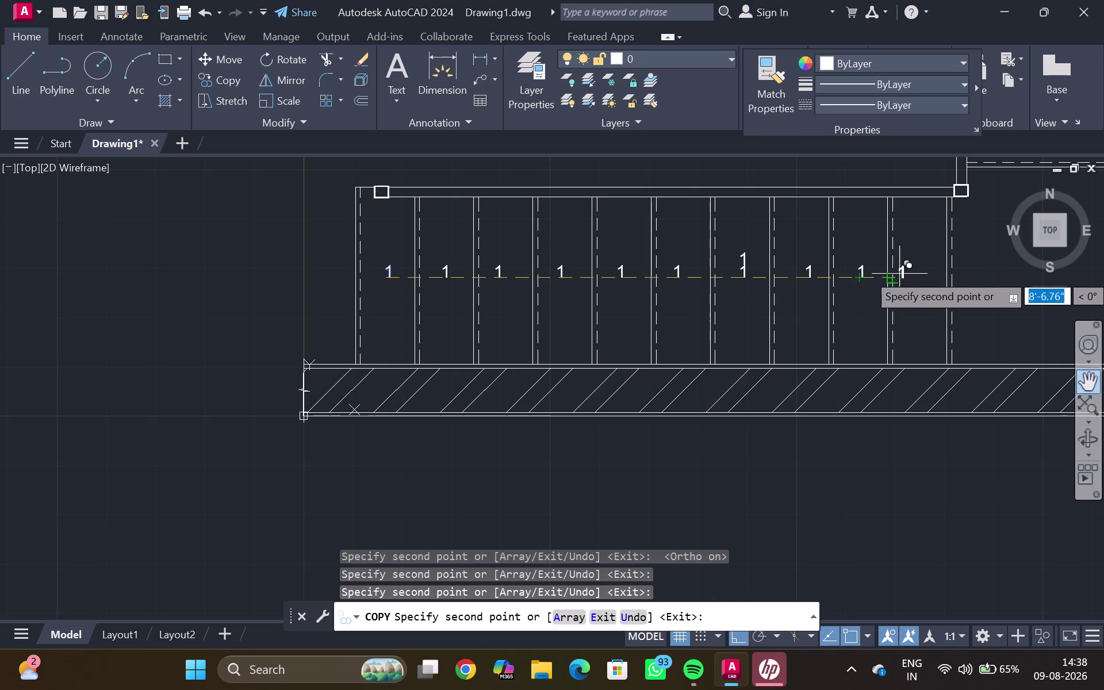
drag(900, 273, 912, 272)
click(912, 272)
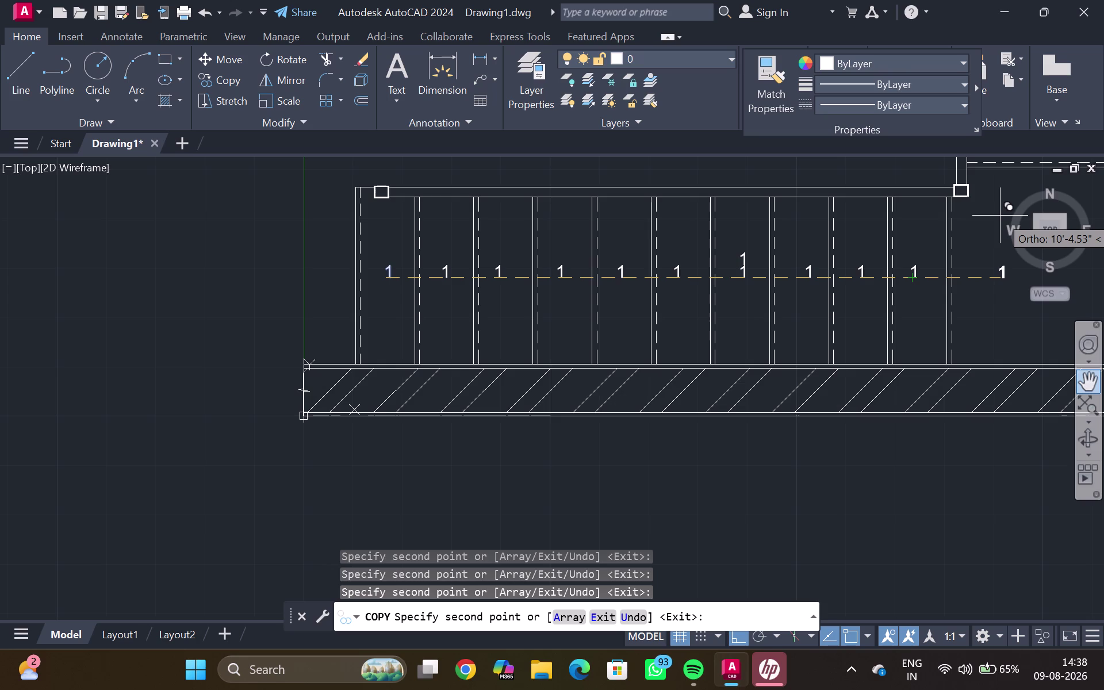
With Ortho off, copy the 1 label into the vertical-arm bays and the corner bay.
key(ctrl+F8)
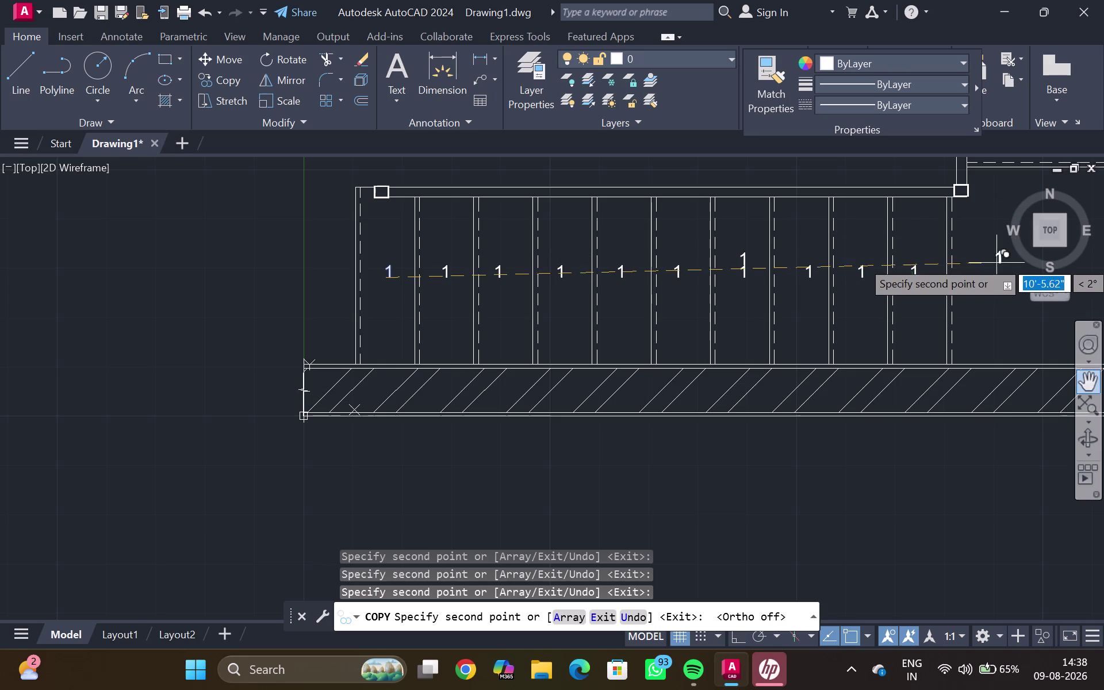
middle_drag(1019, 257, 729, 388)
click(759, 262)
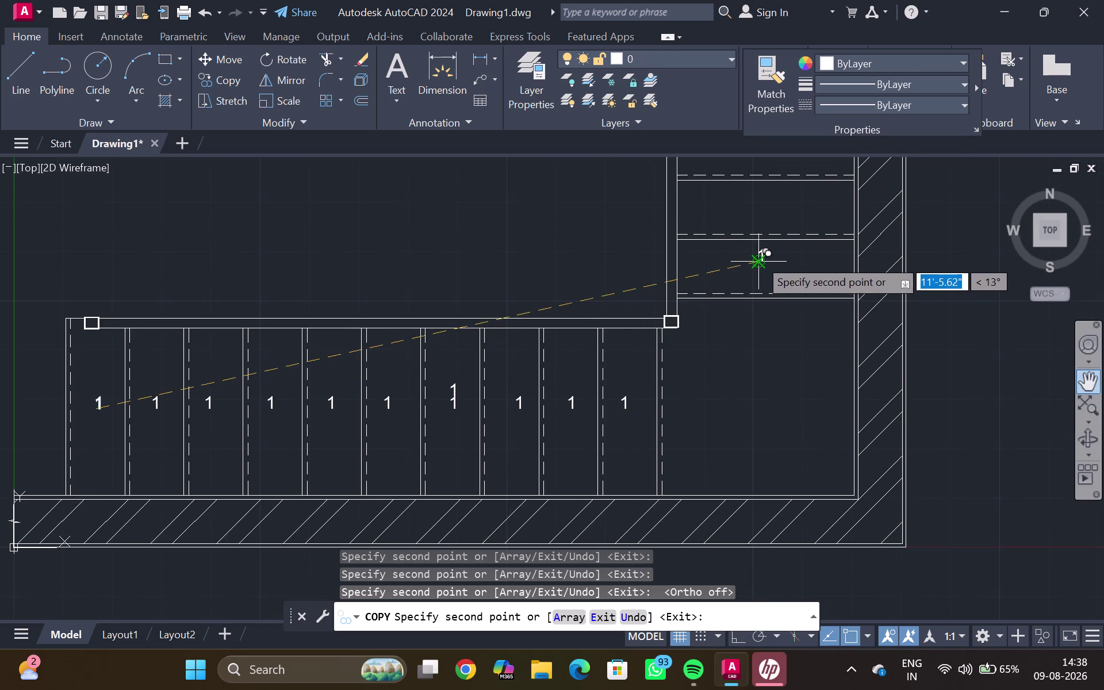
middle_drag(767, 221, 754, 311)
click(745, 296)
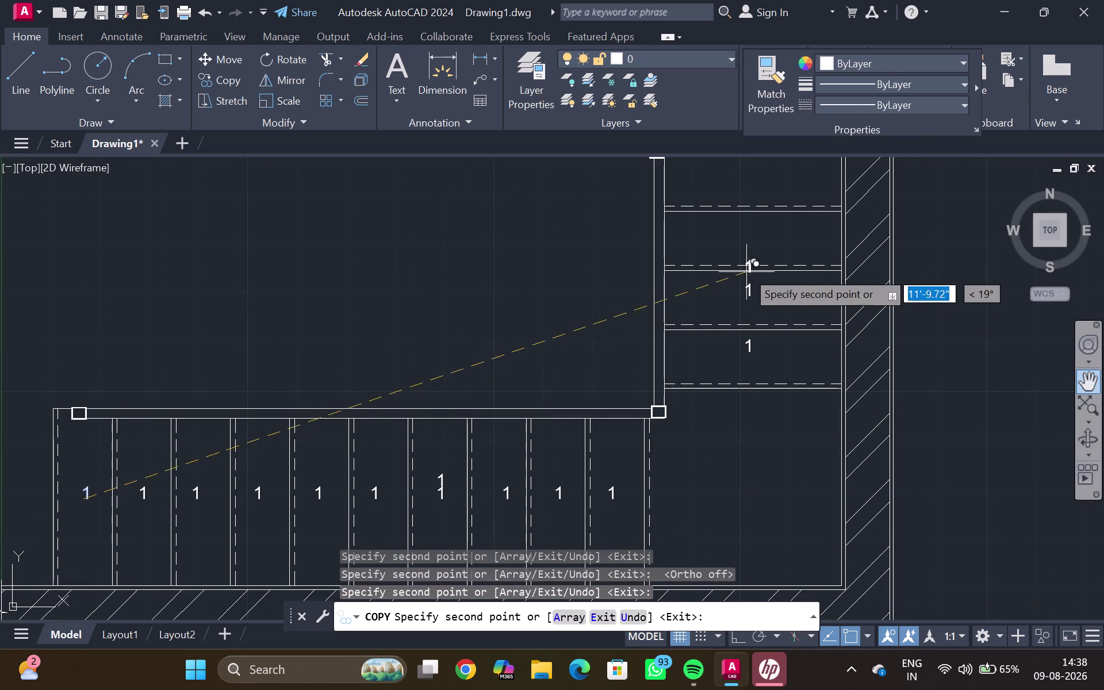
click(750, 246)
middle_drag(751, 249, 740, 347)
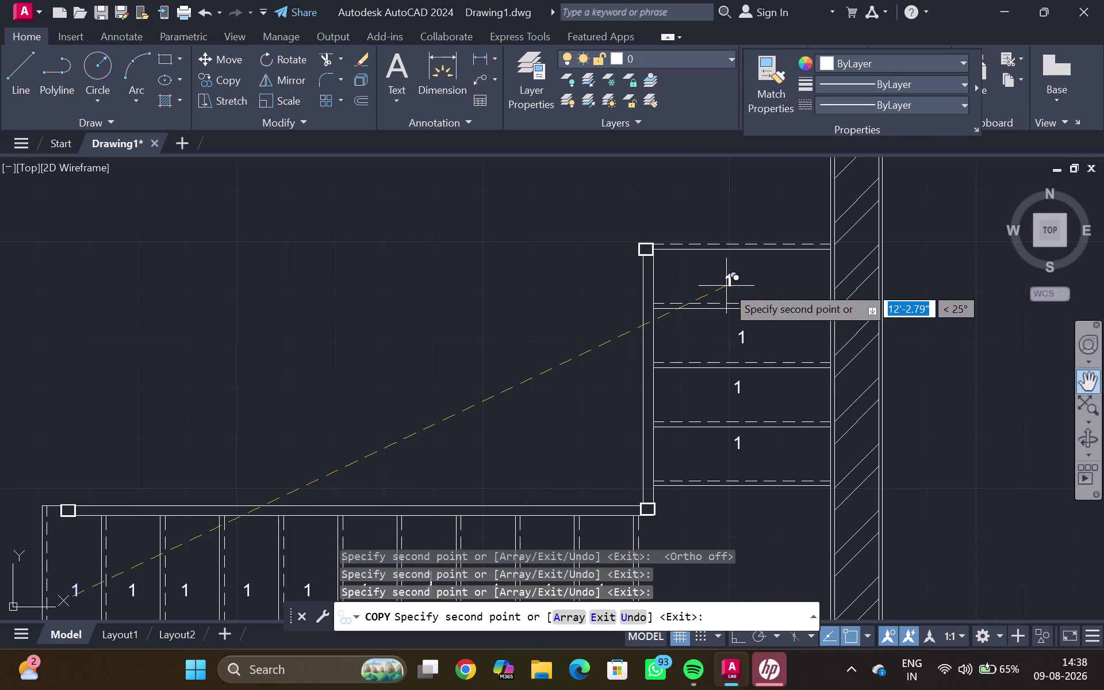
click(728, 285)
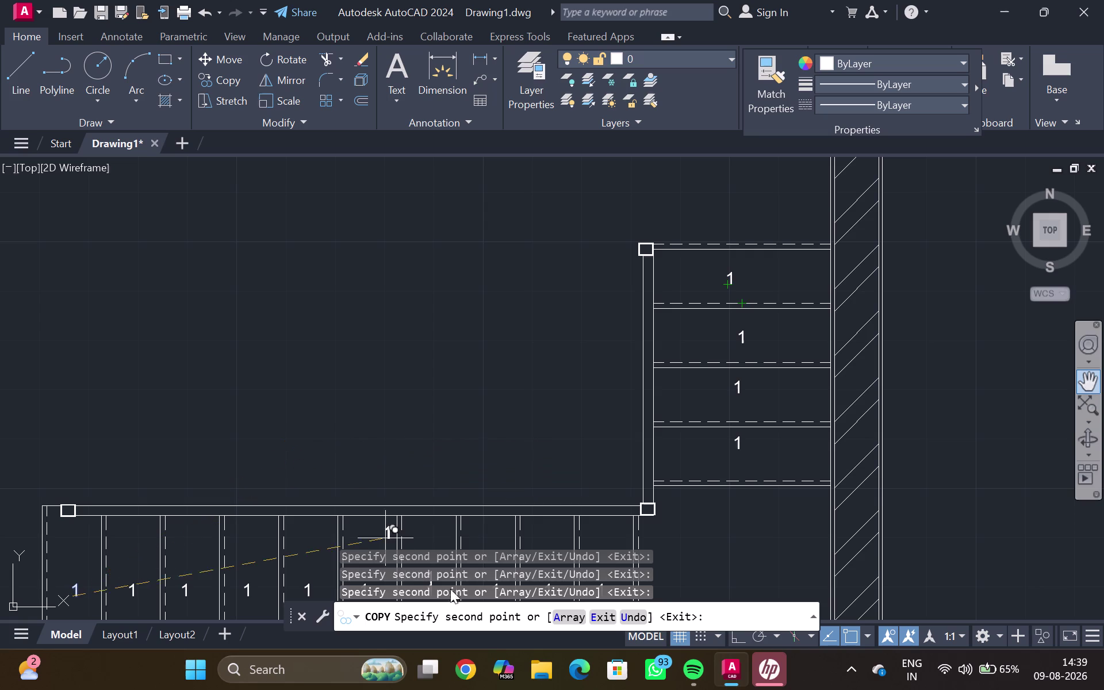
middle_drag(718, 542, 689, 354)
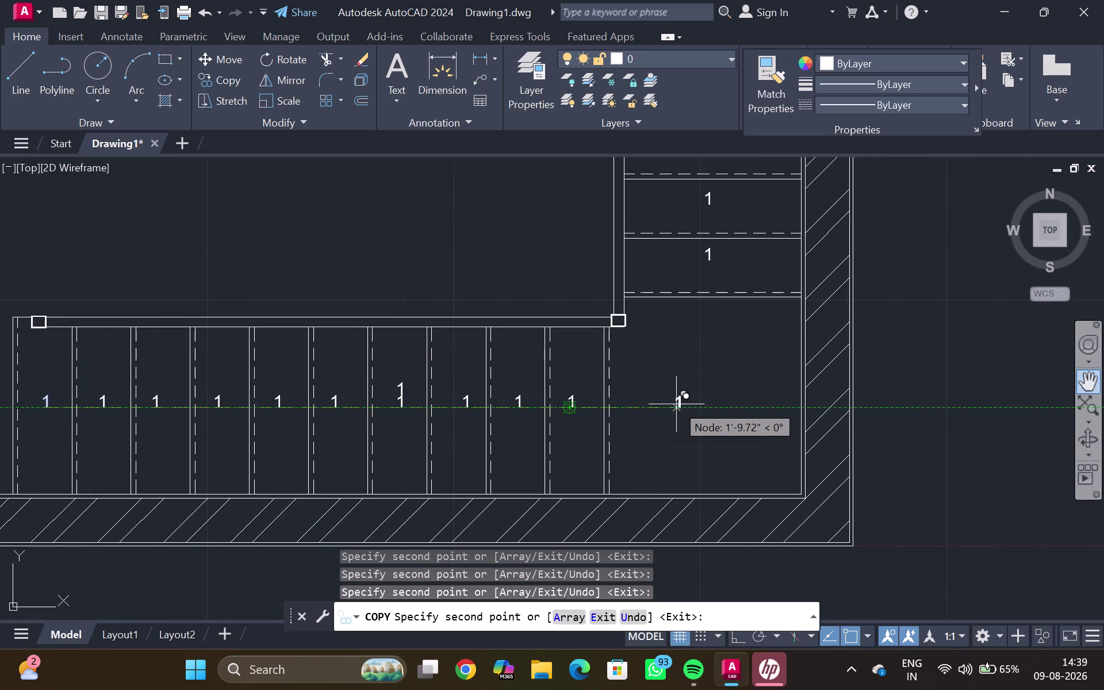
click(697, 405)
key(Escape)
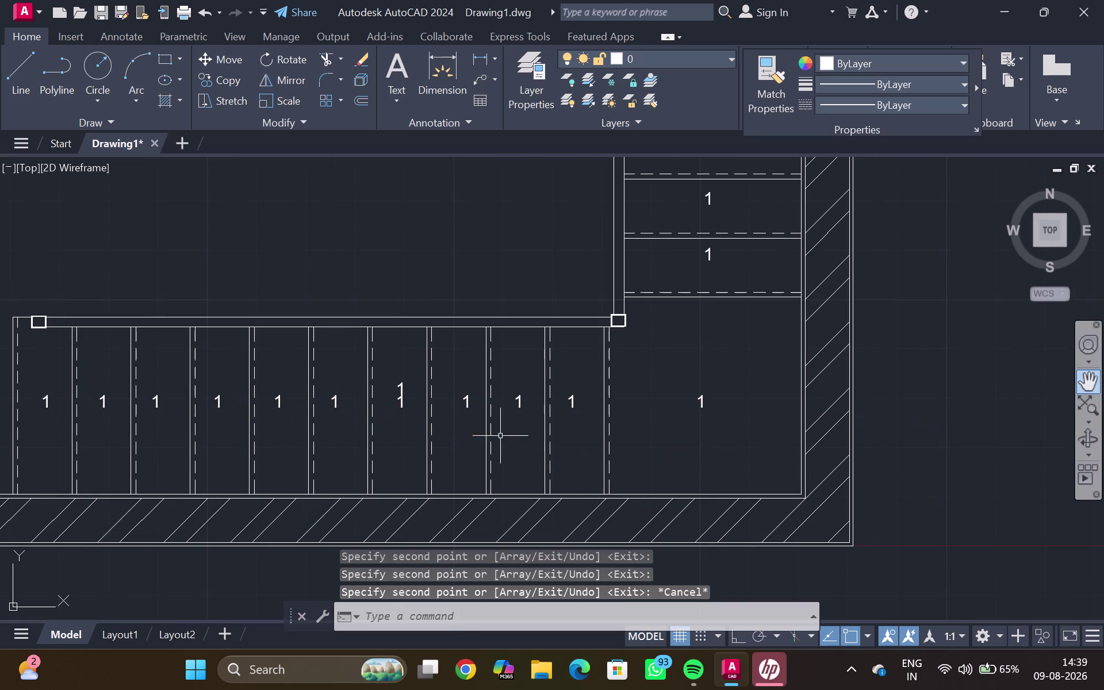
Delete the duplicate stacked 1 label from the crowded bay.
scroll(down, 3)
scroll(up, 3)
click(438, 406)
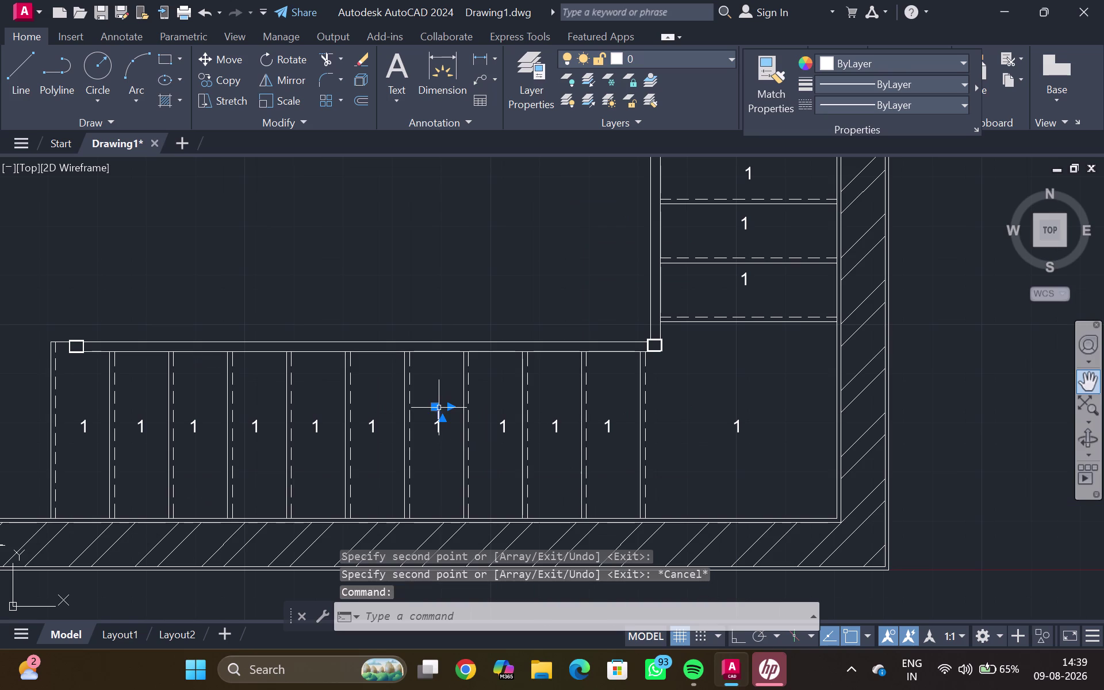
key(Delete)
Zoom to view the railing plan and start the TCOUNT numbering command.
scroll(down, 3)
scroll(up, 3)
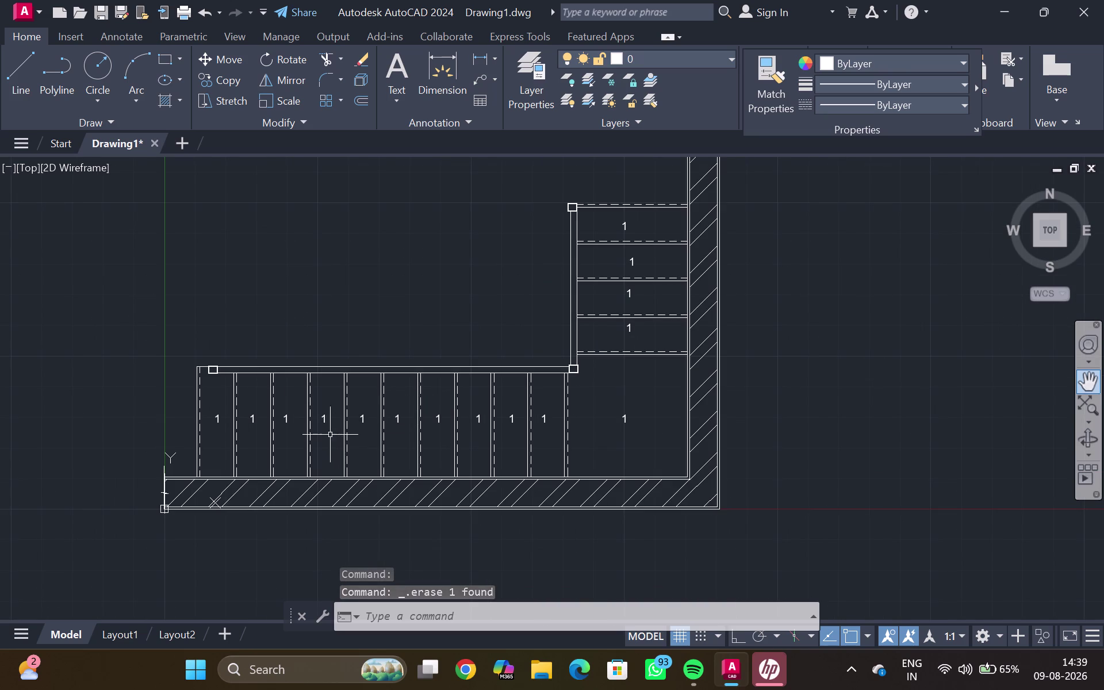
key(t)
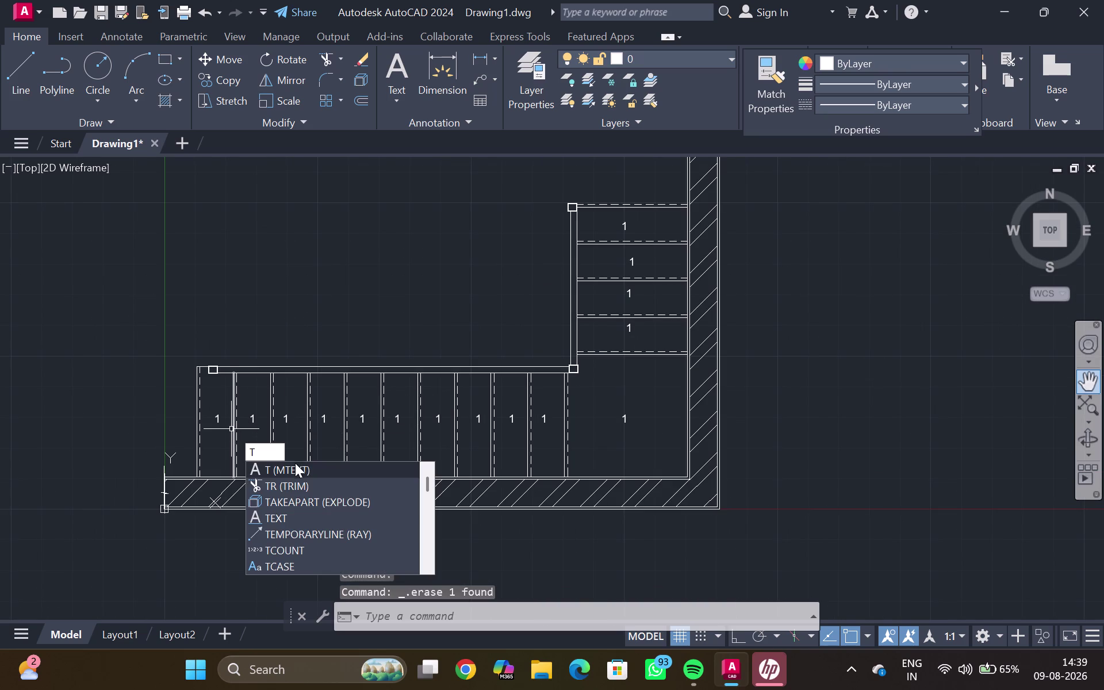
click(288, 553)
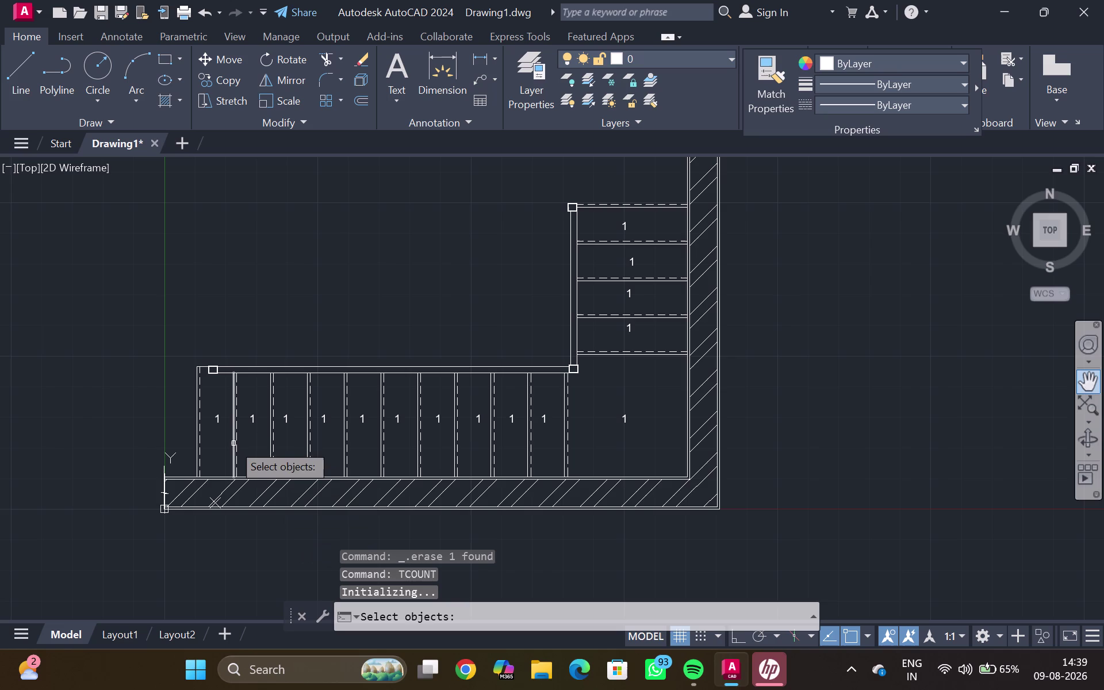
Select the 1 labels along the horizontal run and corner bay, in order.
click(218, 423)
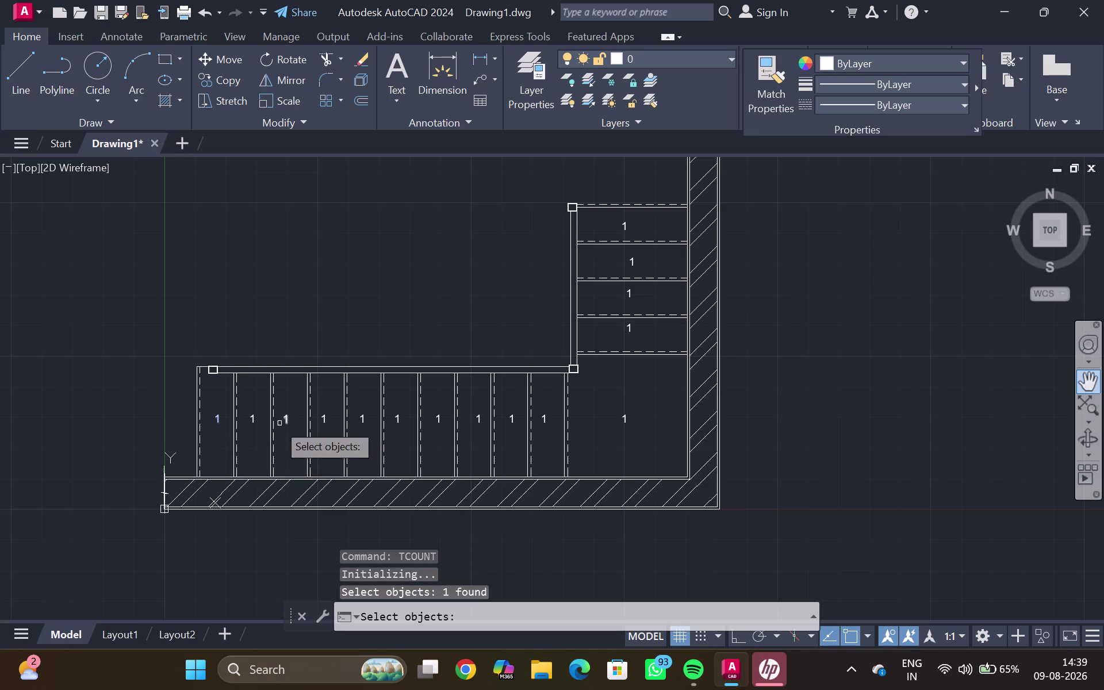
click(250, 424)
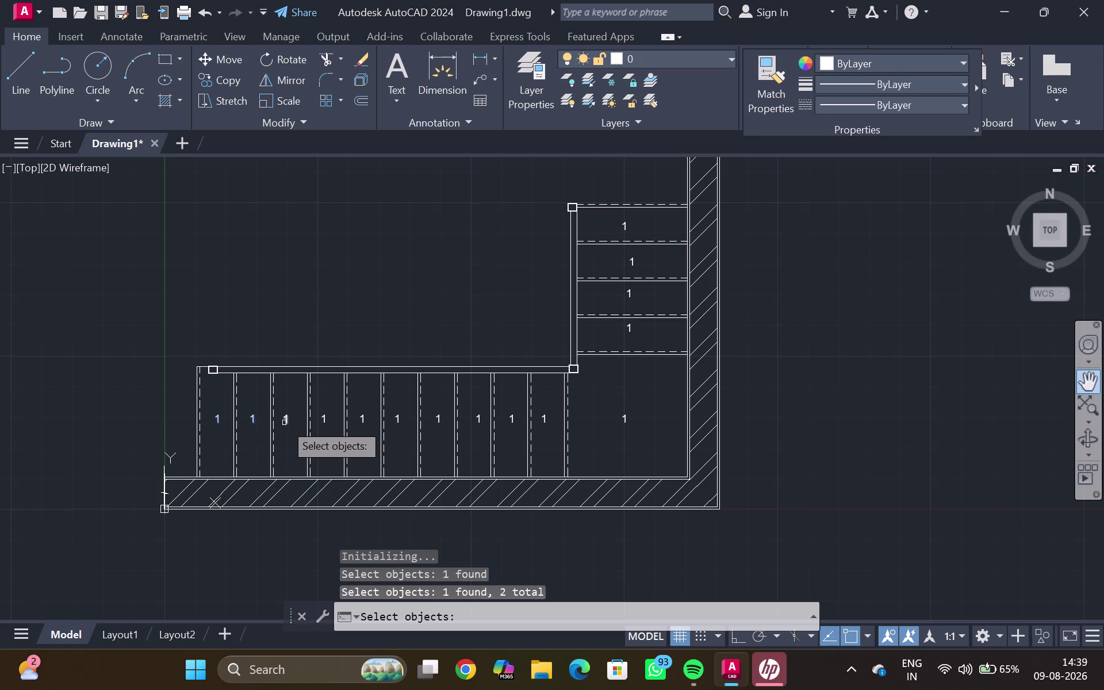
click(284, 423)
click(327, 419)
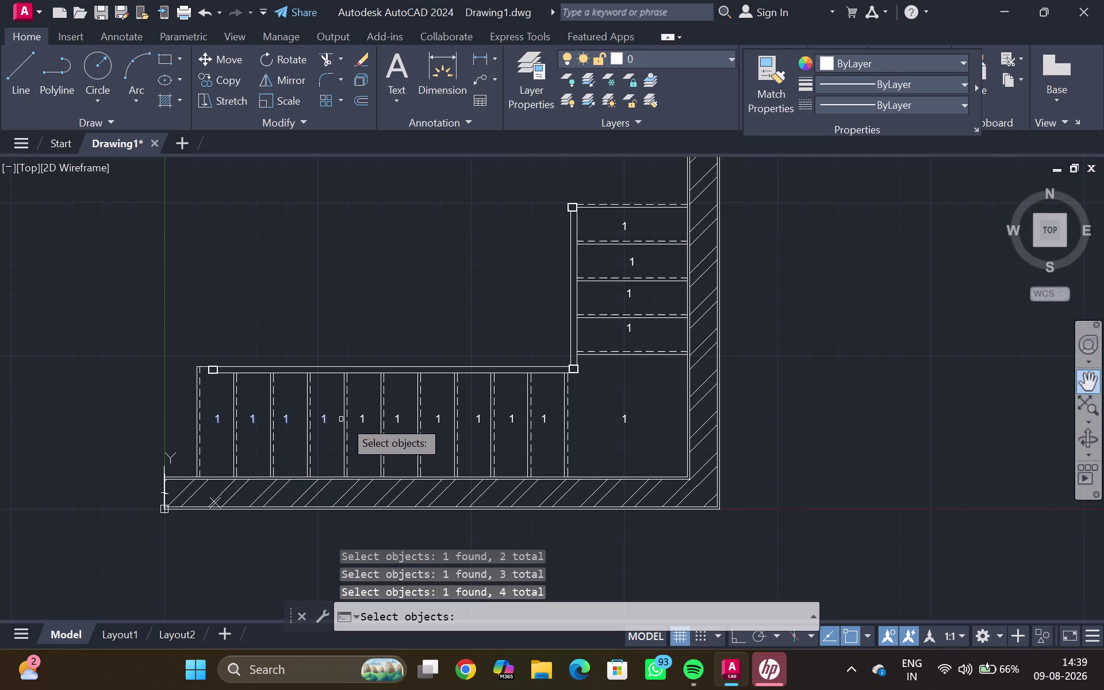
click(361, 419)
click(400, 420)
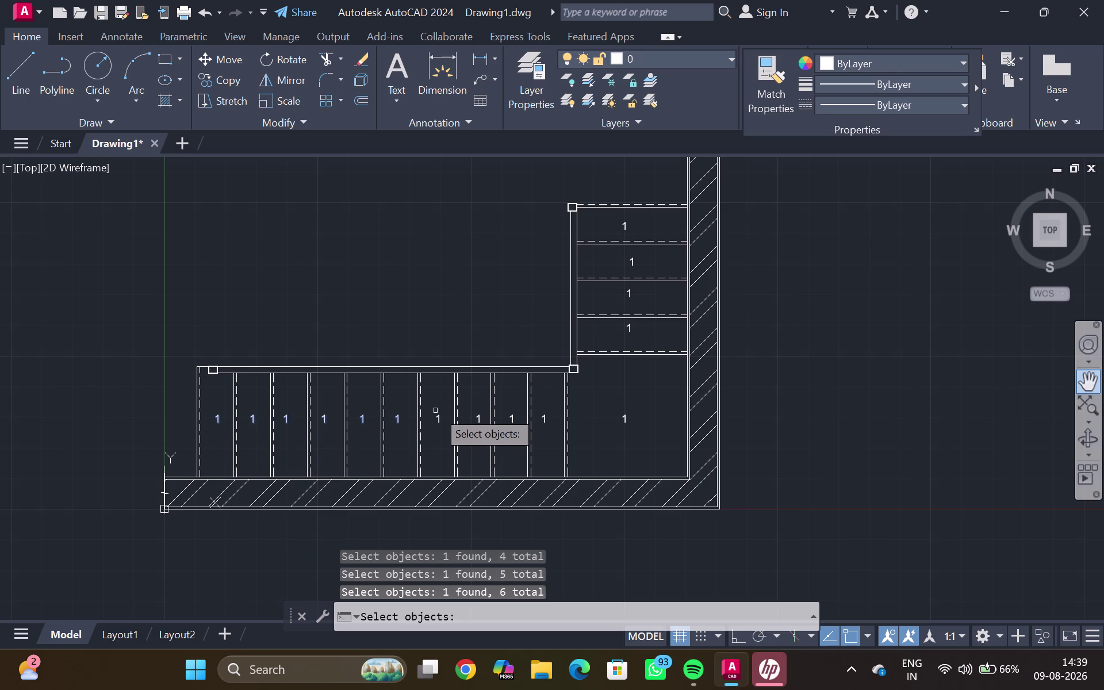
click(441, 416)
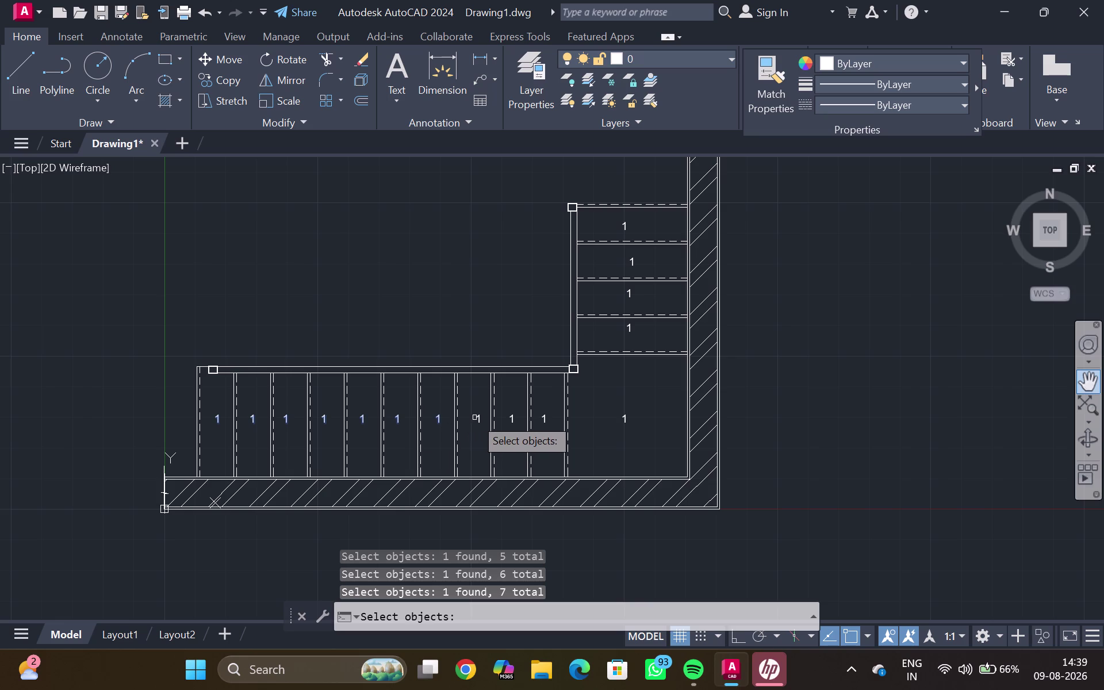
click(476, 418)
click(511, 419)
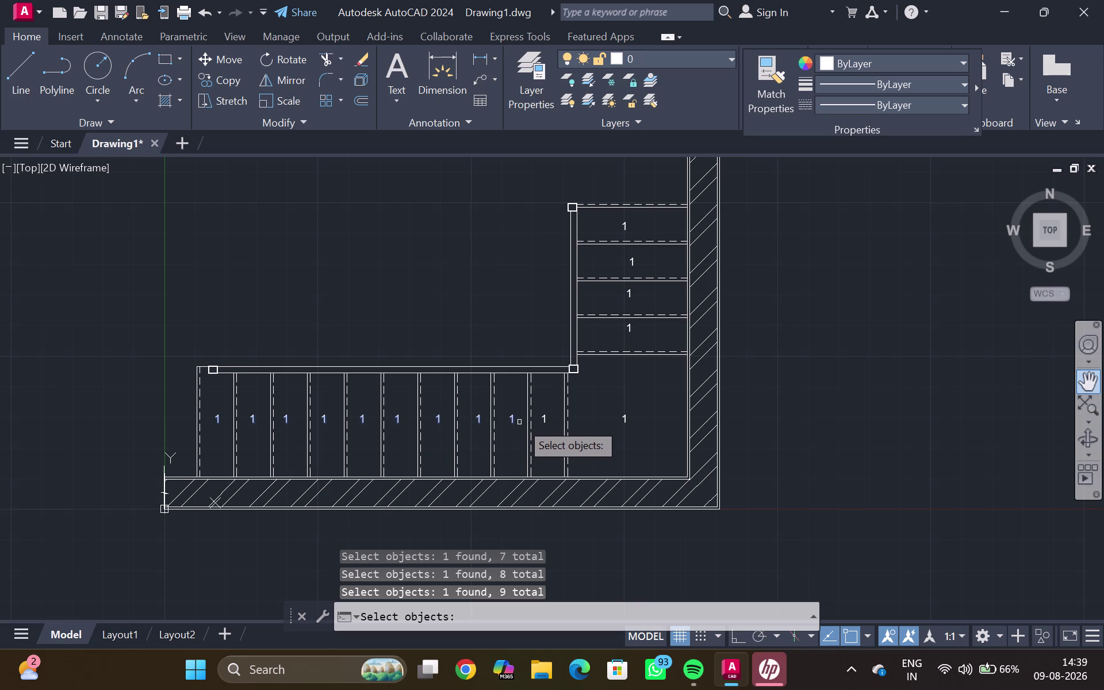
click(541, 420)
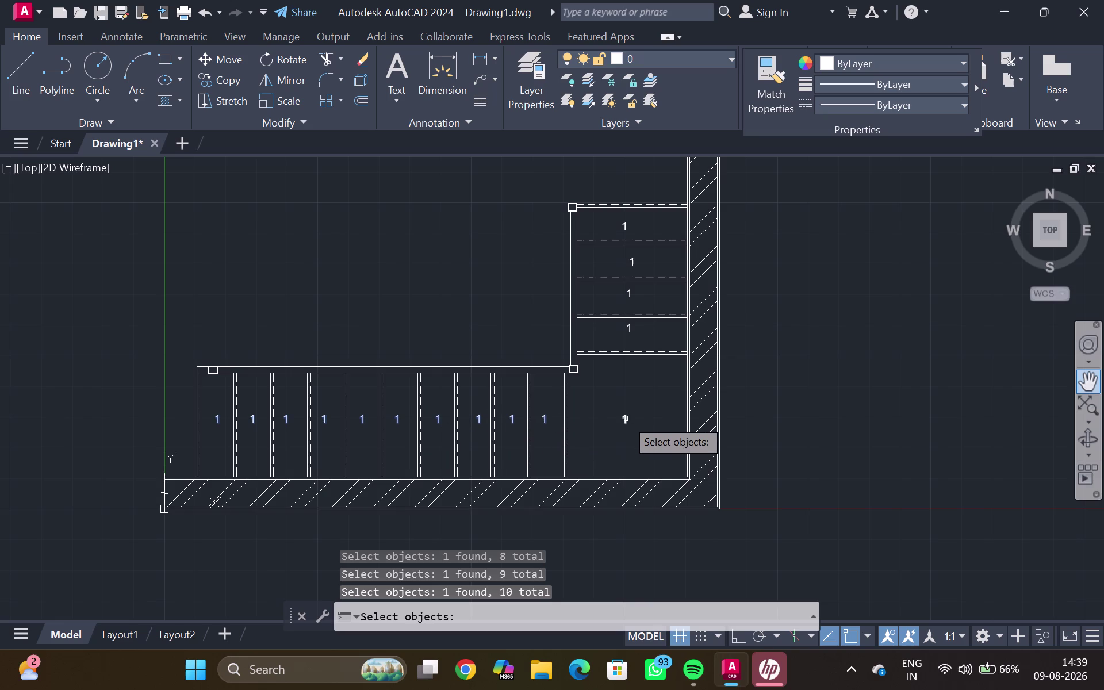
click(626, 419)
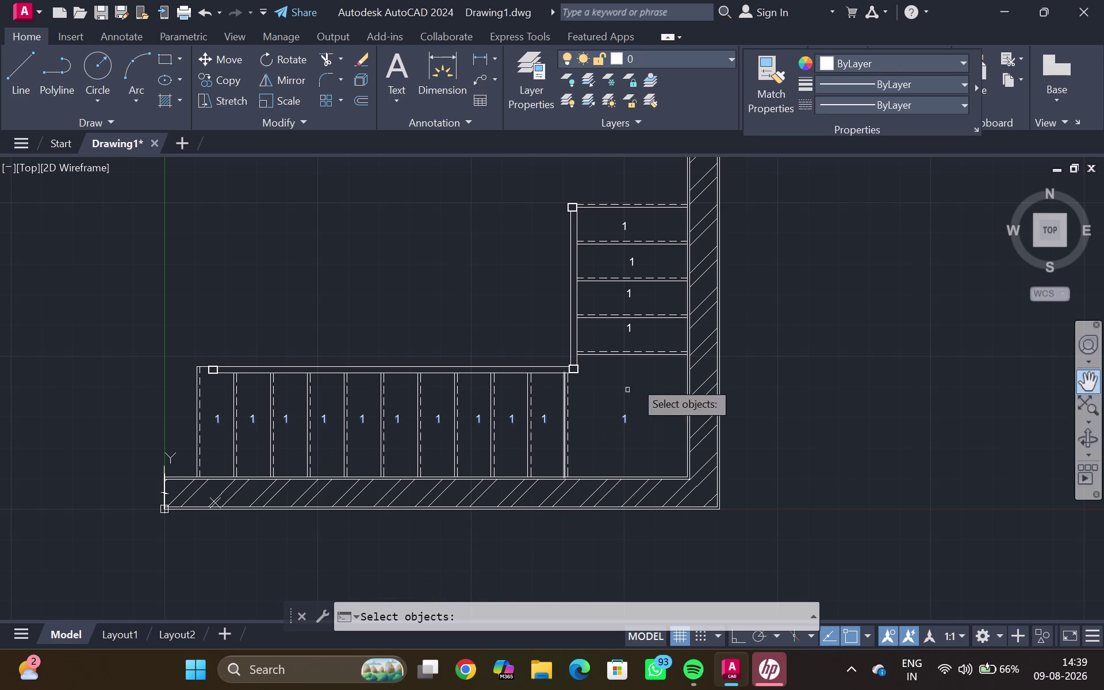
Add the vertical-arm labels, then number by select order from 1 by 1, overwriting.
click(630, 329)
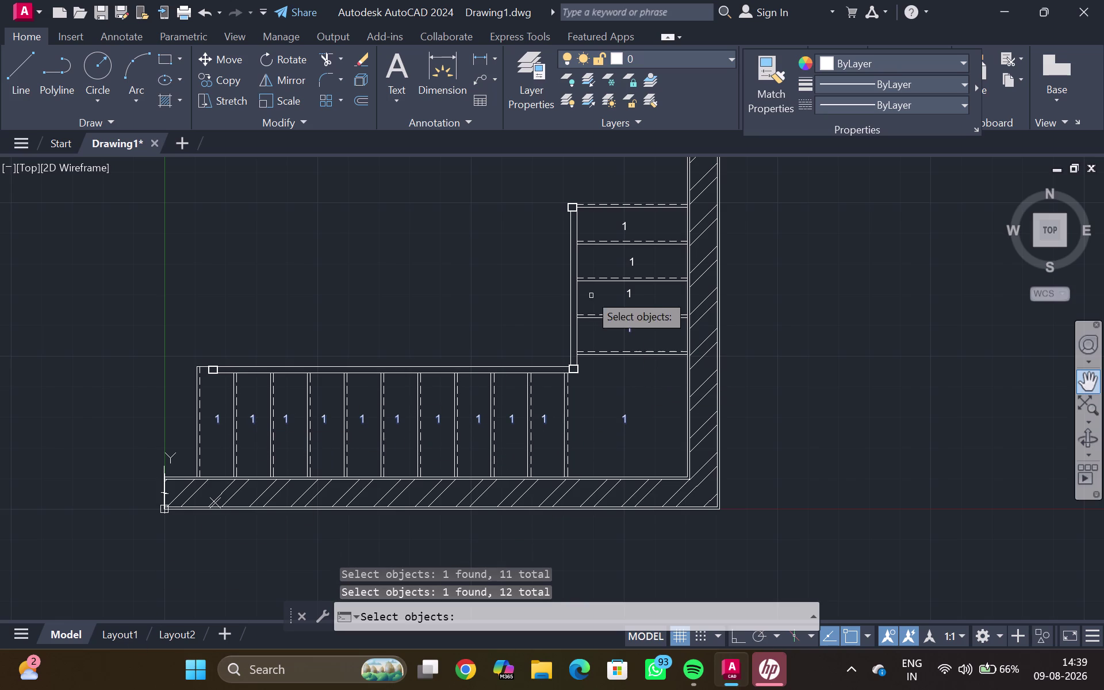
click(631, 296)
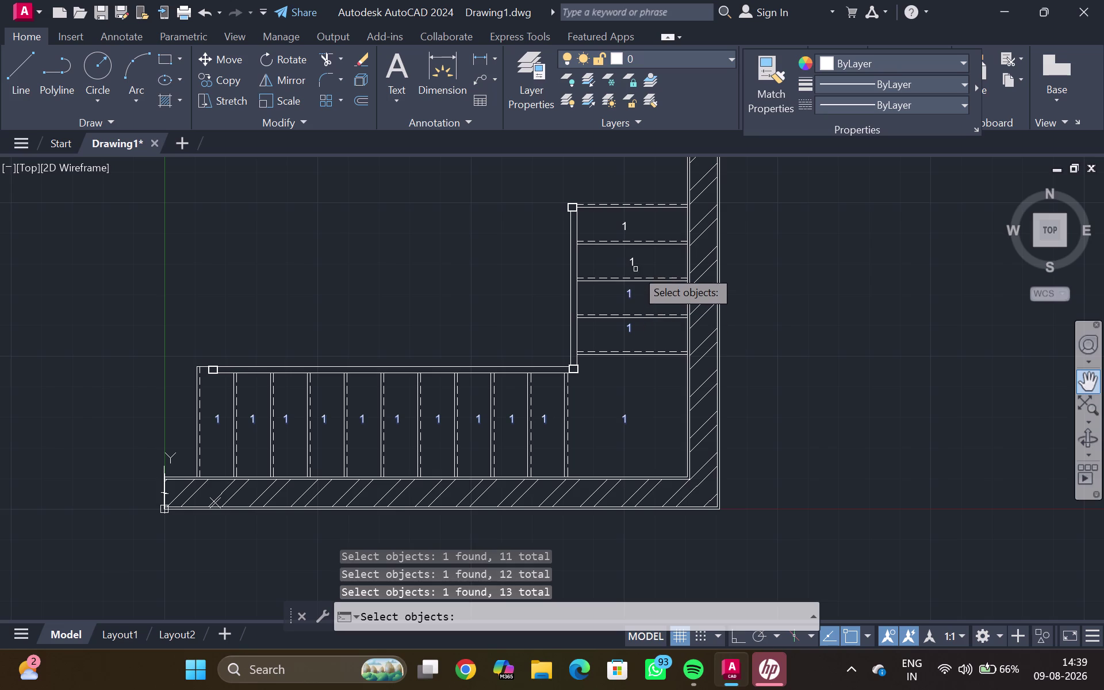
click(634, 263)
click(625, 226)
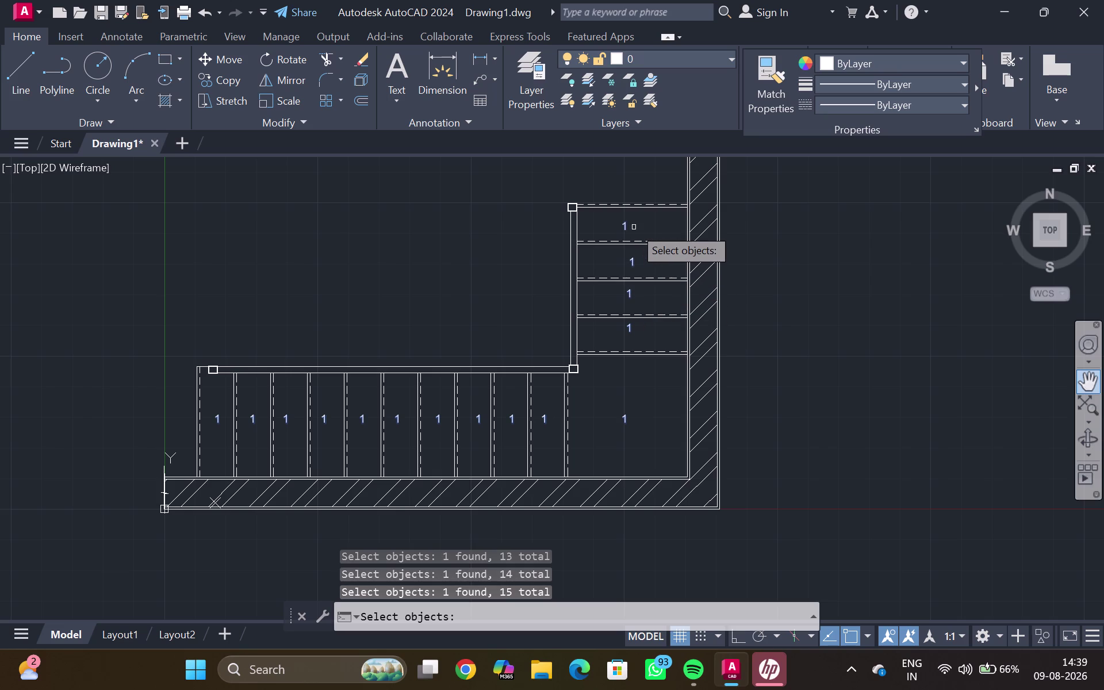
key(Return)
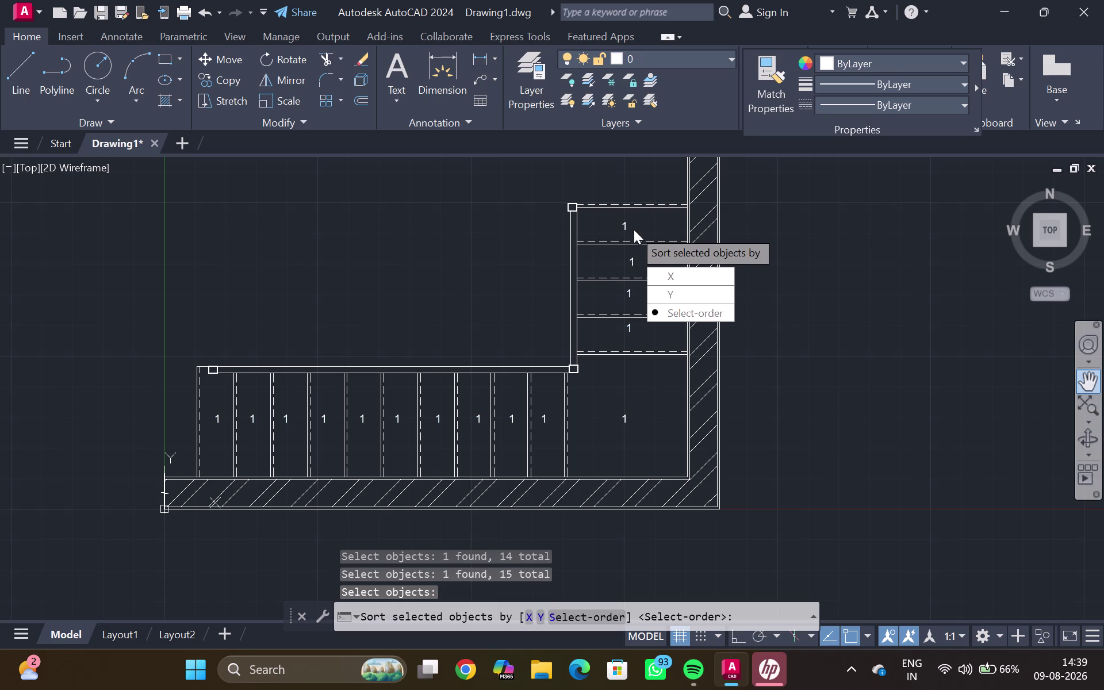
drag(711, 310, 640, 235)
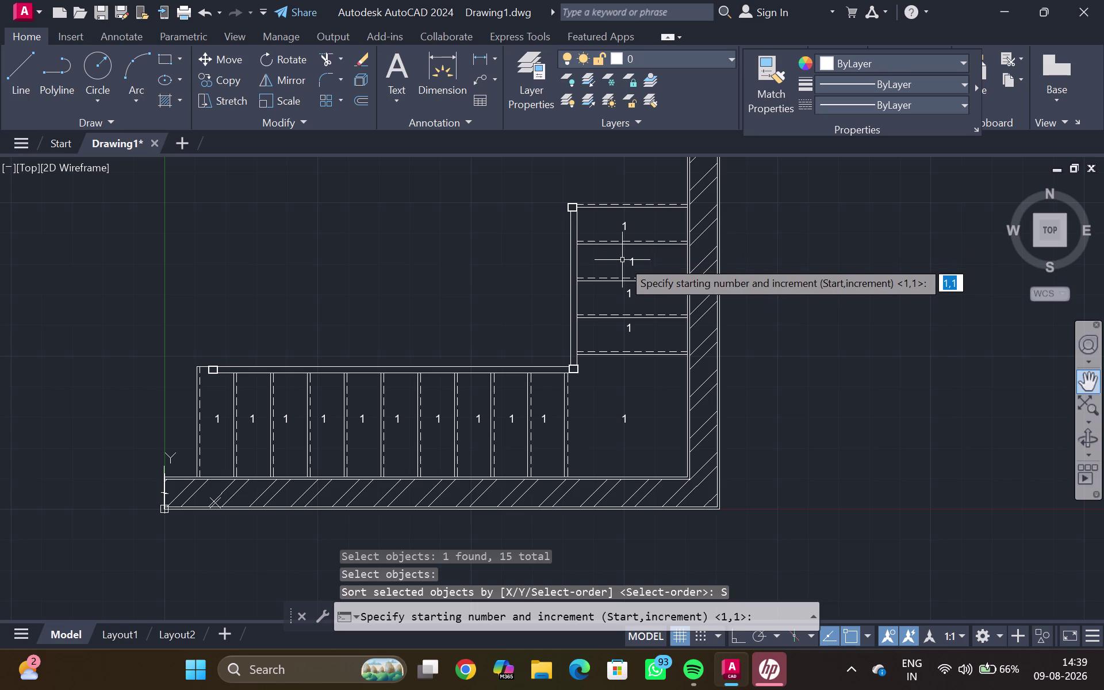
key(Return)
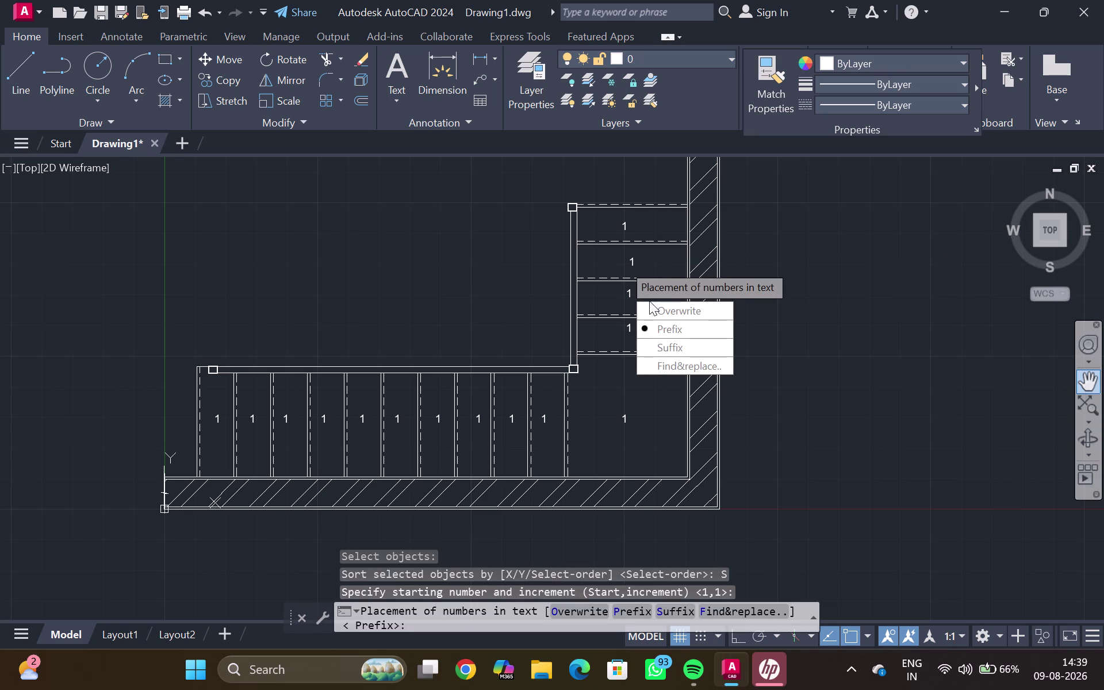
drag(653, 302, 624, 265)
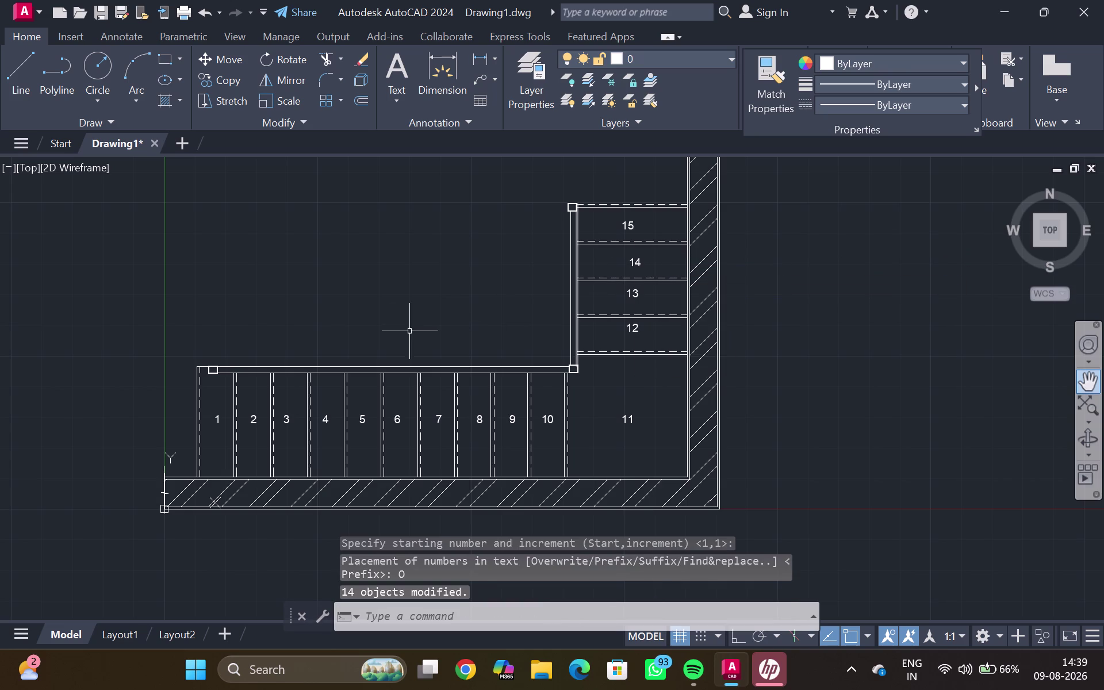
middle_drag(378, 319, 391, 294)
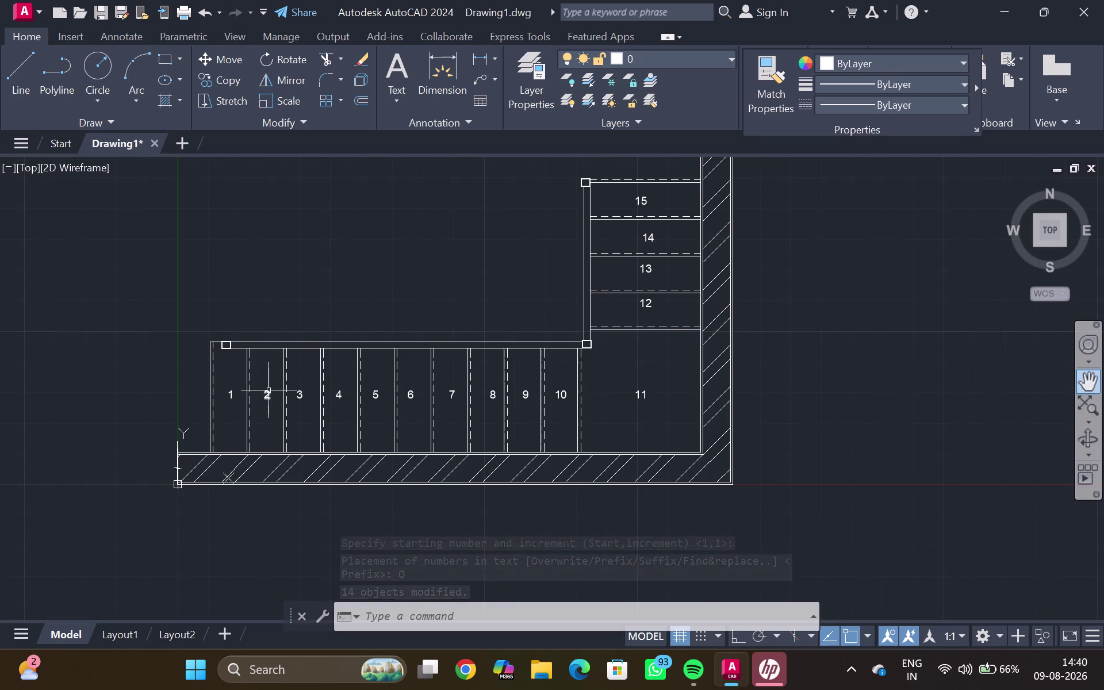
text(tc)
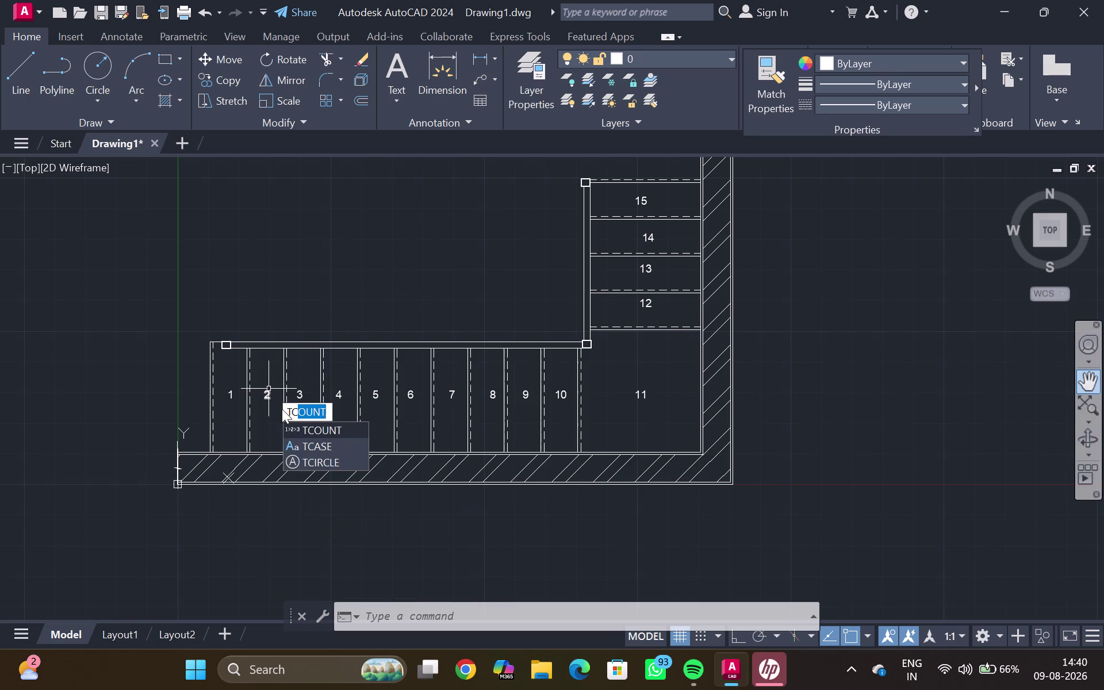
click(300, 462)
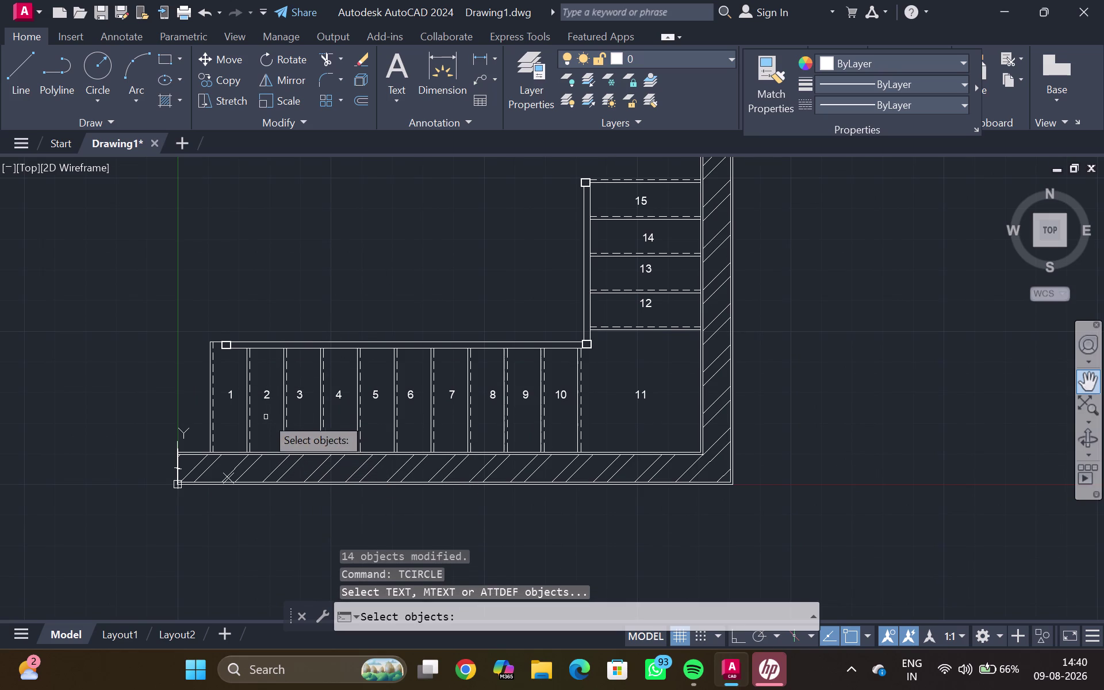
click(234, 394)
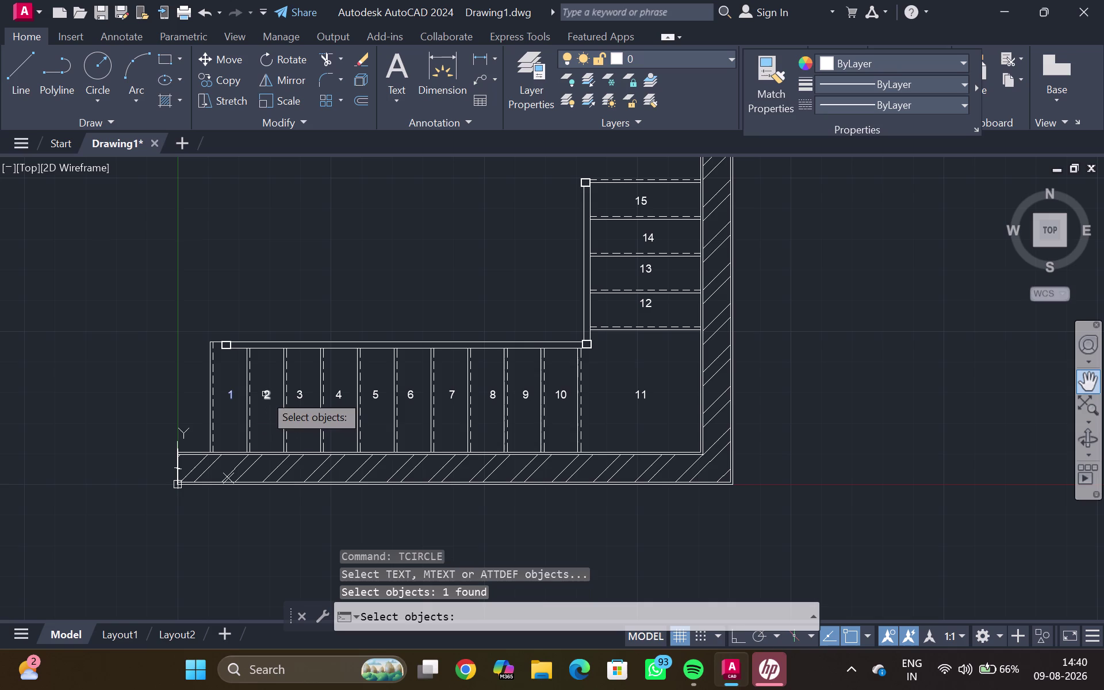
click(266, 395)
click(303, 396)
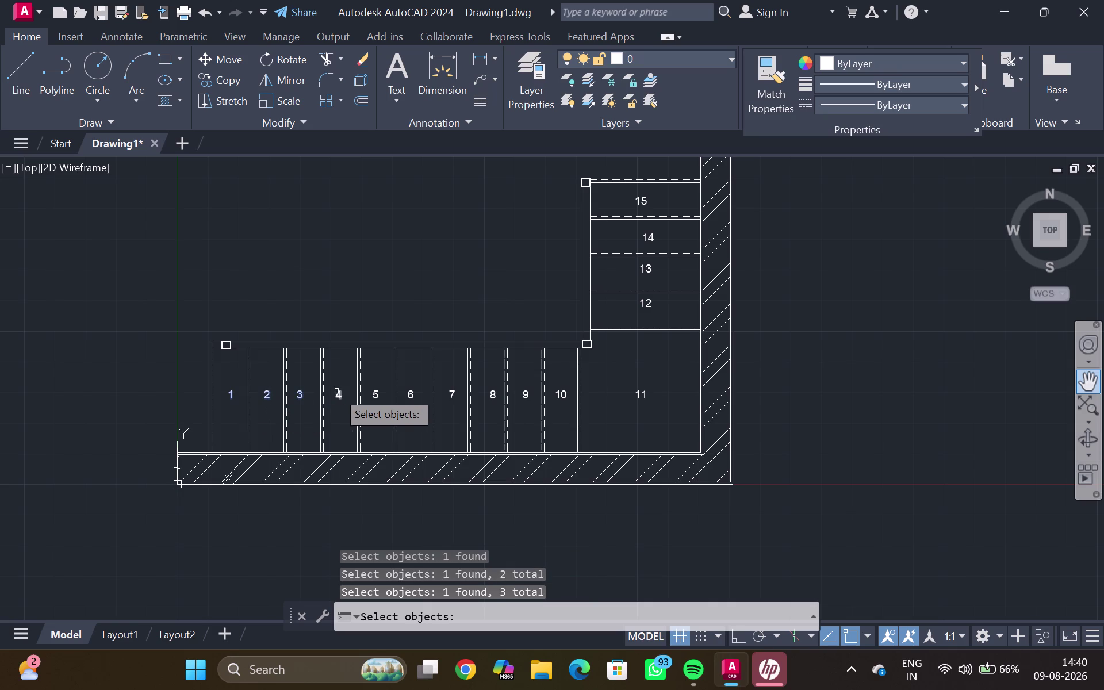
click(339, 392)
click(373, 395)
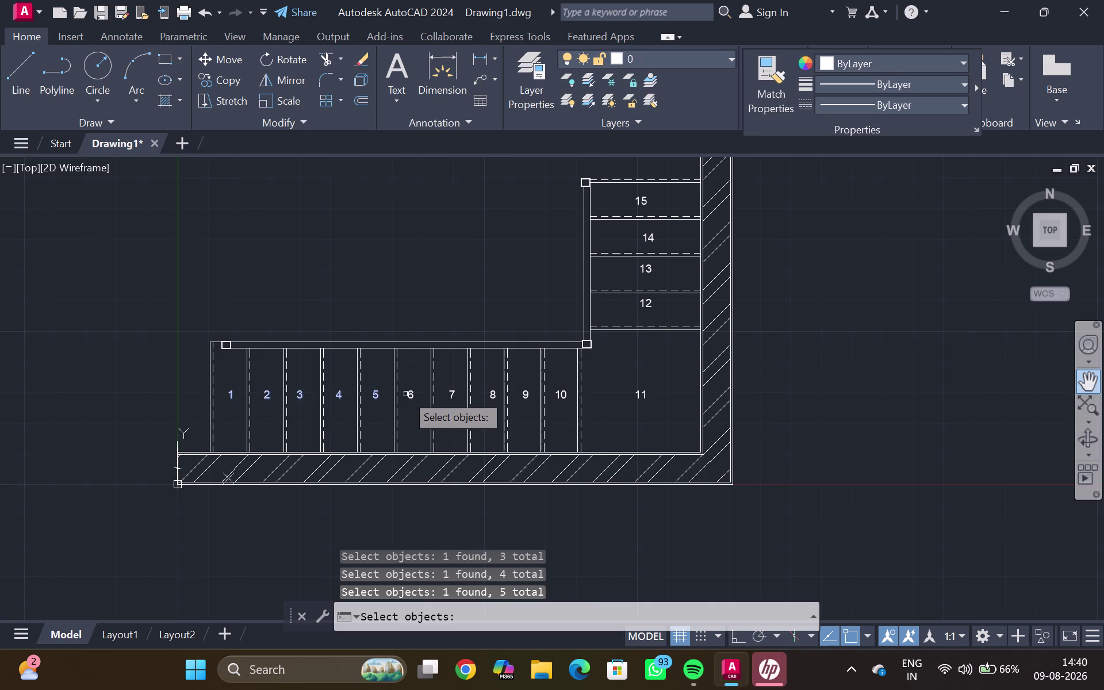
click(410, 397)
click(455, 393)
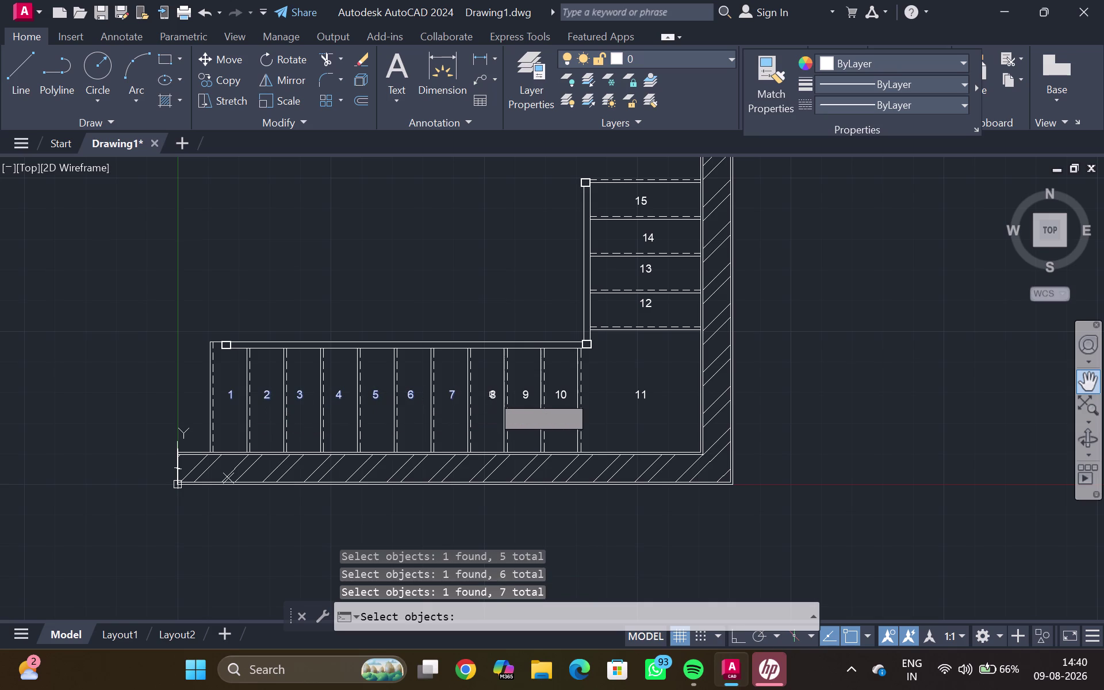
click(495, 396)
click(528, 398)
click(563, 400)
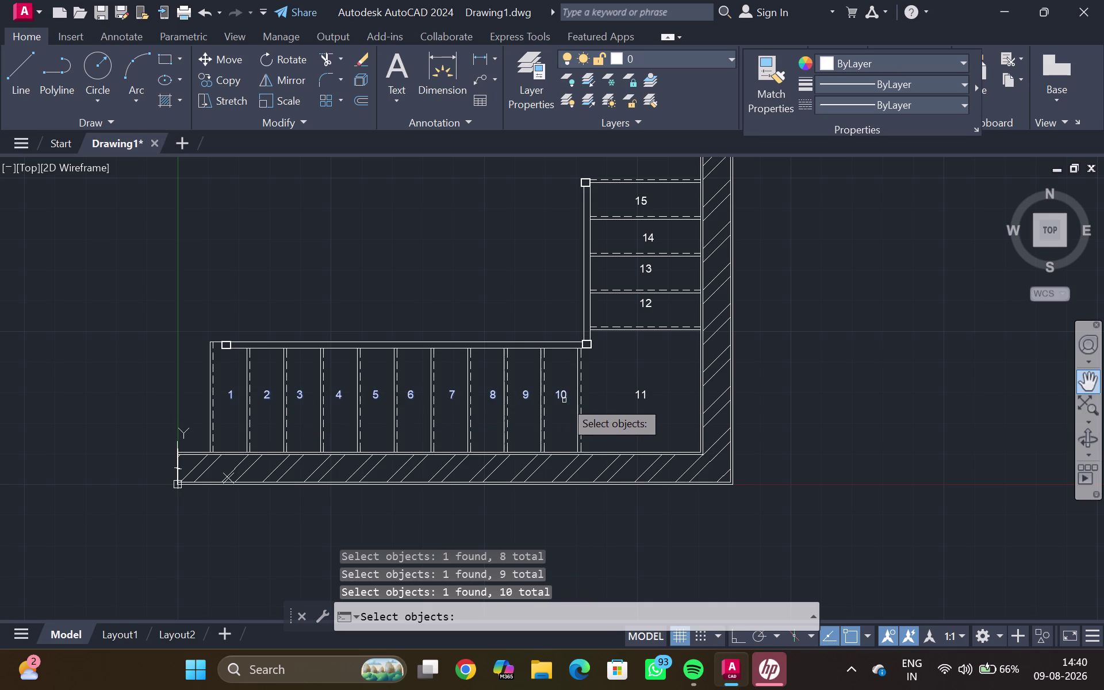
click(642, 394)
click(652, 304)
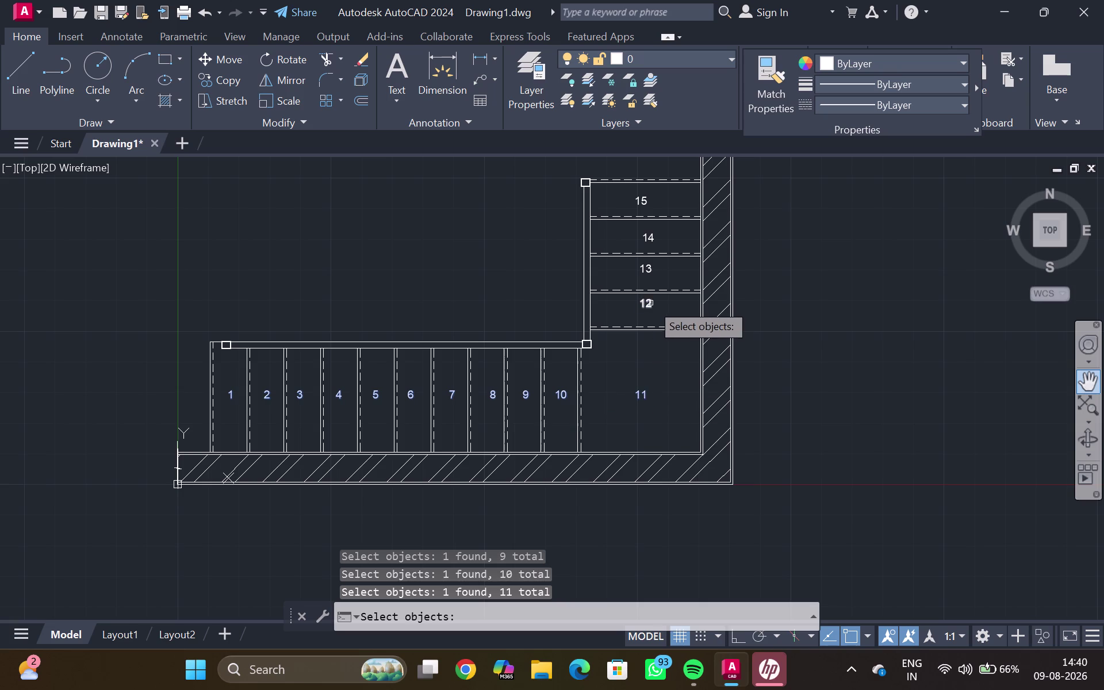
click(649, 275)
click(649, 243)
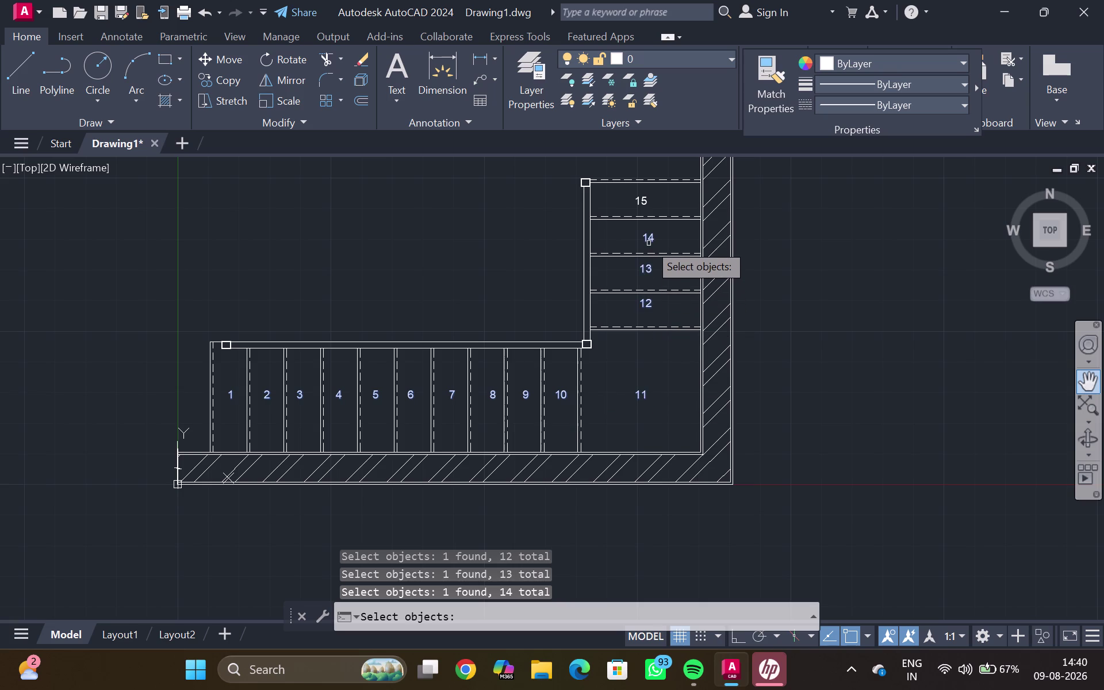
click(648, 204)
key(Return)
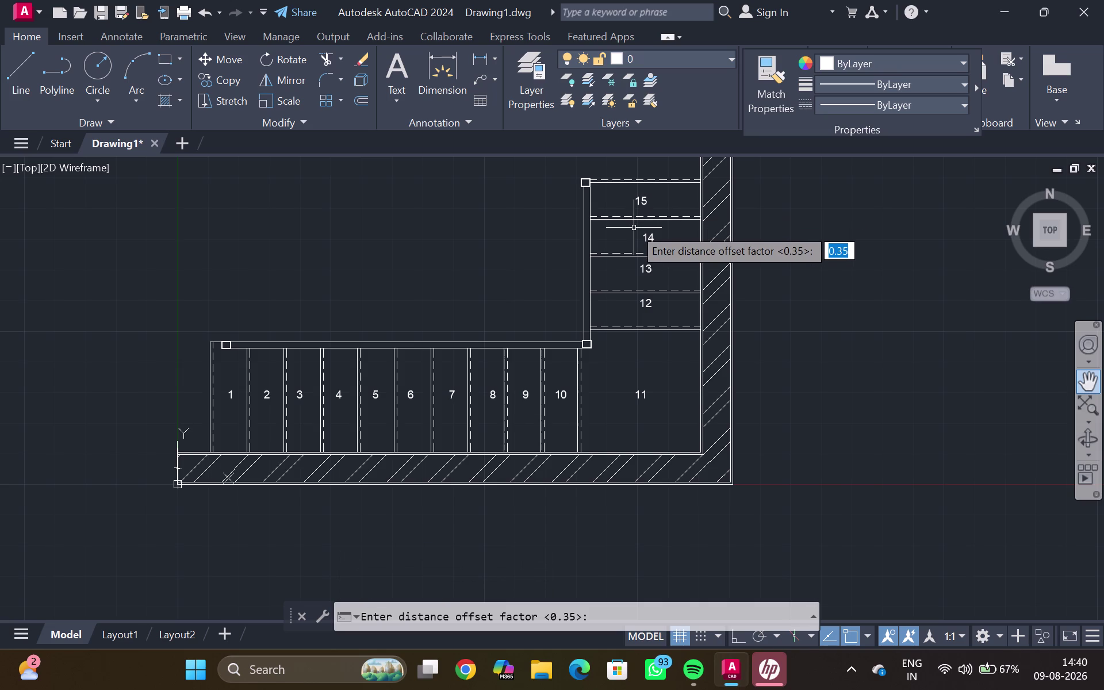
key(2)
key(shift+quotedbl)
key(Return)
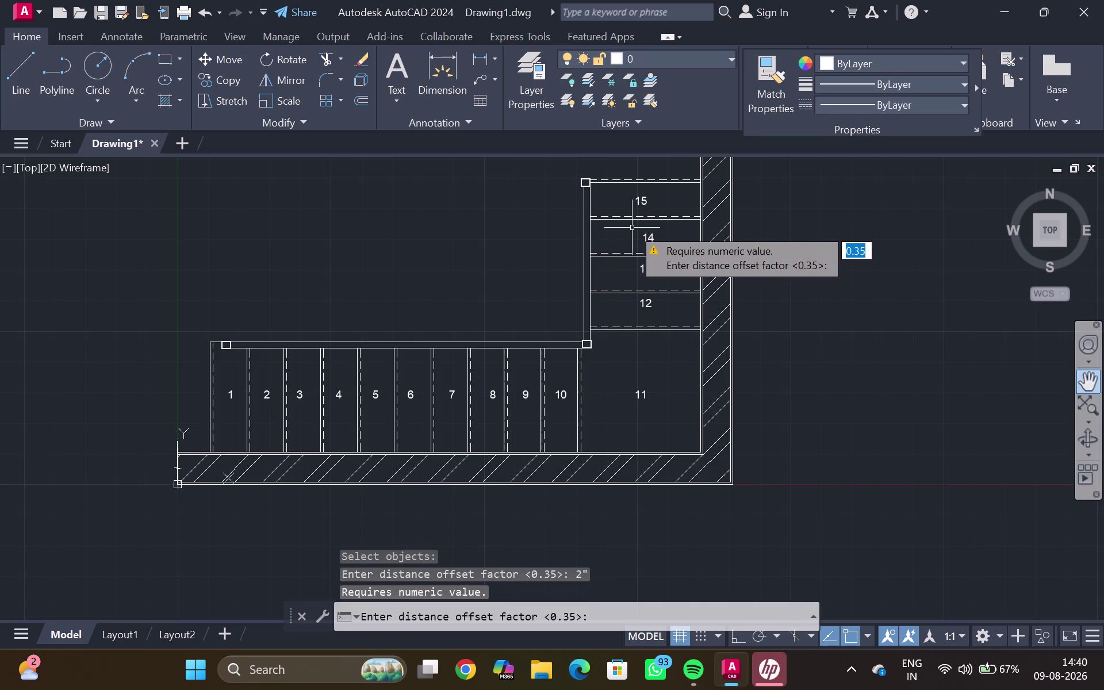
key(Return)
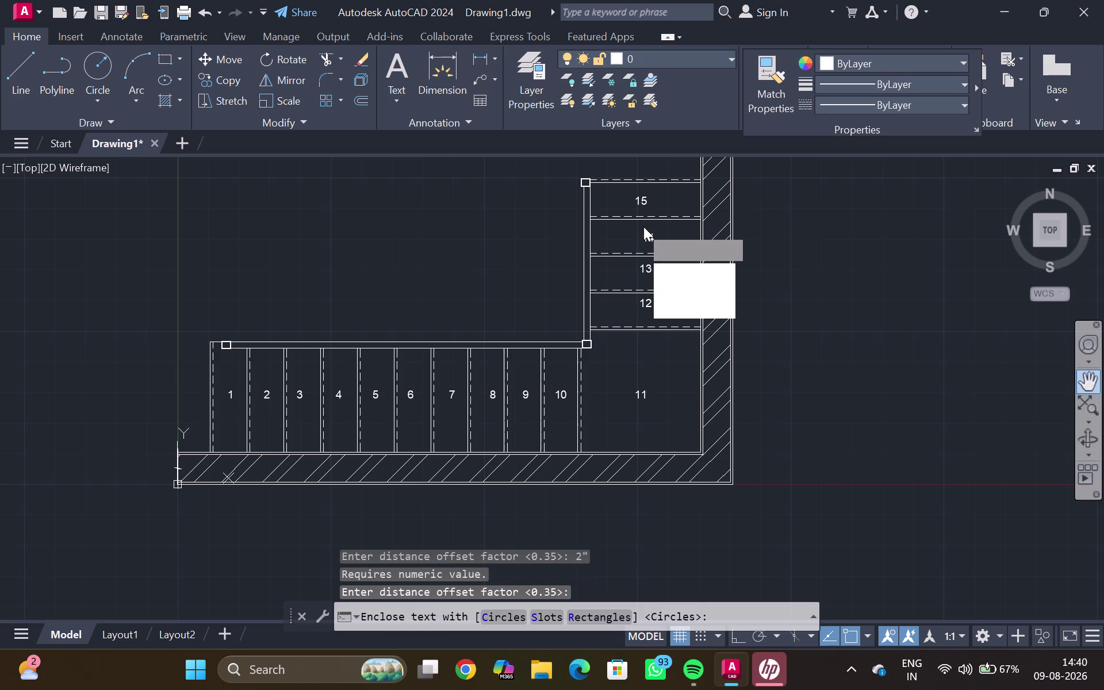
drag(679, 270, 642, 226)
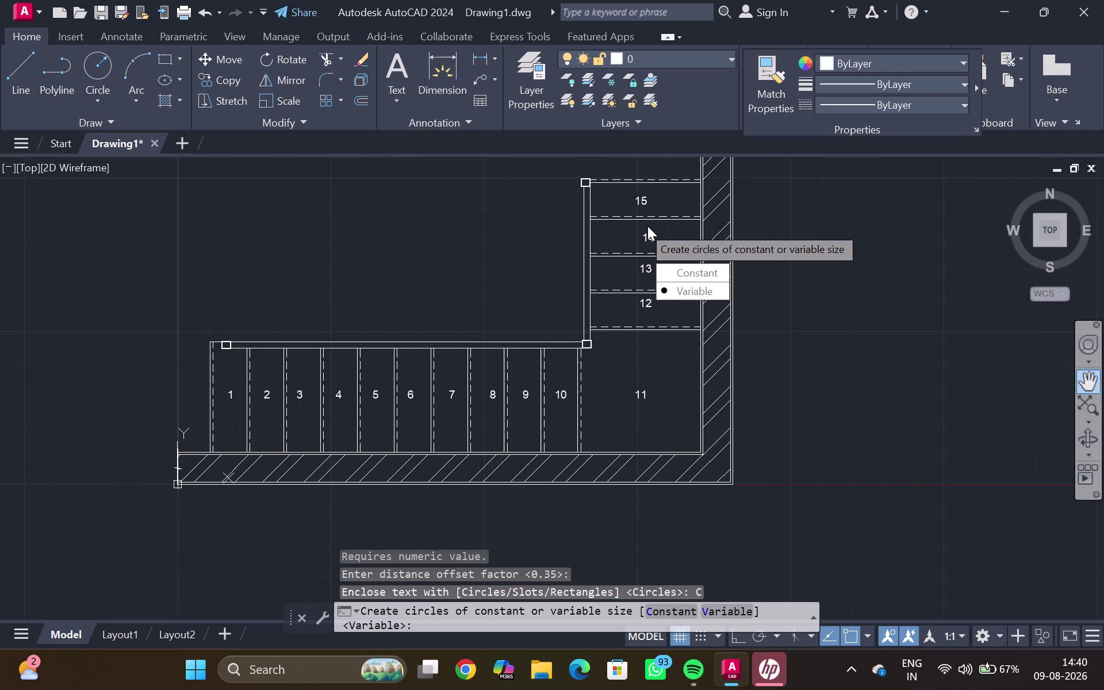
drag(687, 293, 643, 226)
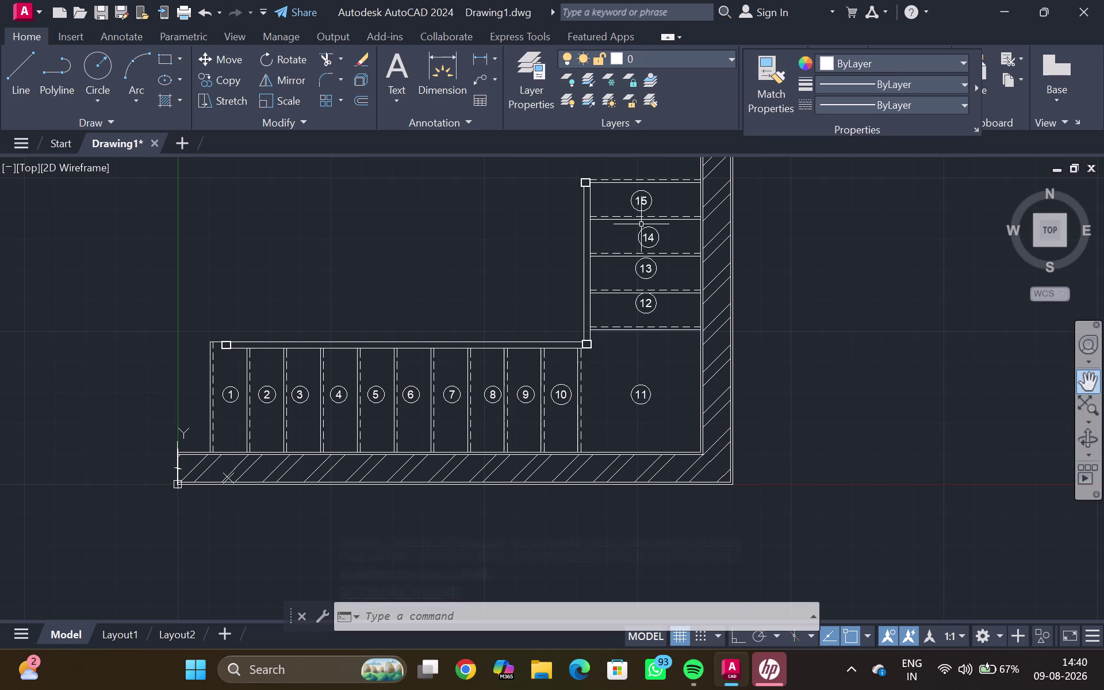
Zoom out and back in over the circled post numbers.
scroll(down, 3)
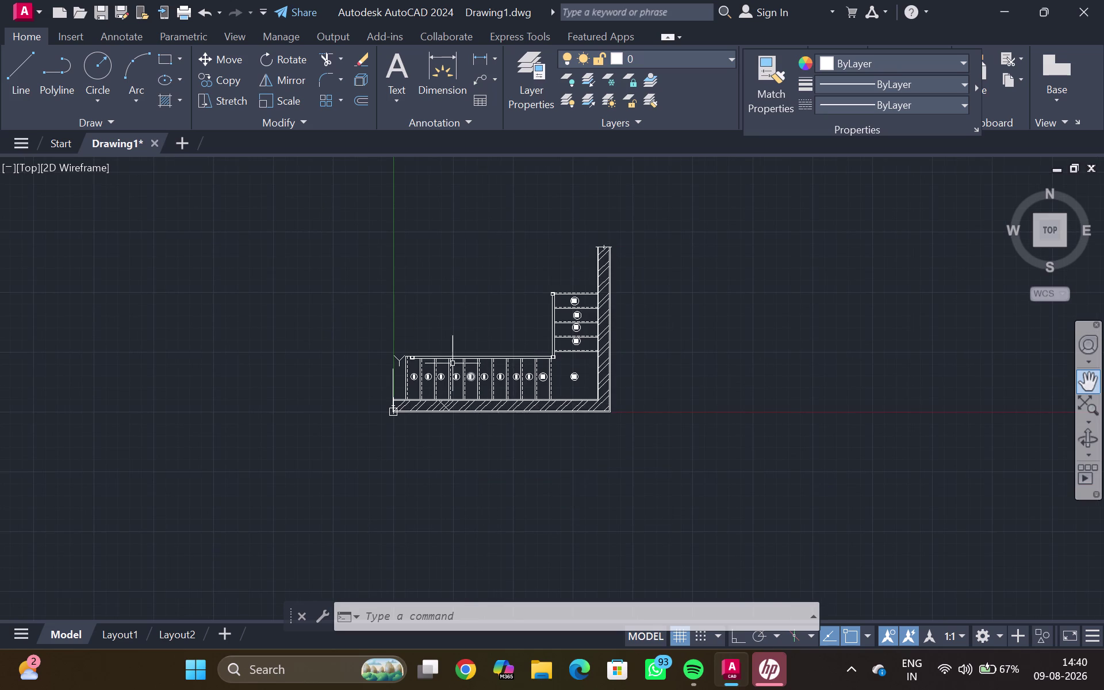
scroll(up, 3)
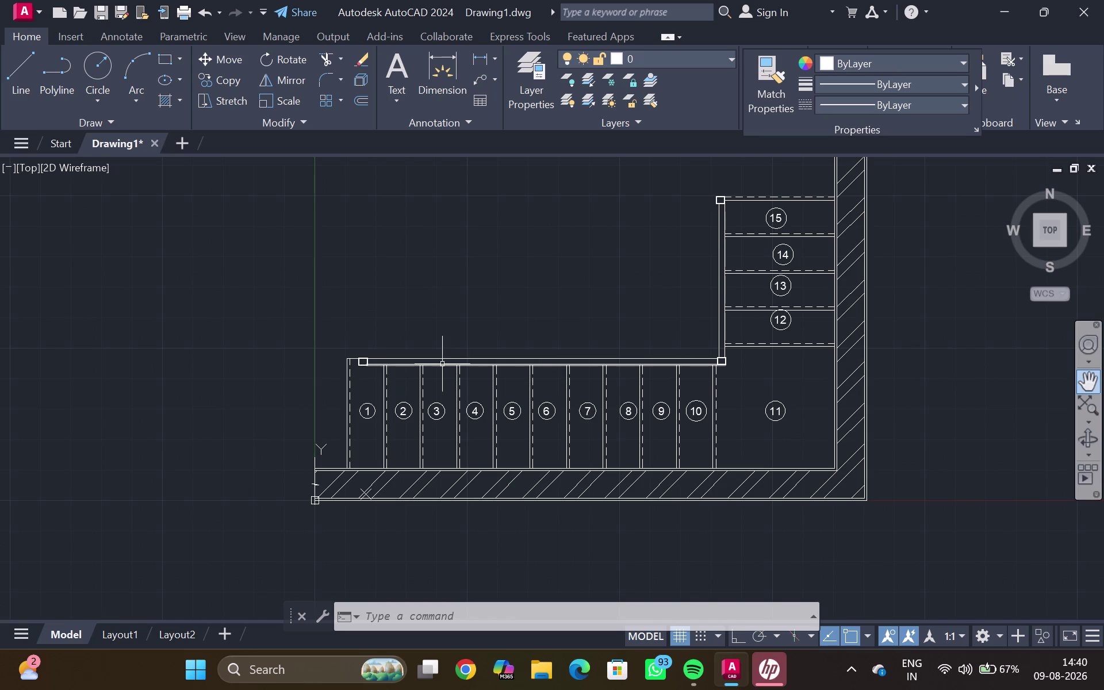
Dimension bay 4 with a 1' linear dimension placed above the railing.
text(dli)
key(Return)
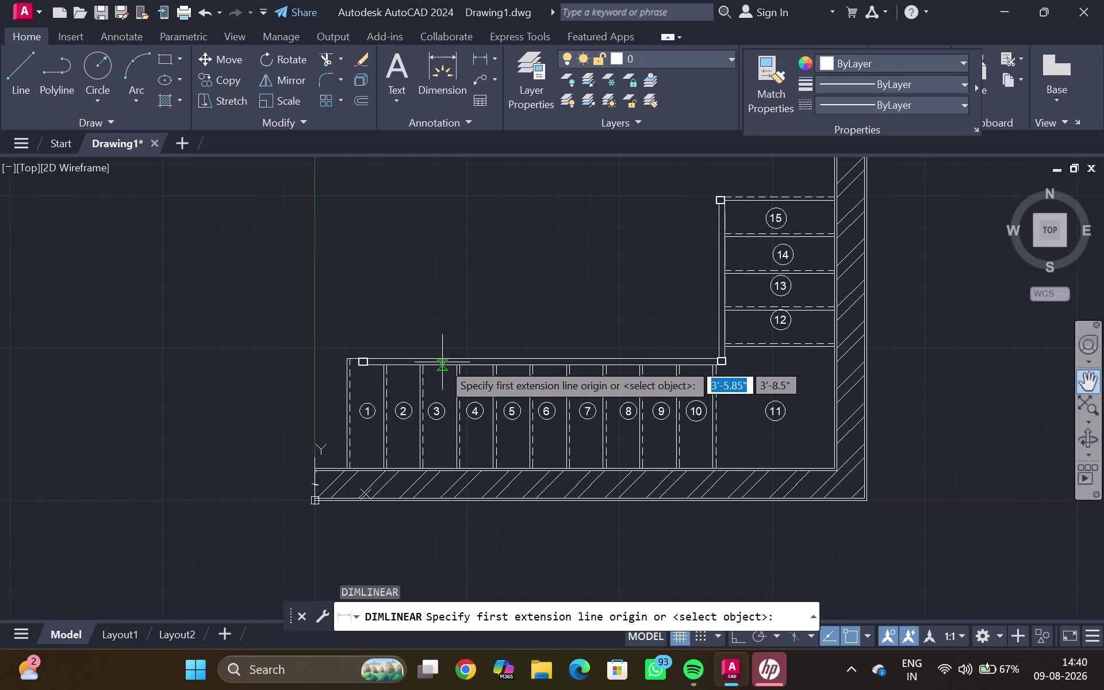
scroll(up, 3)
click(456, 368)
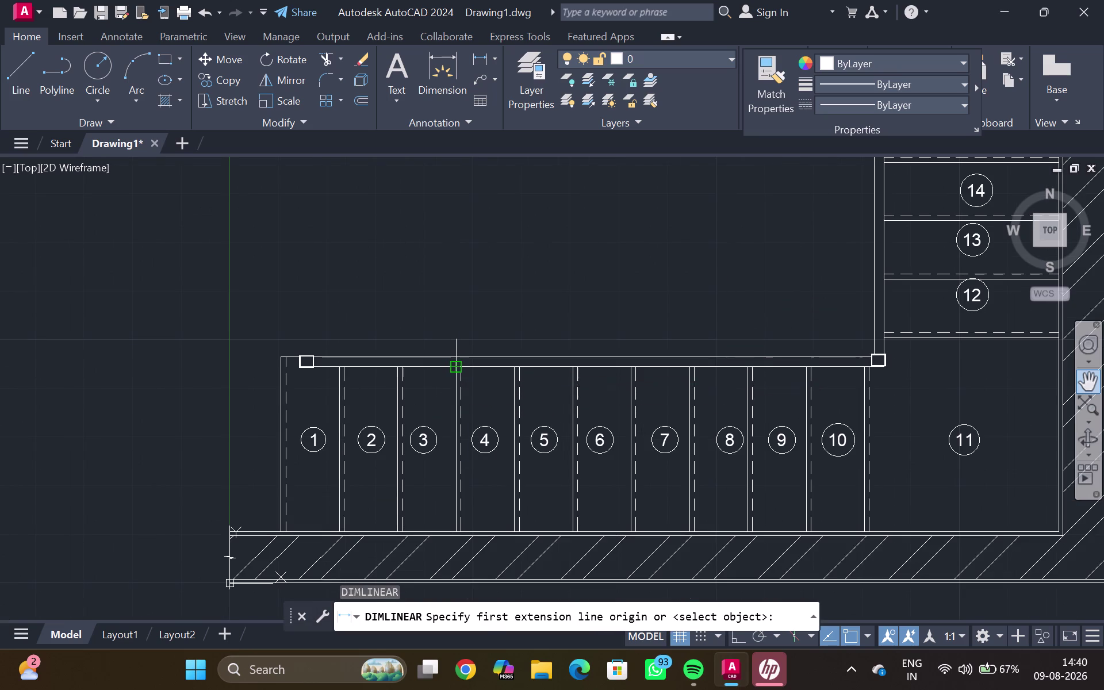
click(516, 369)
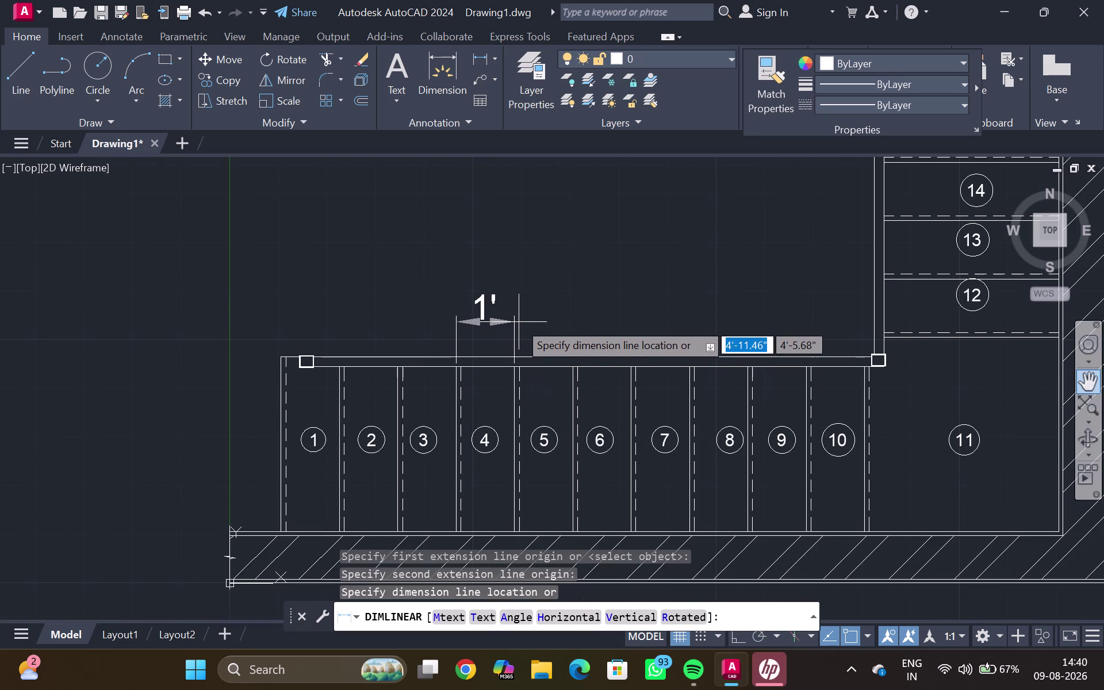
click(519, 321)
scroll(down, 3)
scroll(down, 3)
scroll(down, 3)
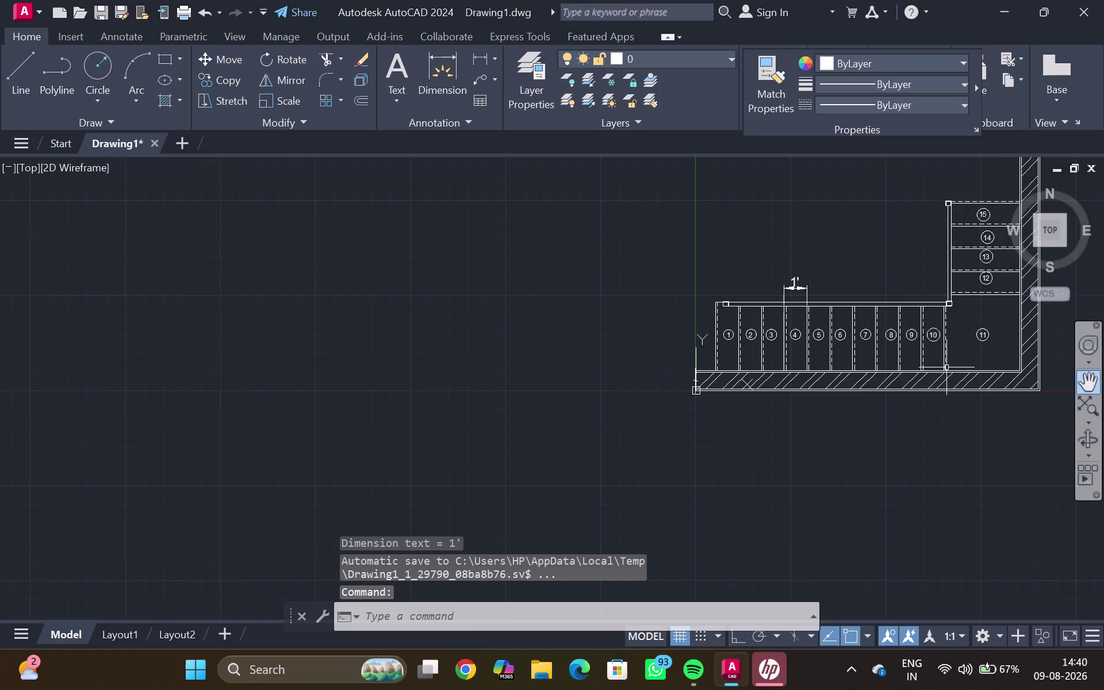
middle_drag(1071, 299, 823, 326)
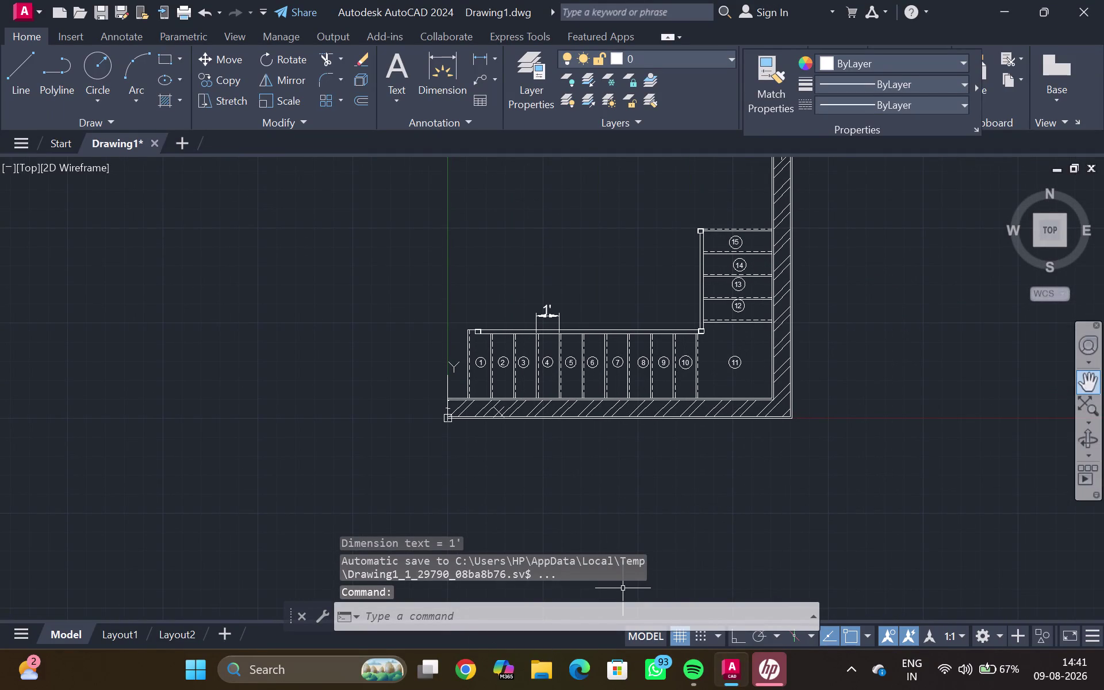
scroll(up, 3)
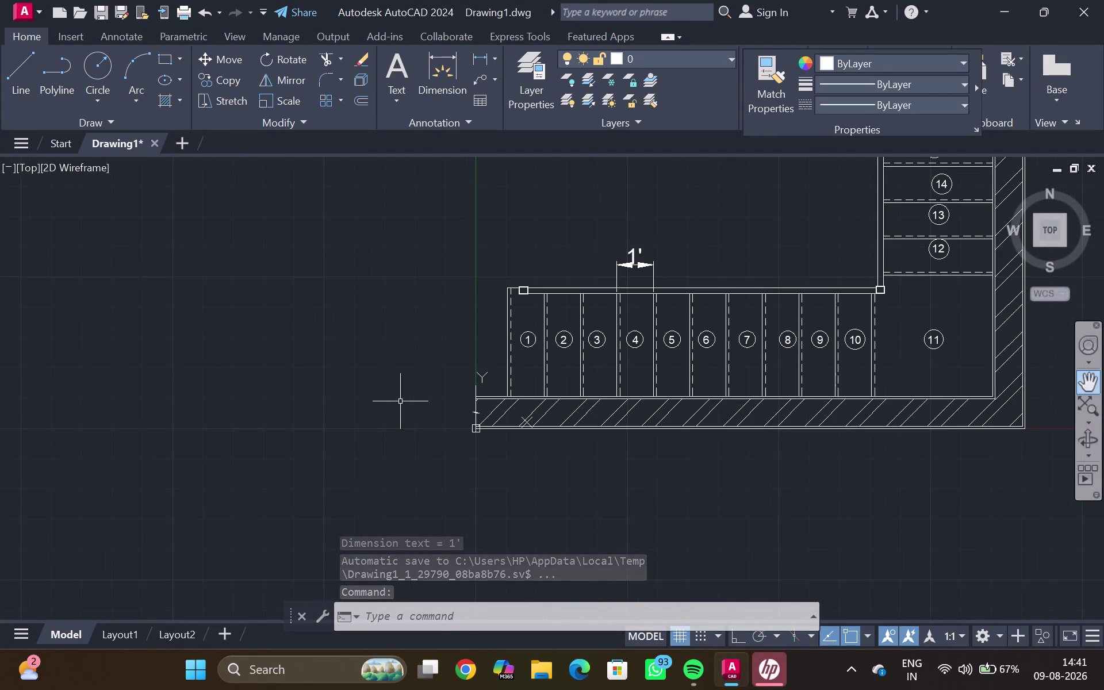
key(Return)
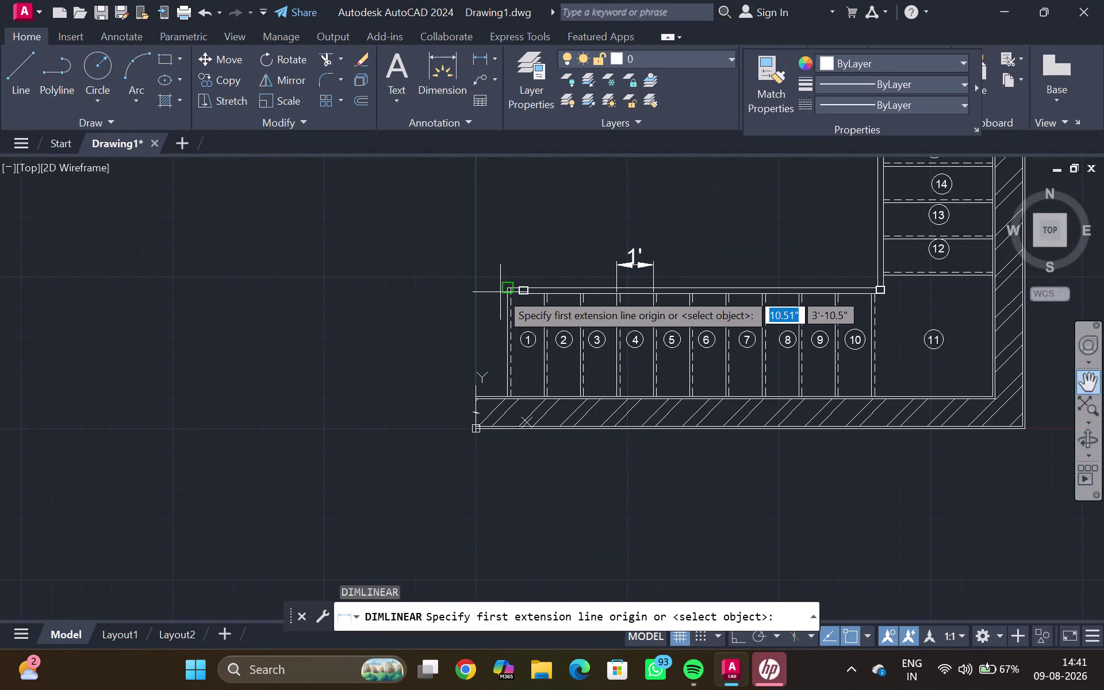
Place a 3' vertical dimension along the railing's left end beside post 1.
click(506, 293)
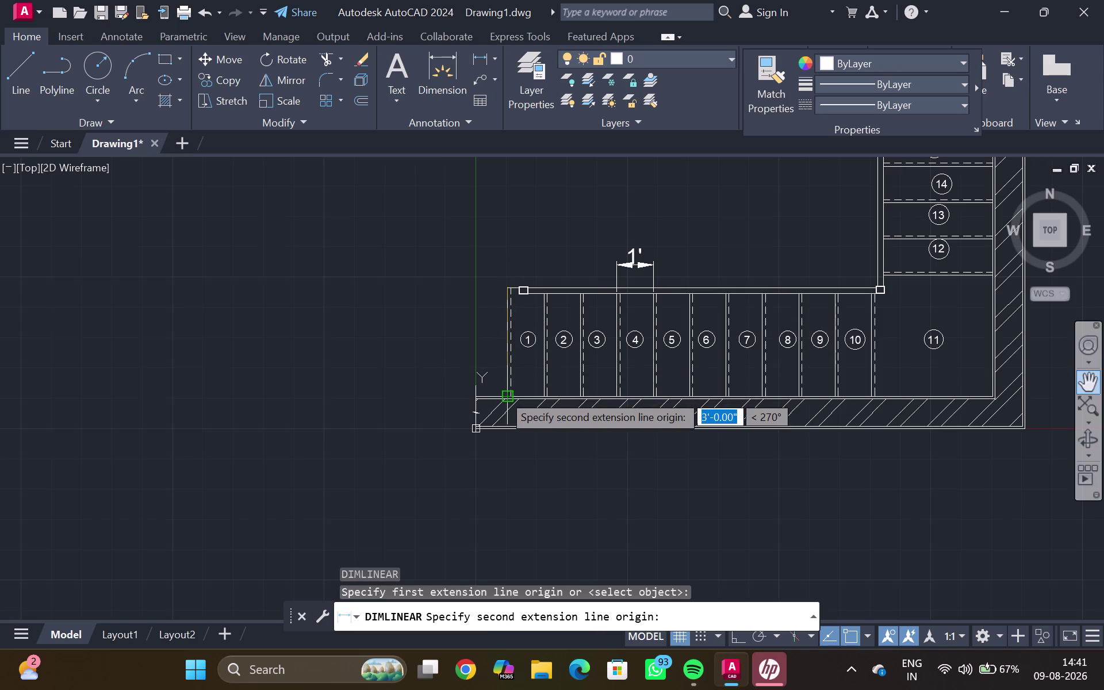
click(507, 395)
click(489, 357)
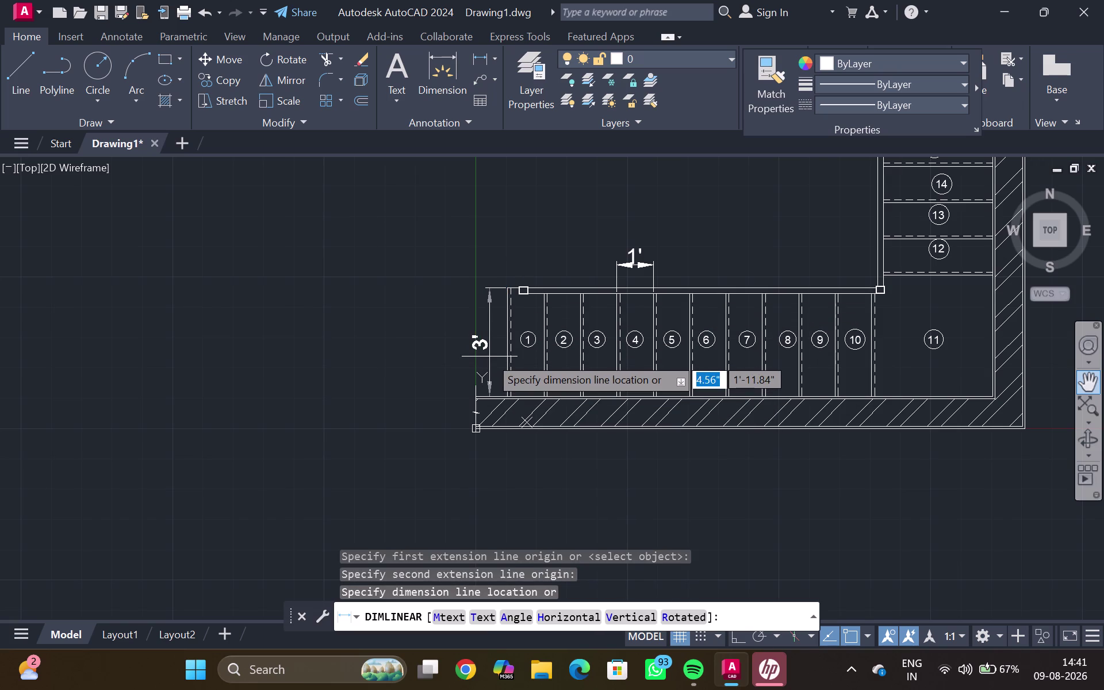
scroll(down, 3)
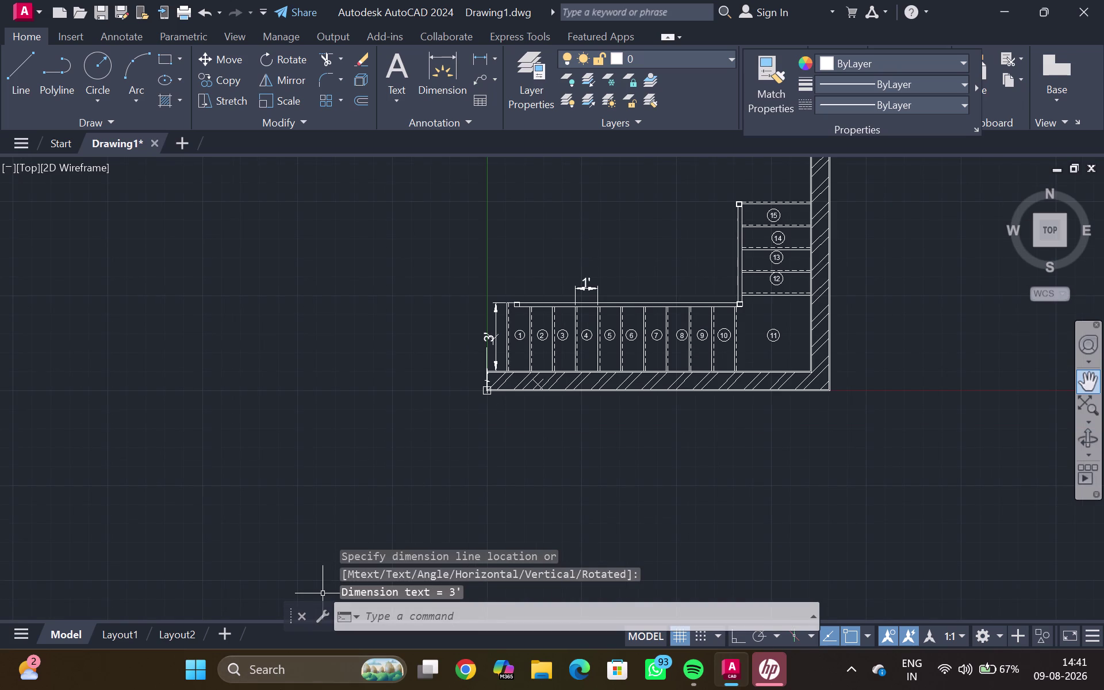
middle_drag(759, 335, 721, 343)
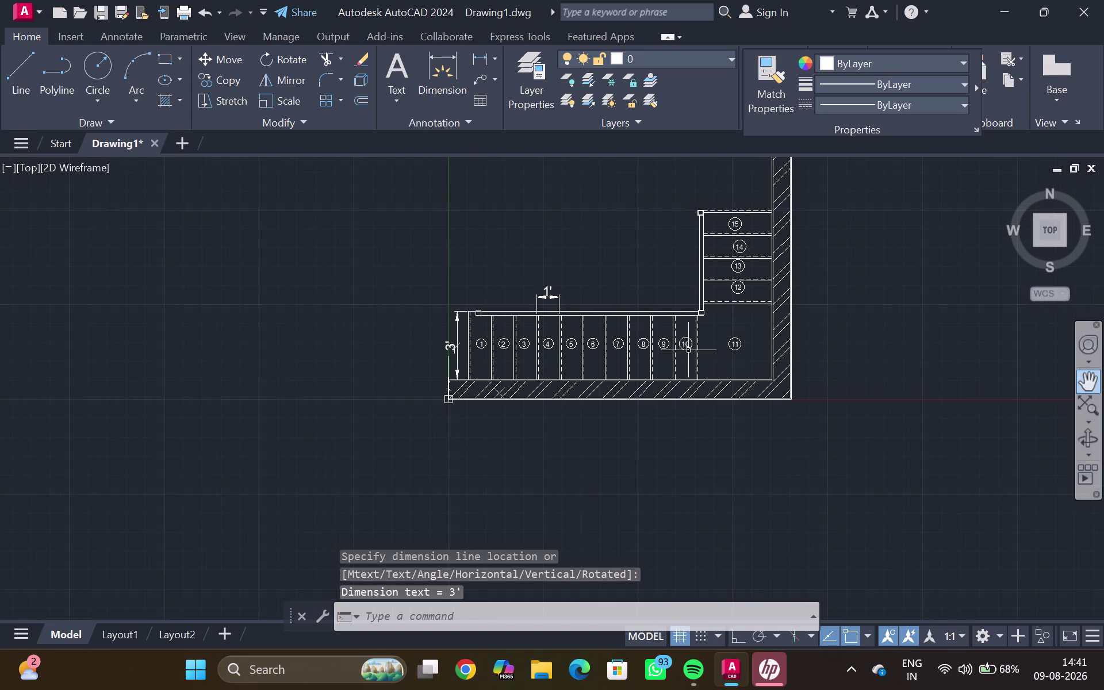
key(Return)
scroll(up, 3)
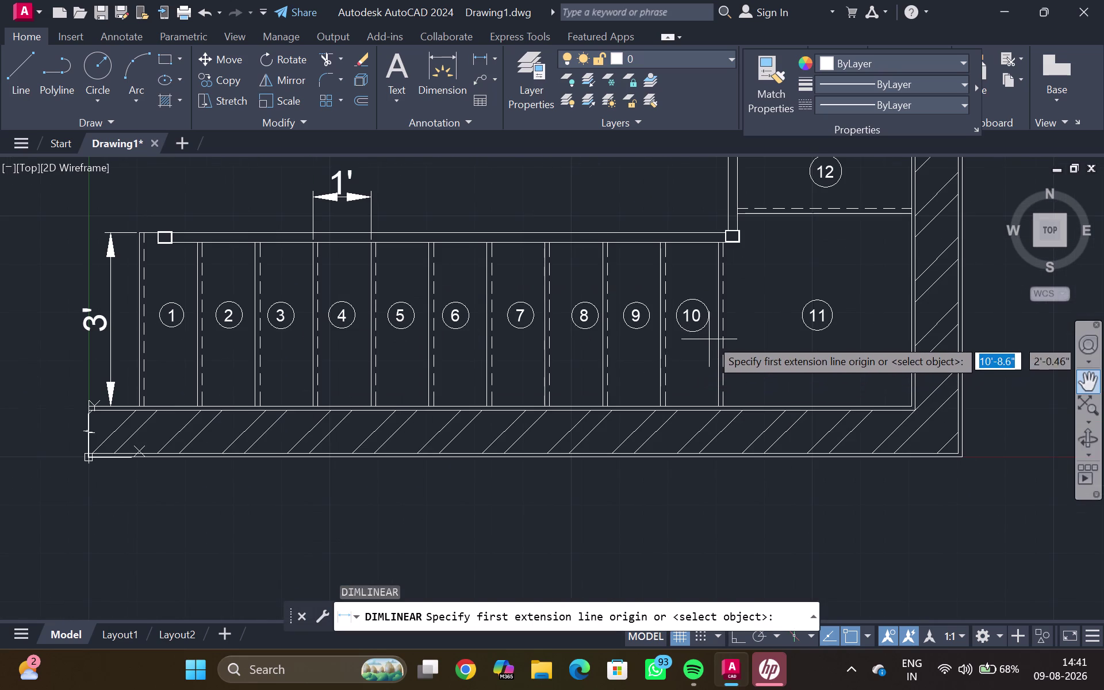
Add the horizontal 3'-4" width dimension for bay 11 above the wall.
click(717, 331)
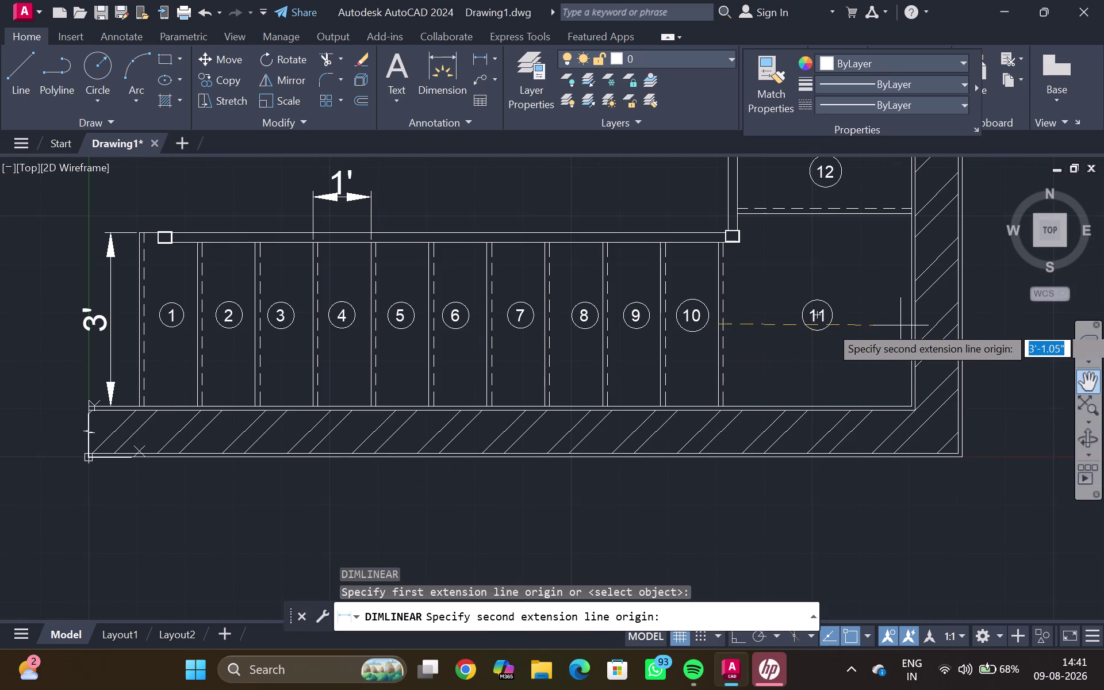
click(908, 318)
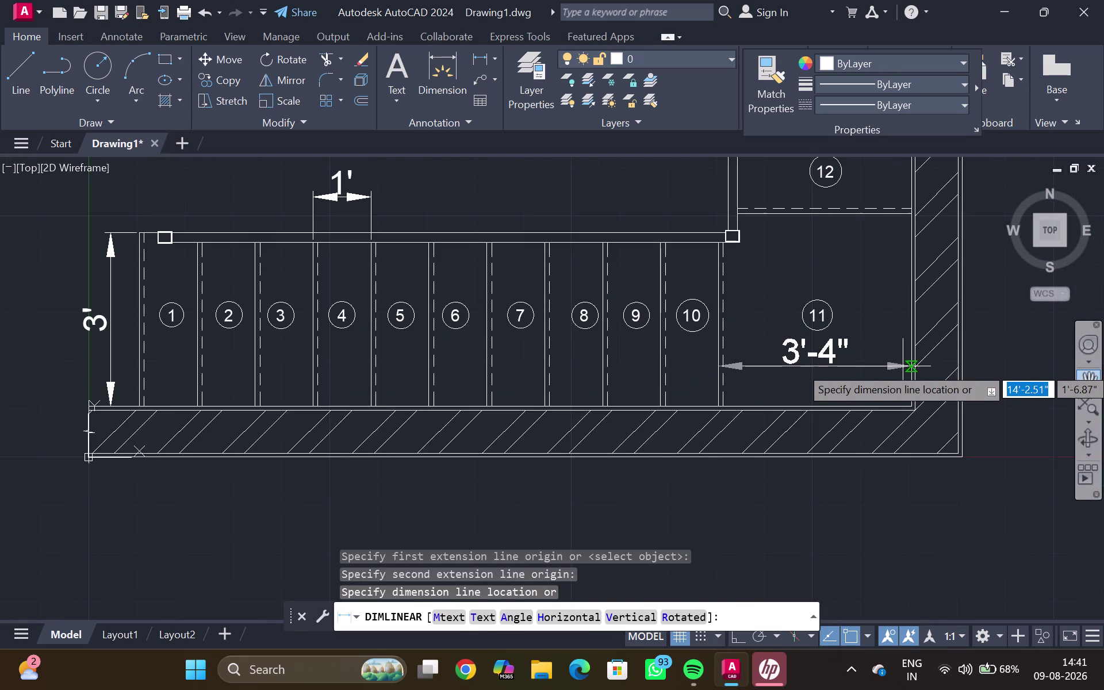
click(903, 367)
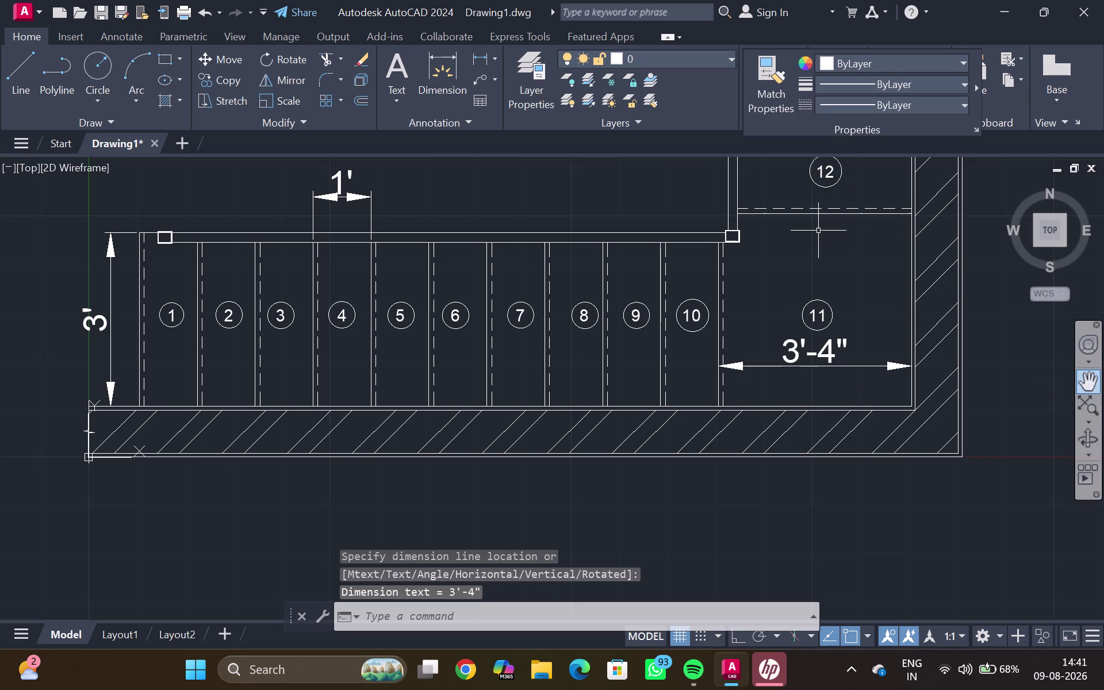
Add the vertical 3'-4" dimension beside post 11.
key(Return)
click(822, 221)
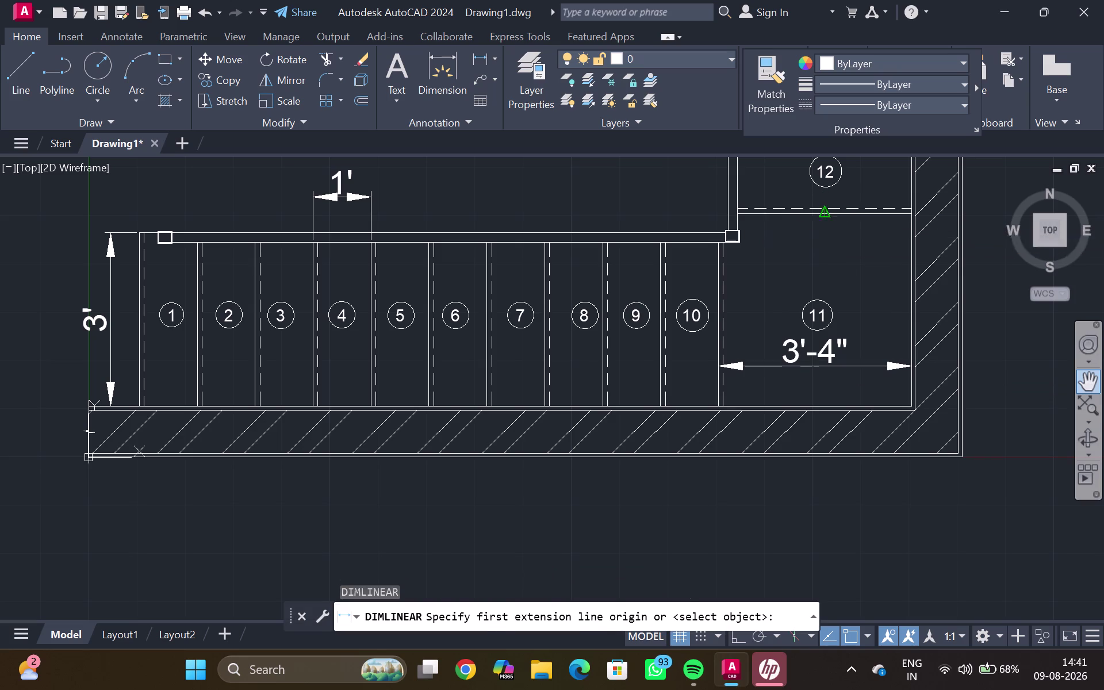
click(825, 407)
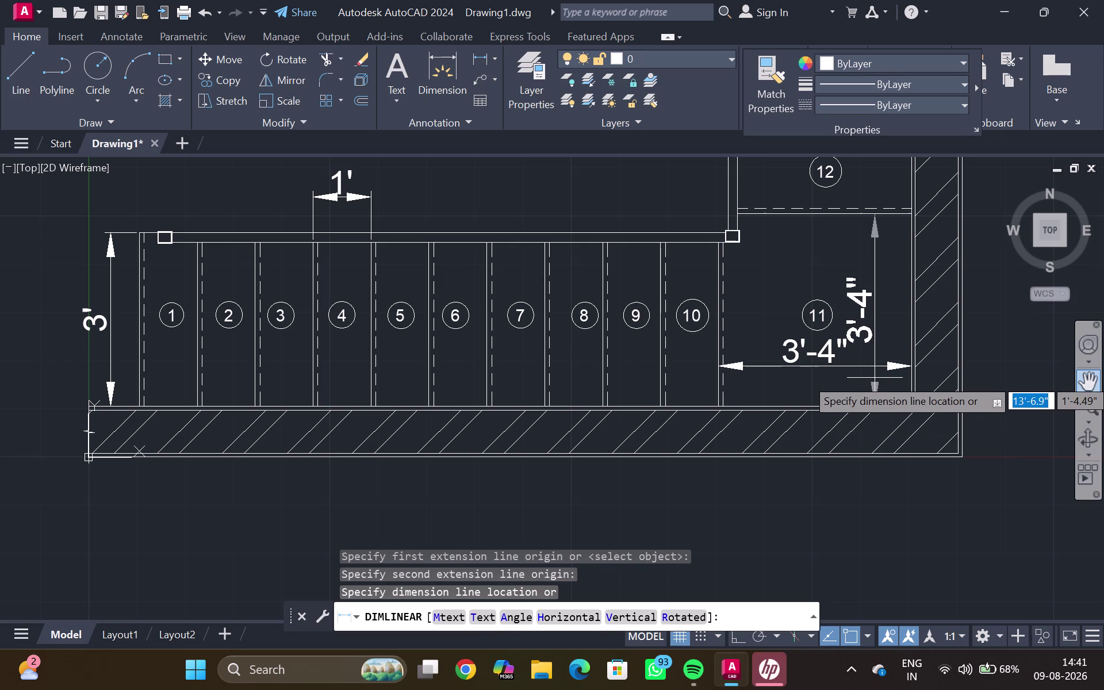
click(874, 378)
scroll(down, 3)
middle_drag(845, 316, 770, 328)
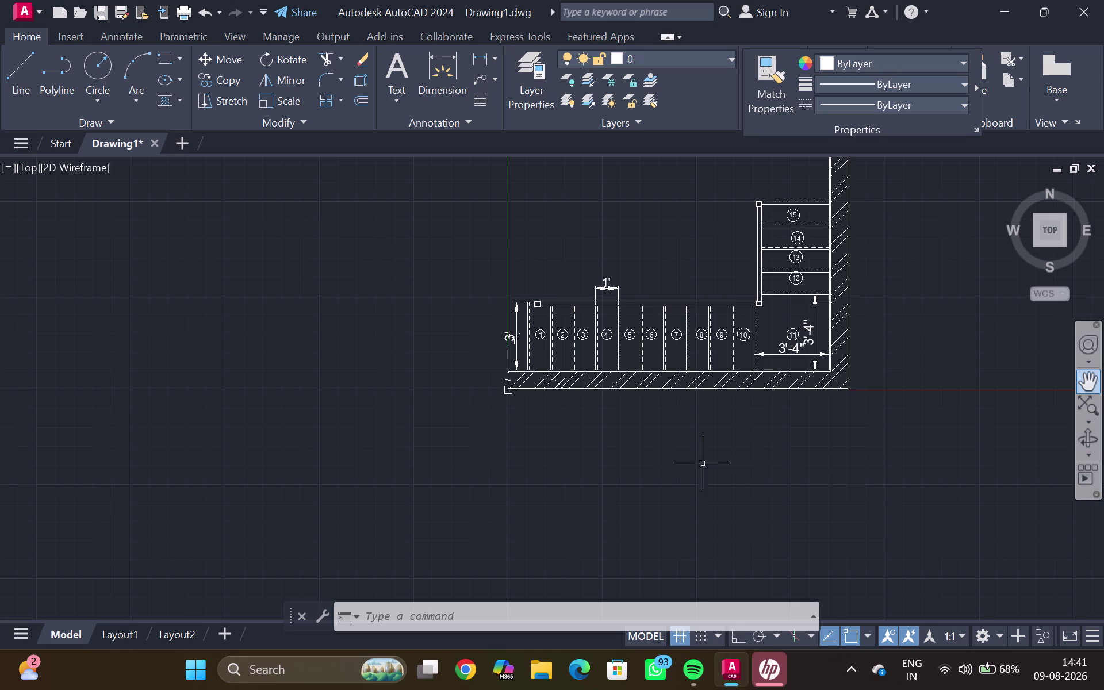
key(l)
key(Return)
Draw an orthogonal line right toward post 11 and up past post 15, then cancel.
scroll(up, 3)
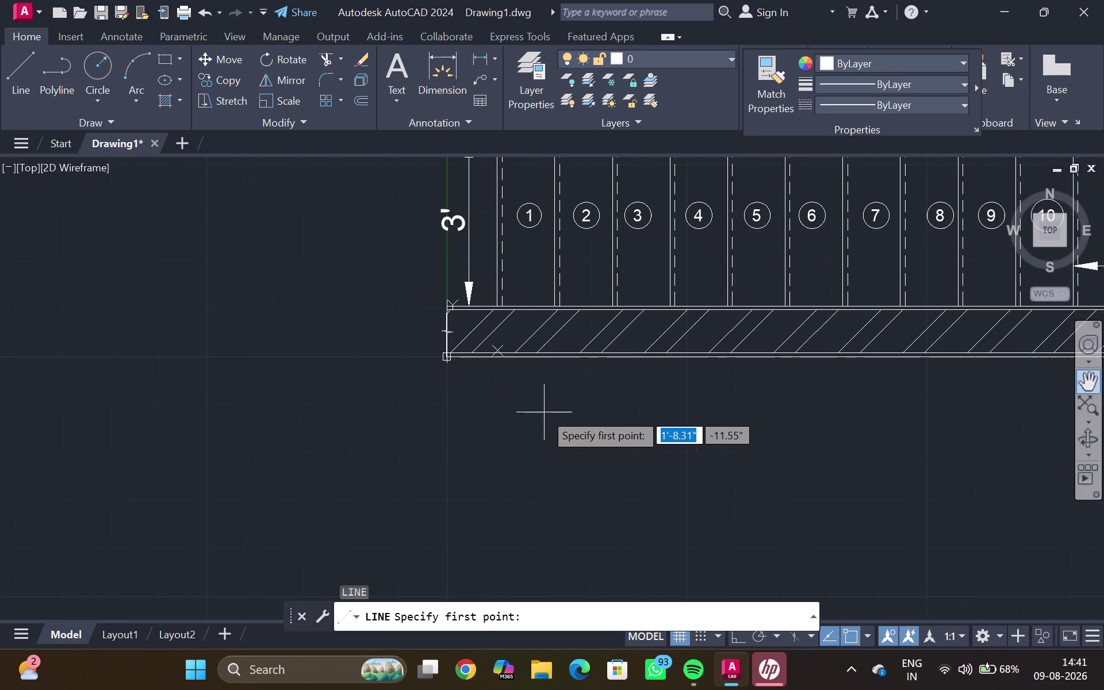
click(424, 267)
middle_drag(900, 271, 570, 278)
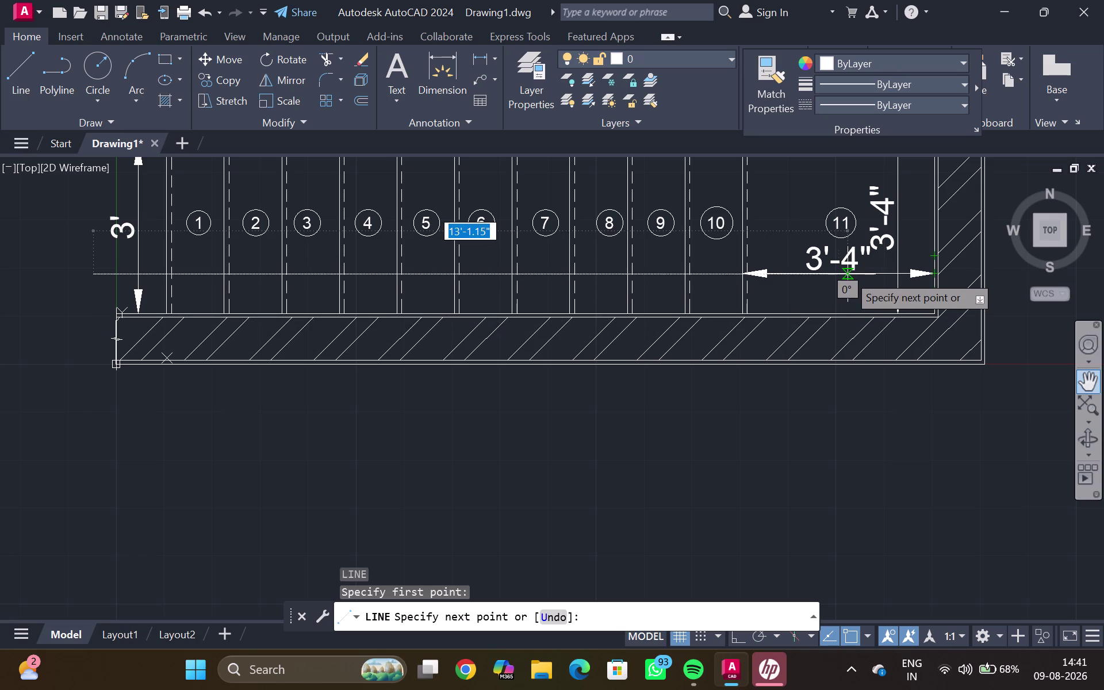
key(ctrl+F8)
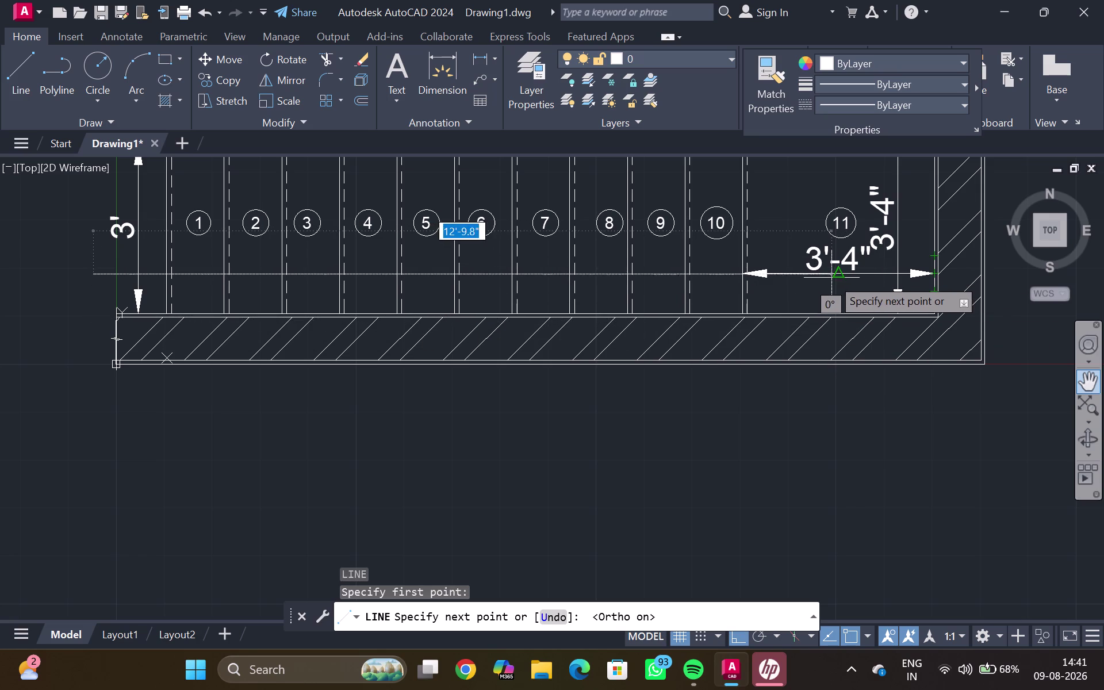
click(834, 274)
middle_drag(831, 232, 833, 438)
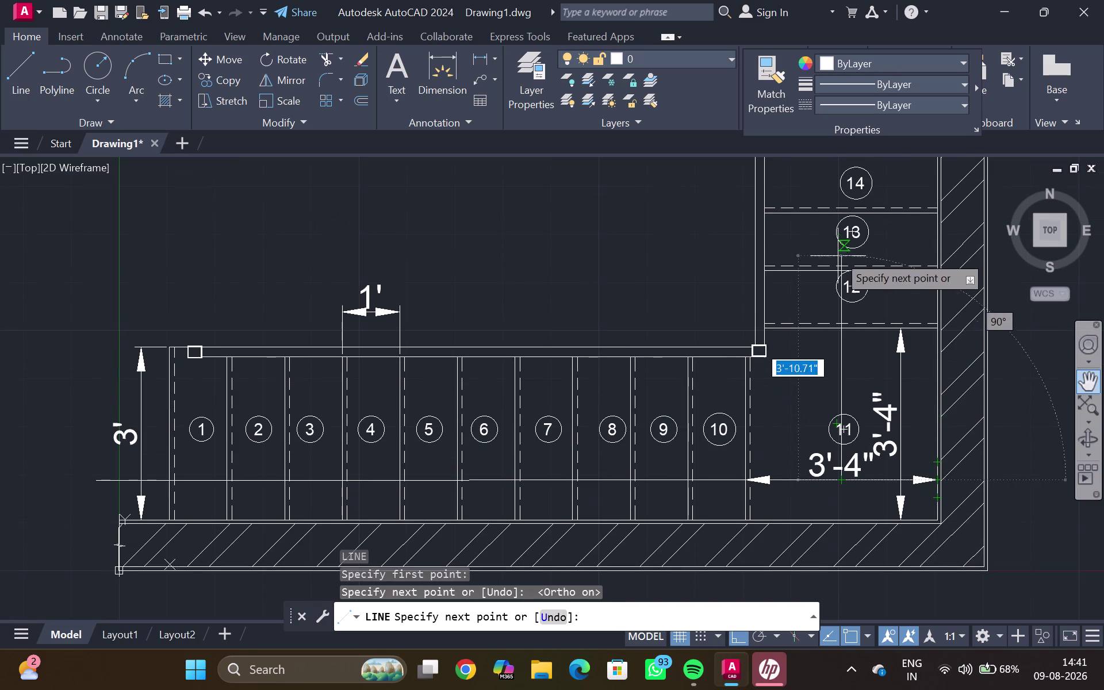
middle_drag(839, 250, 836, 478)
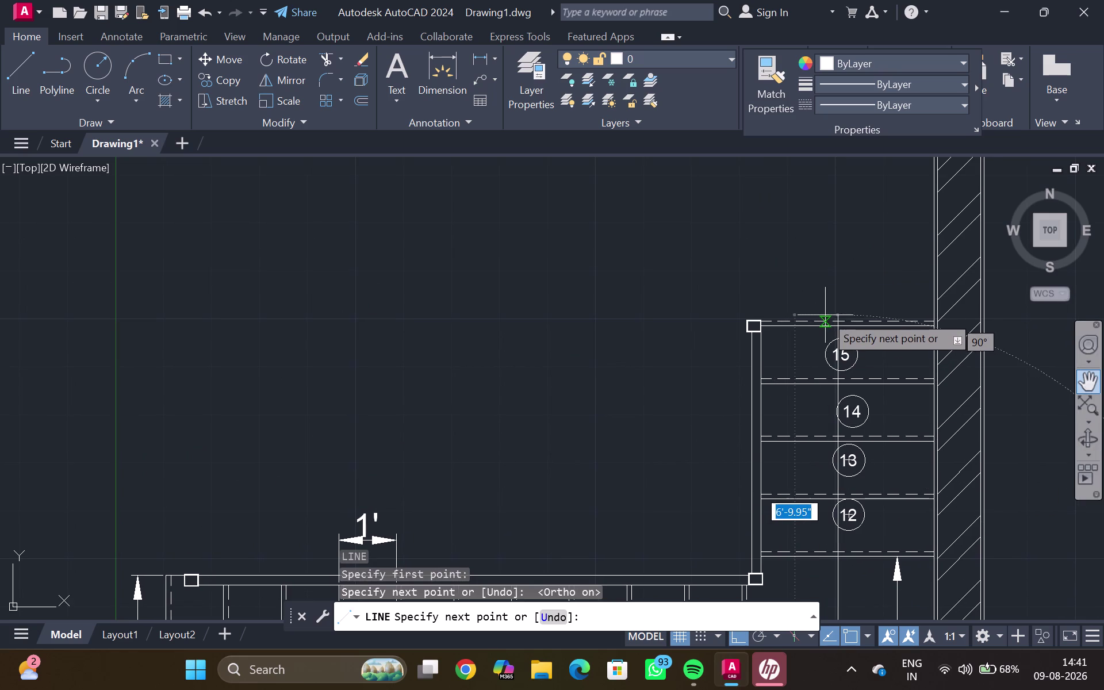
click(823, 256)
key(Escape)
scroll(down, 3)
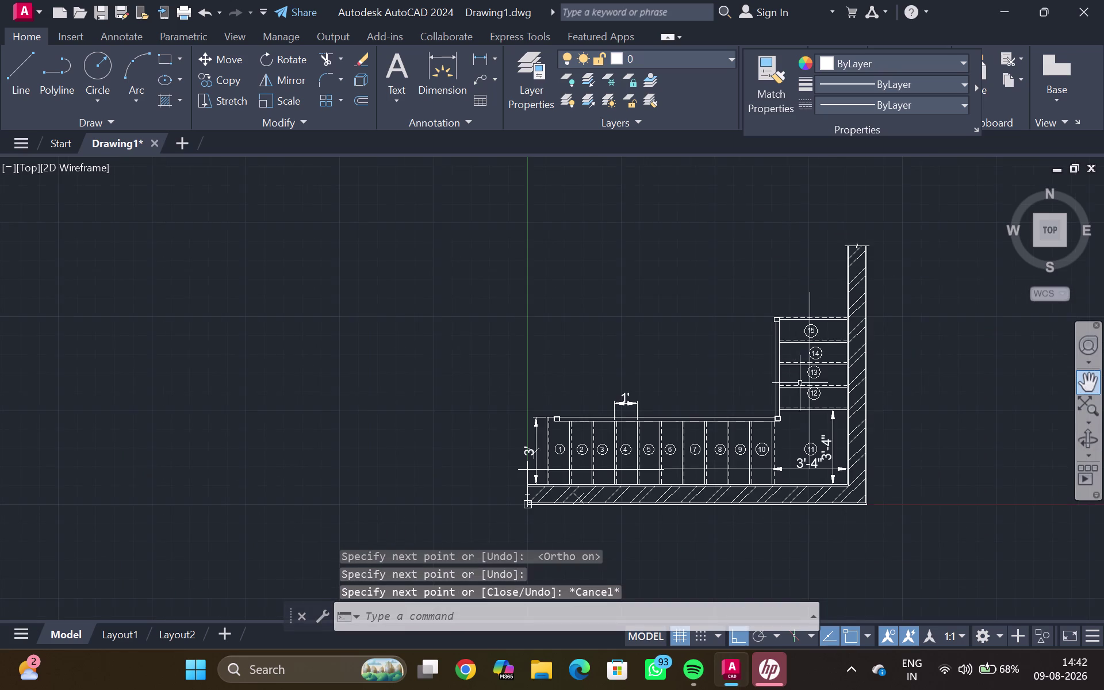
middle_drag(800, 397, 764, 233)
Move the horizontal 3'-4" dimension lower toward the hatched wall.
middle_click(770, 296)
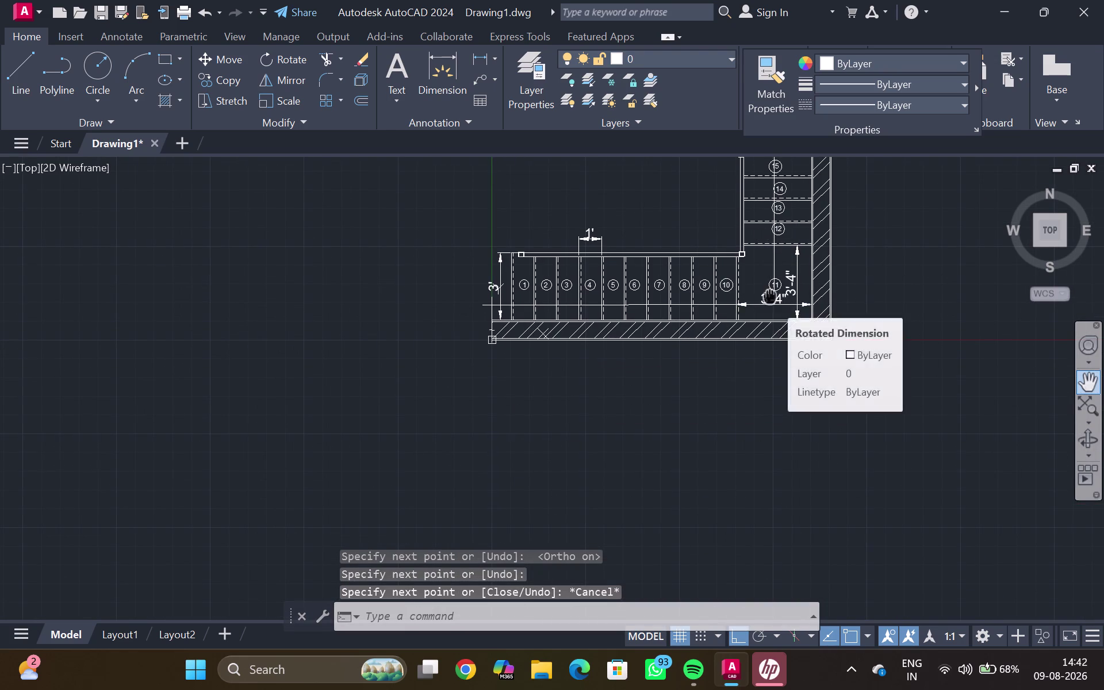
scroll(up, 3)
scroll(up, 3)
click(759, 298)
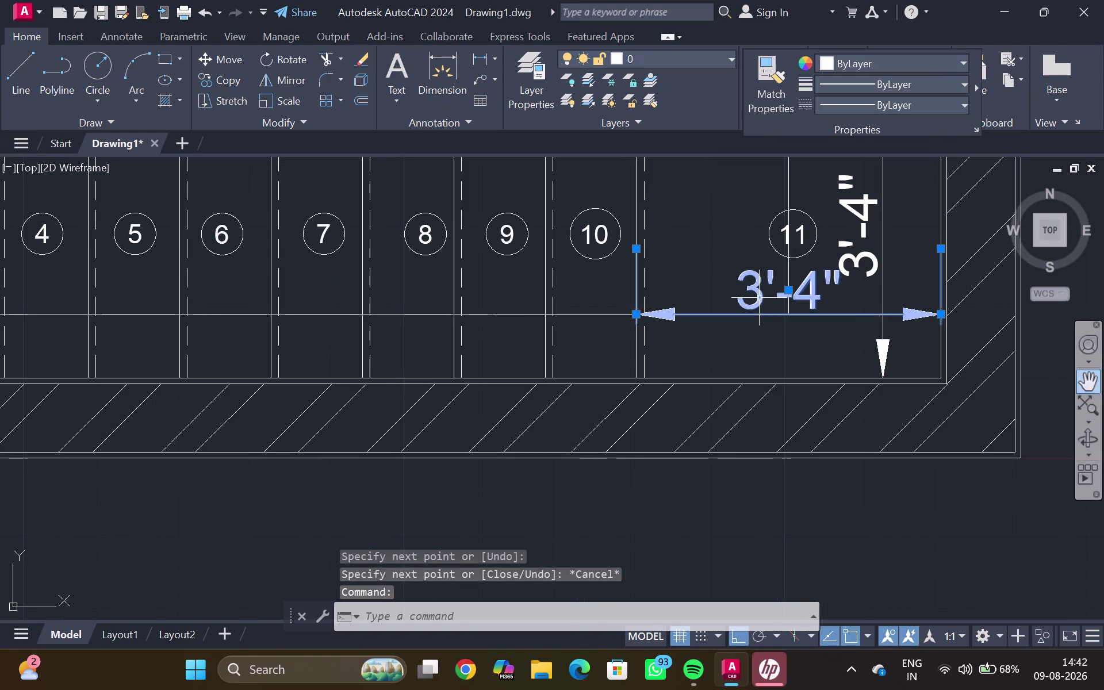
key(m)
key(Return)
click(759, 298)
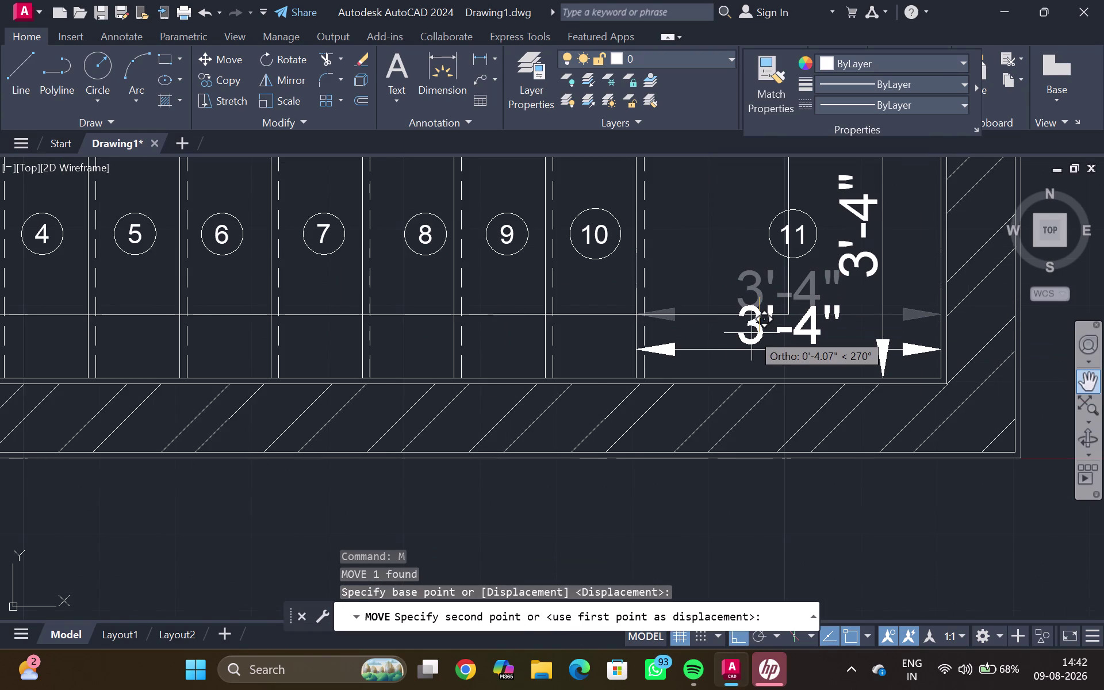
click(750, 333)
Nudge the horizontal dimension slightly lower, then begin moving the vertical 3'-4" dimension.
scroll(down, 3)
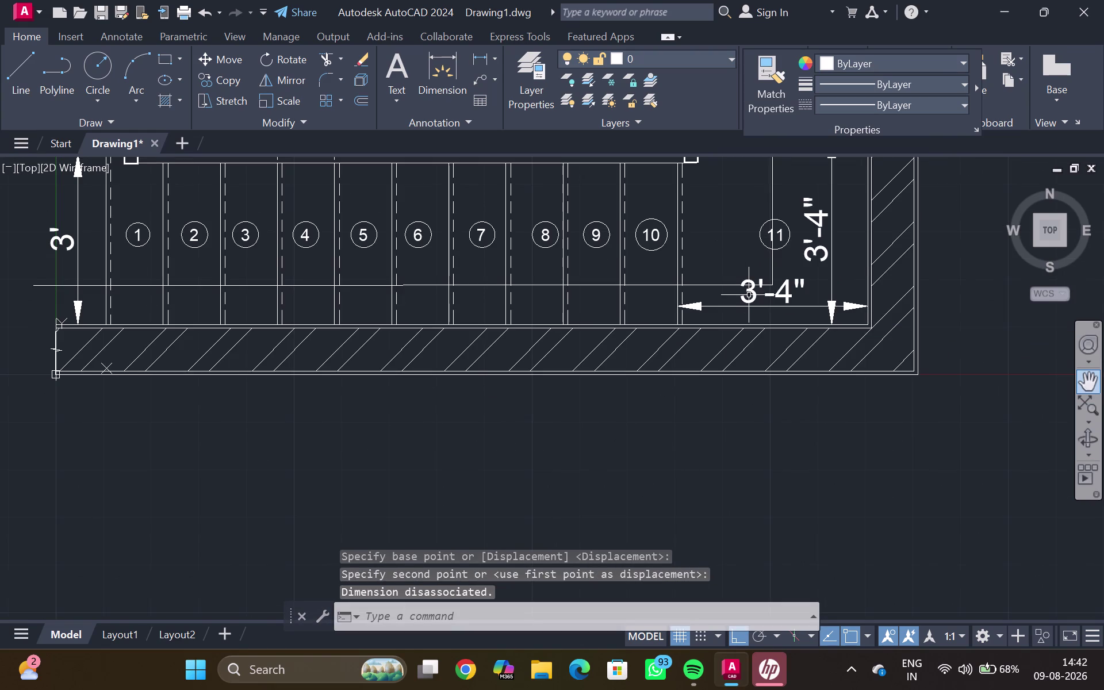
click(751, 296)
key(m)
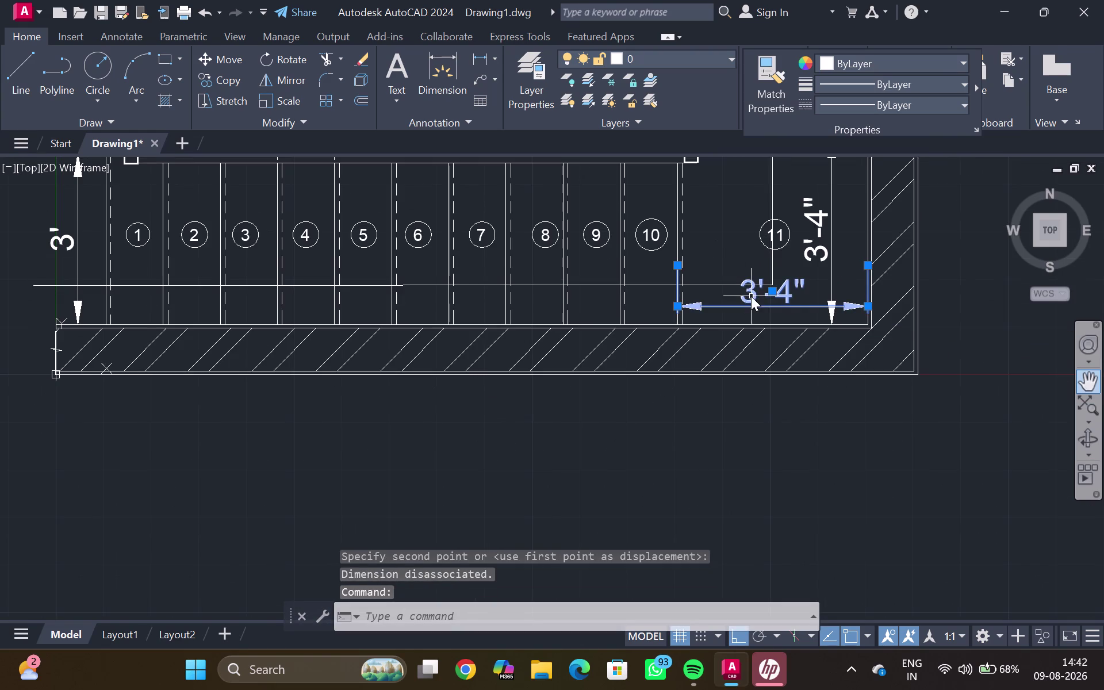
key(Return)
click(751, 296)
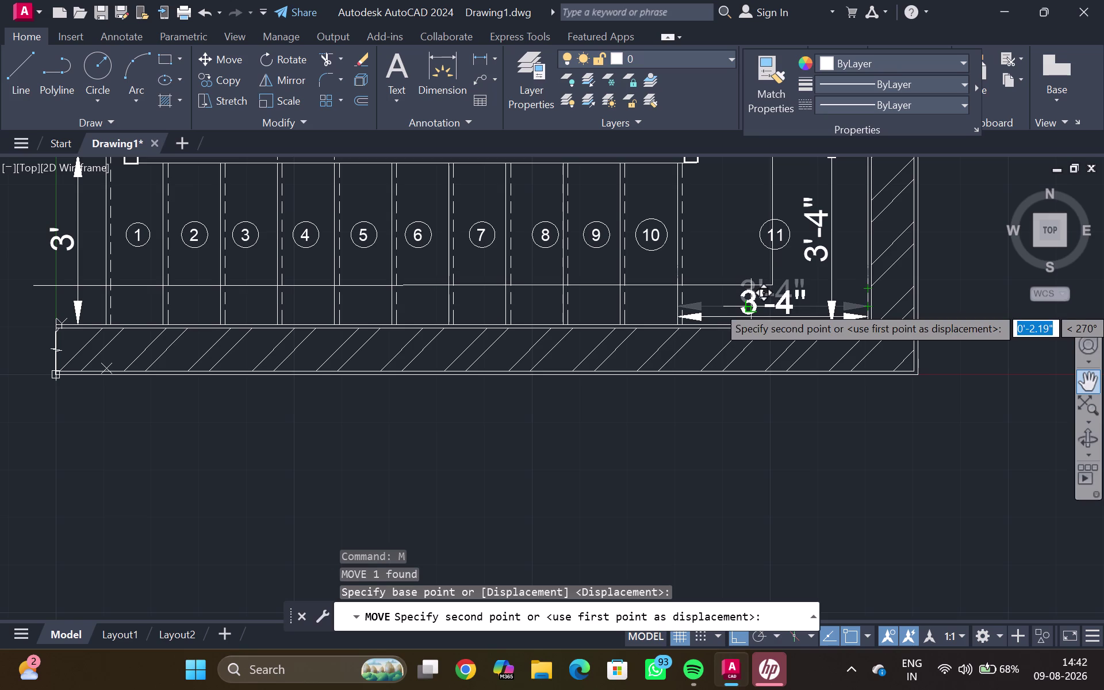
click(749, 305)
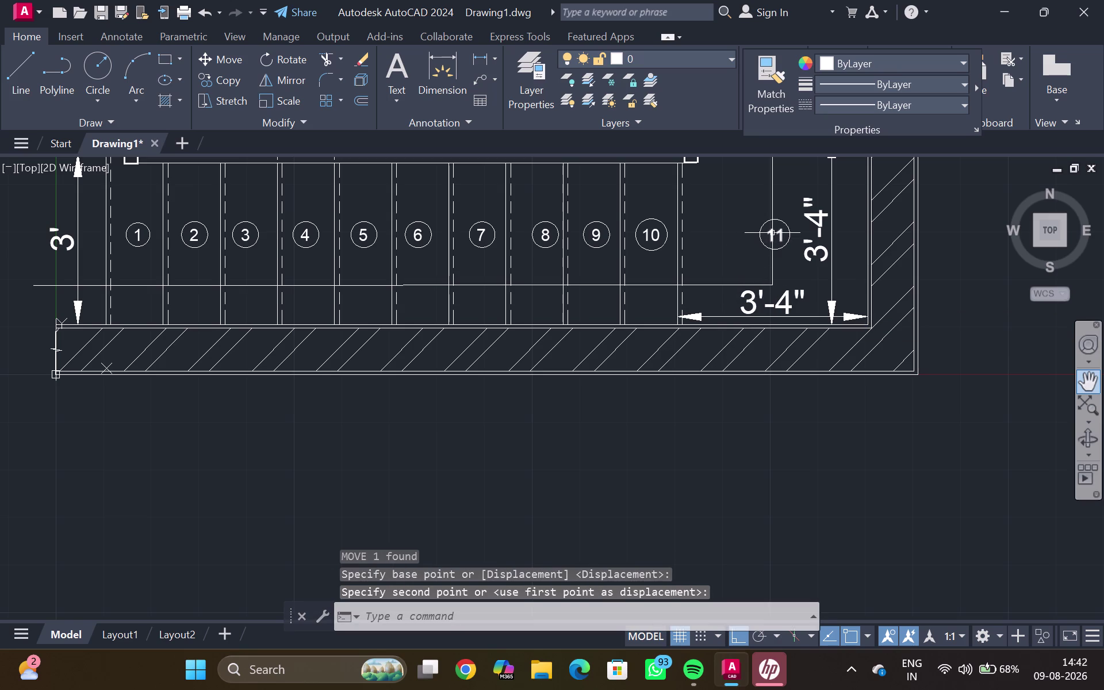
click(780, 224)
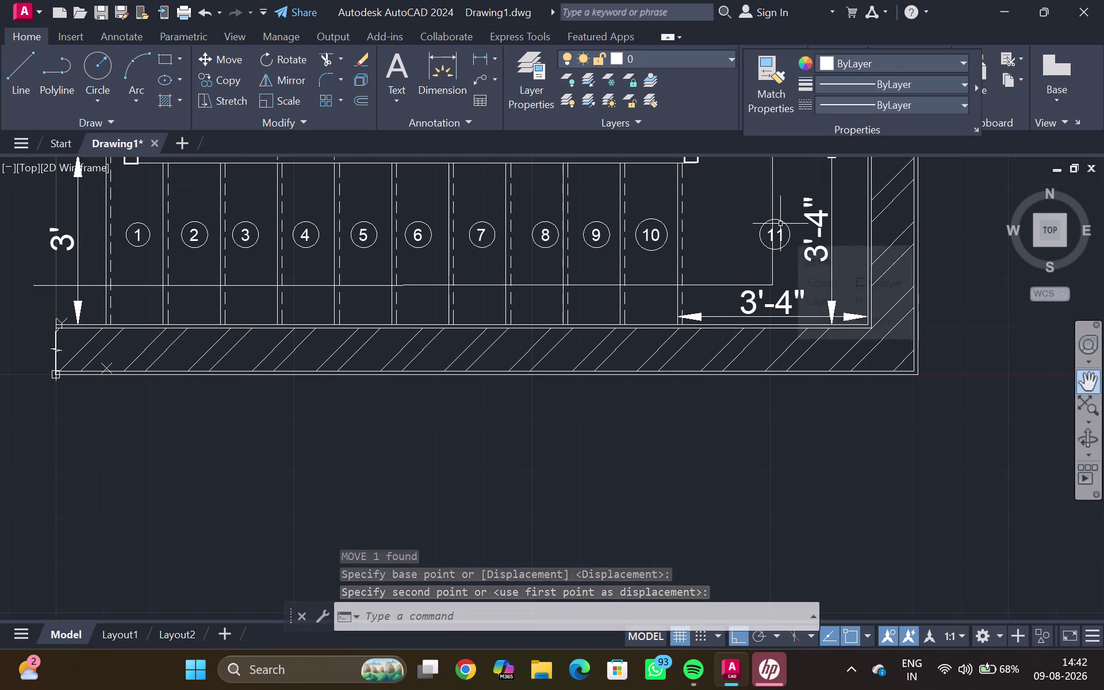
key(m)
key(Return)
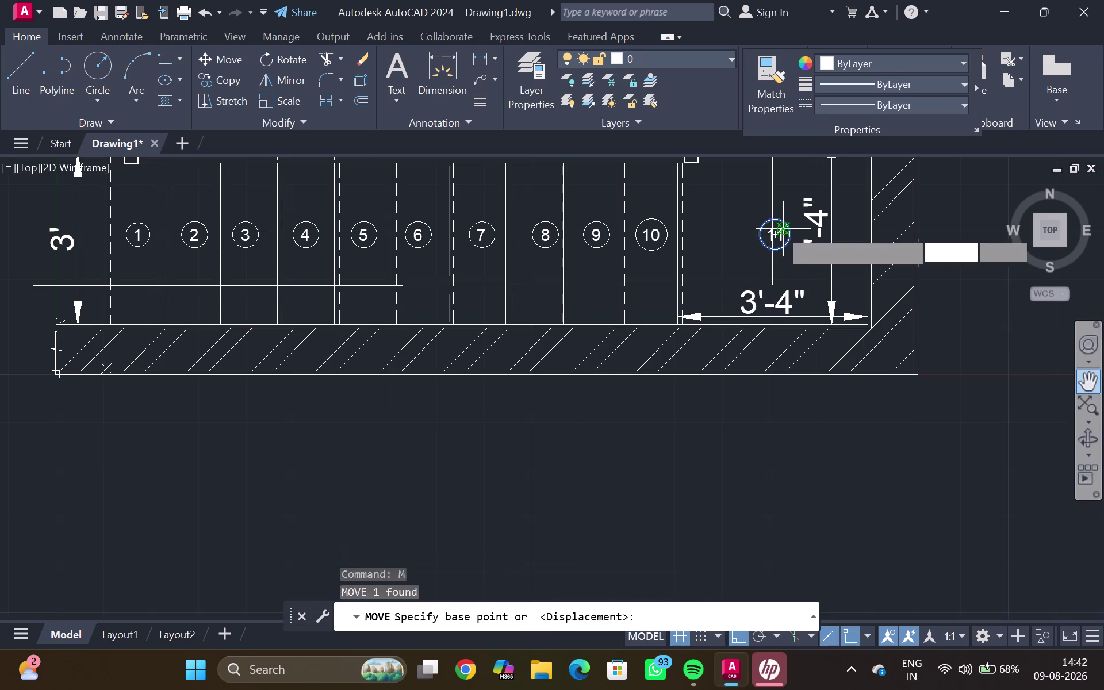